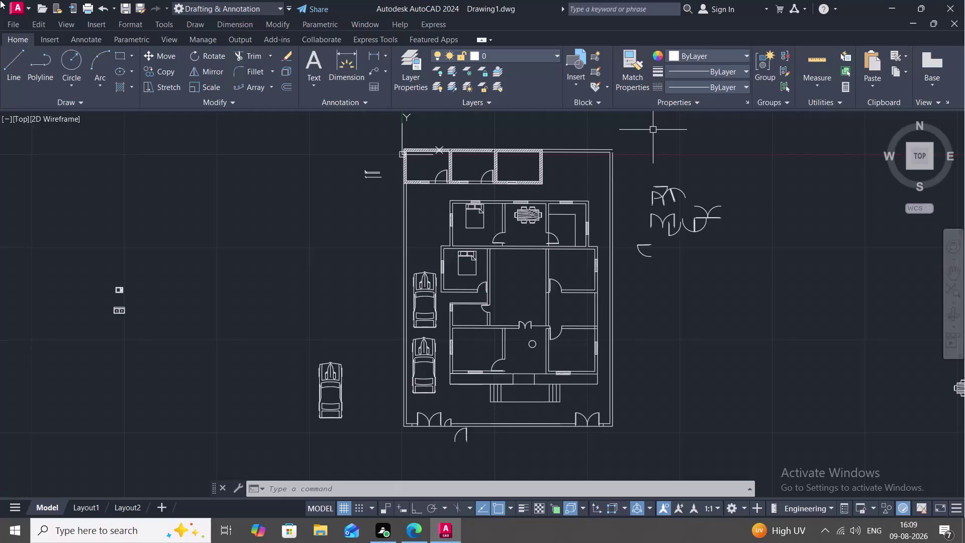
Copy the stove block into the kitchen's top-right corner.
scroll(up, 3)
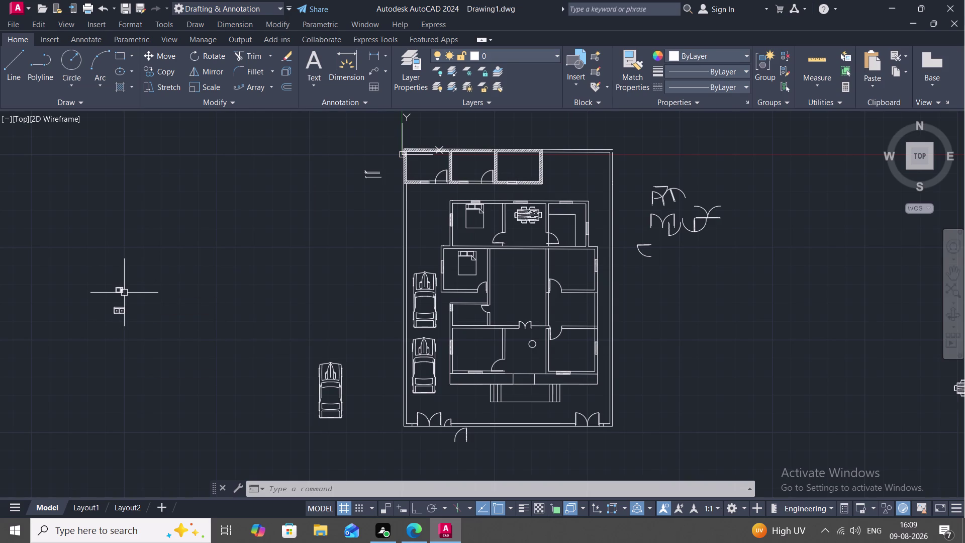
key(c)
key(o)
key(space)
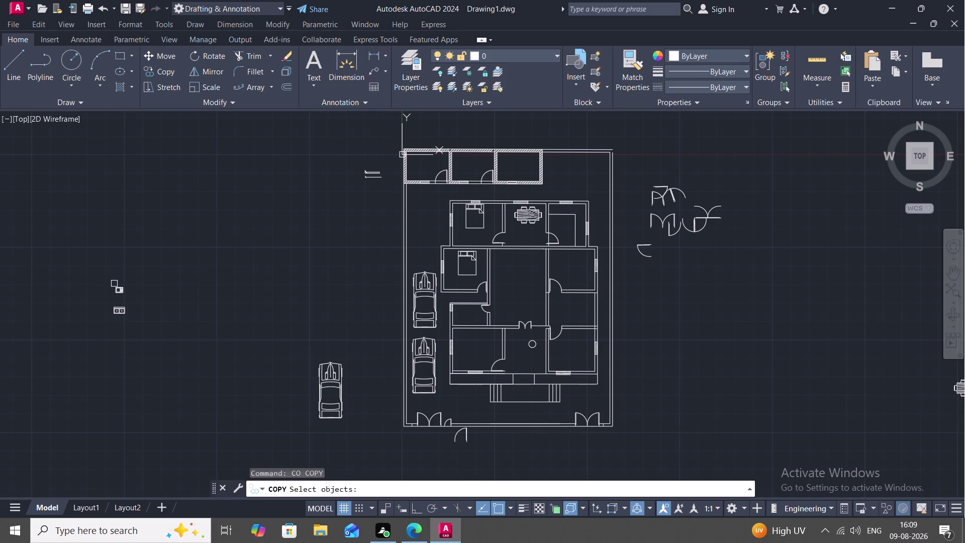
click(120, 290)
right_click(121, 289)
click(120, 289)
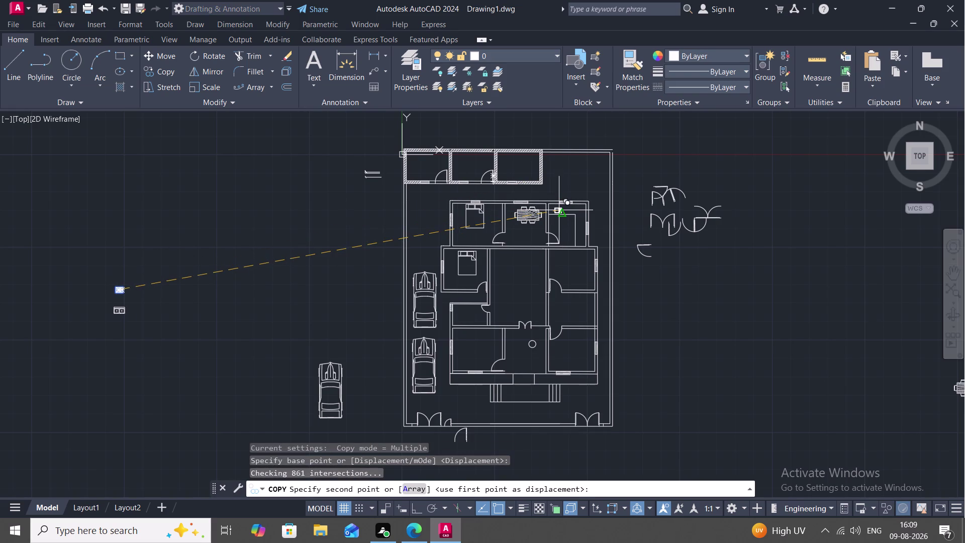
scroll(up, 3)
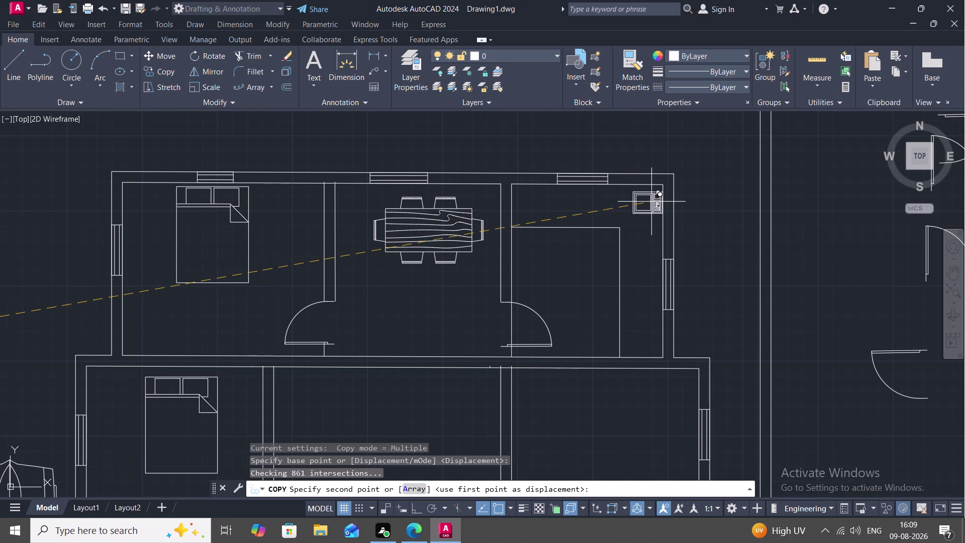
click(650, 201)
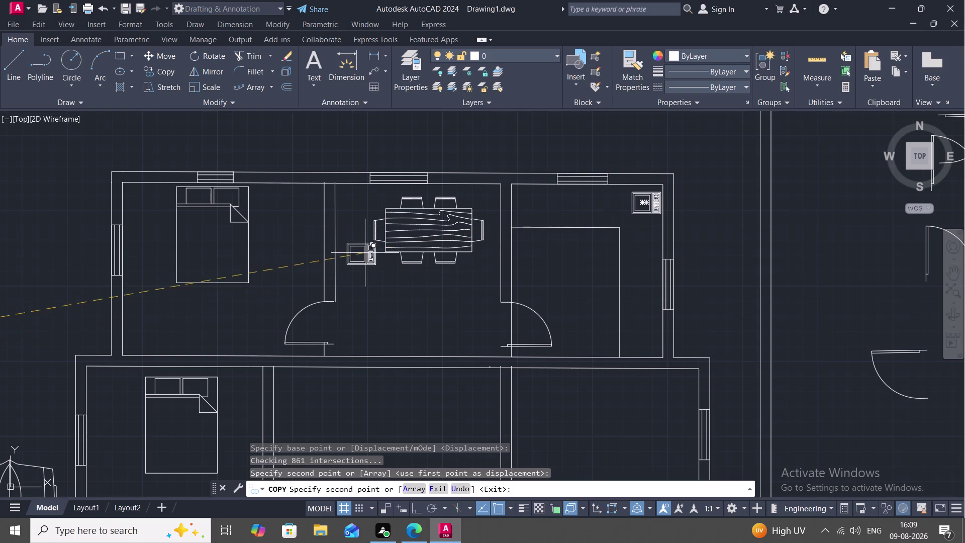
key(Escape)
Copy the double sink block and place it along the kitchen's top wall.
scroll(down, 3)
middle_drag(6, 283, 158, 215)
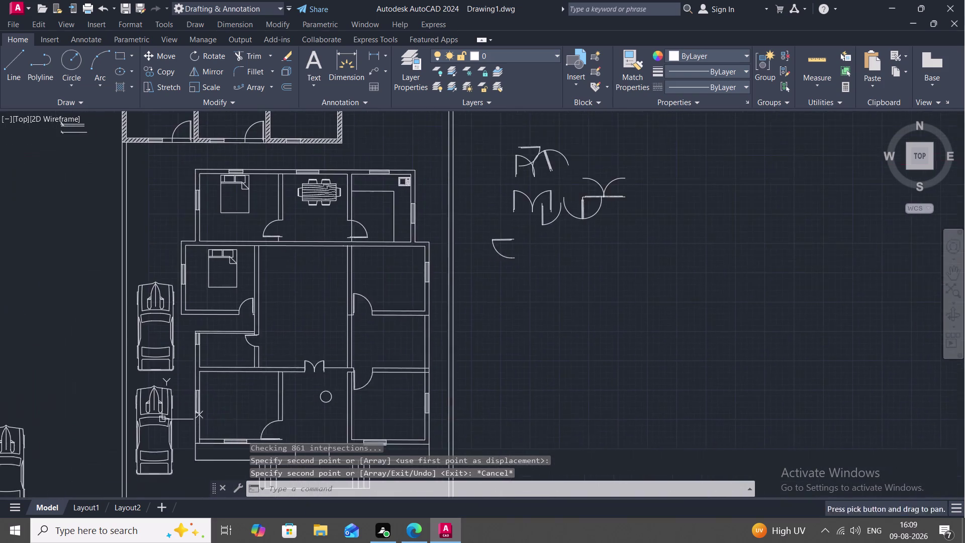
scroll(down, 3)
middle_drag(109, 259, 222, 186)
scroll(down, 3)
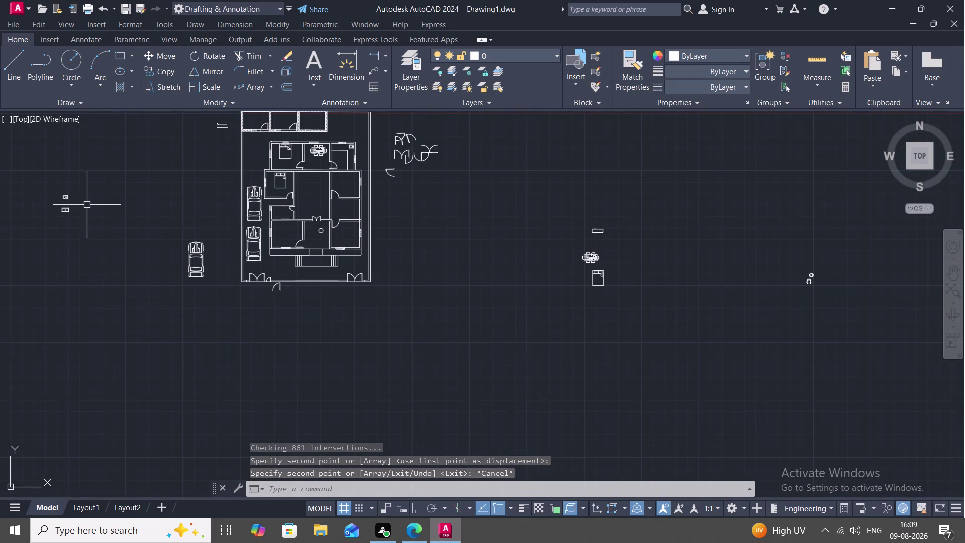
scroll(up, 3)
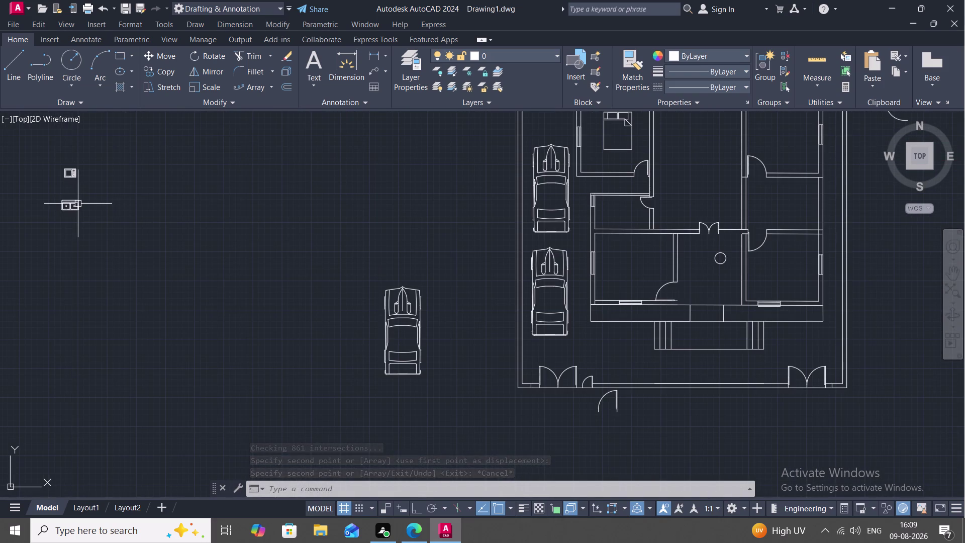
click(76, 204)
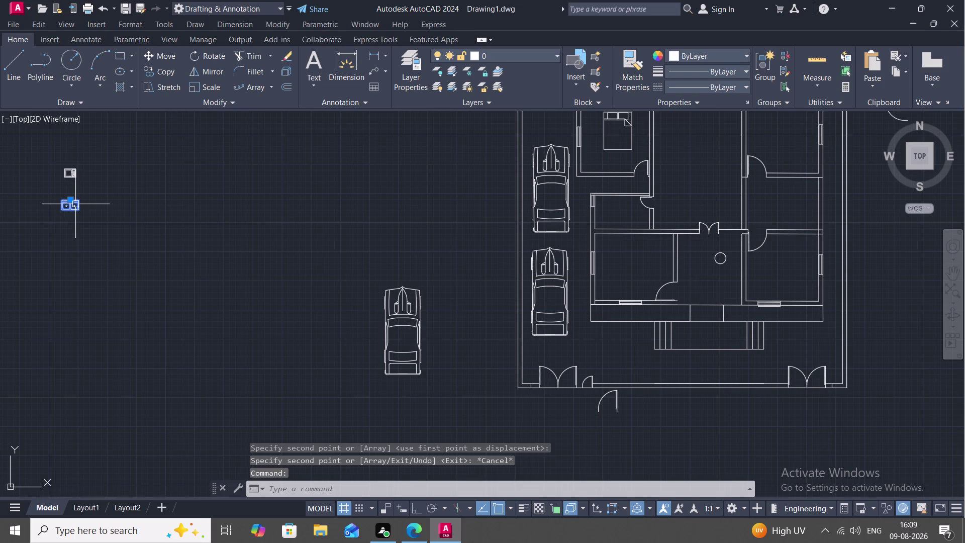
right_click(75, 204)
click(98, 164)
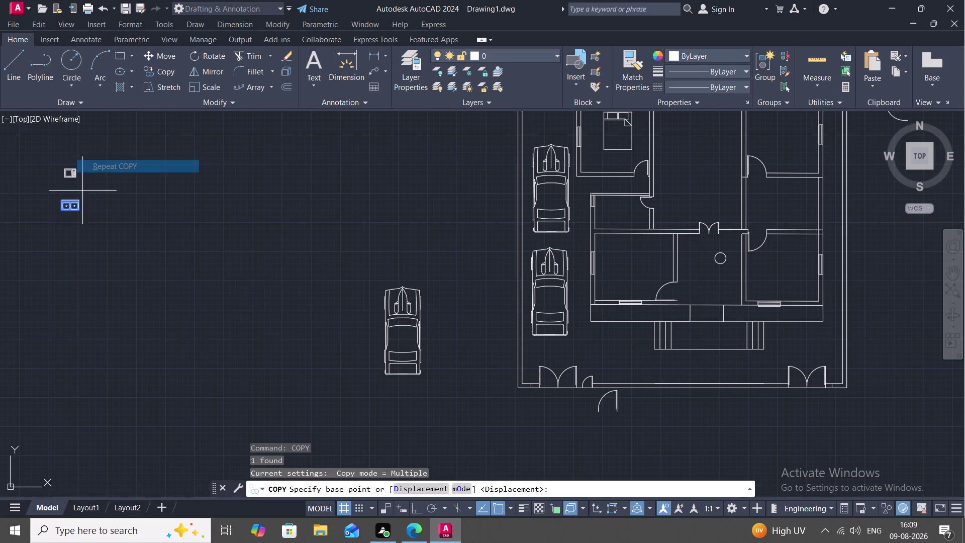
click(75, 201)
scroll(down, 3)
middle_drag(437, 271, 429, 271)
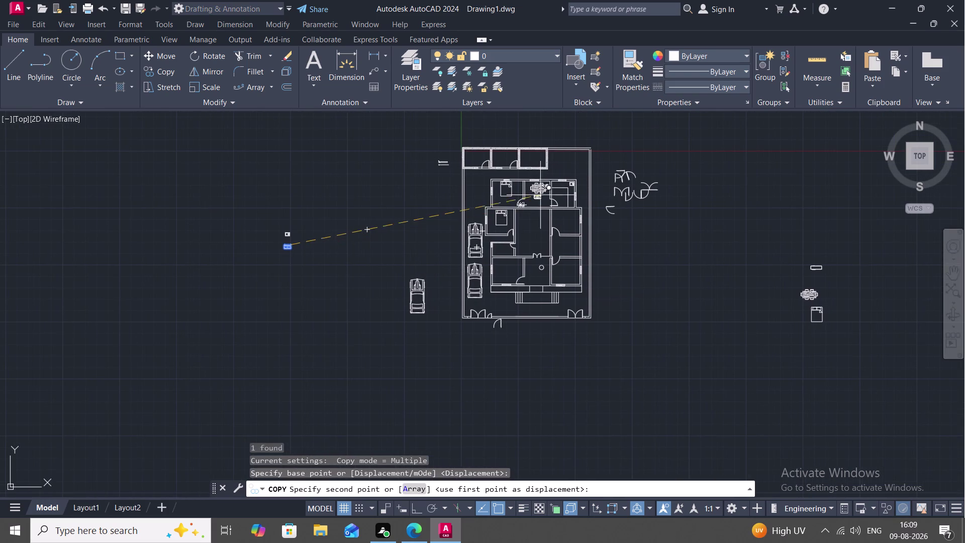
scroll(up, 3)
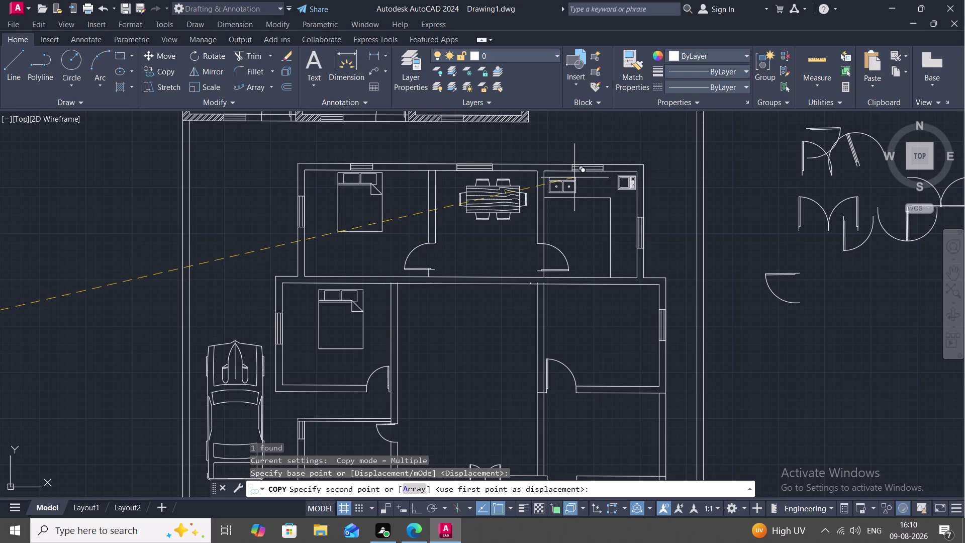
click(574, 177)
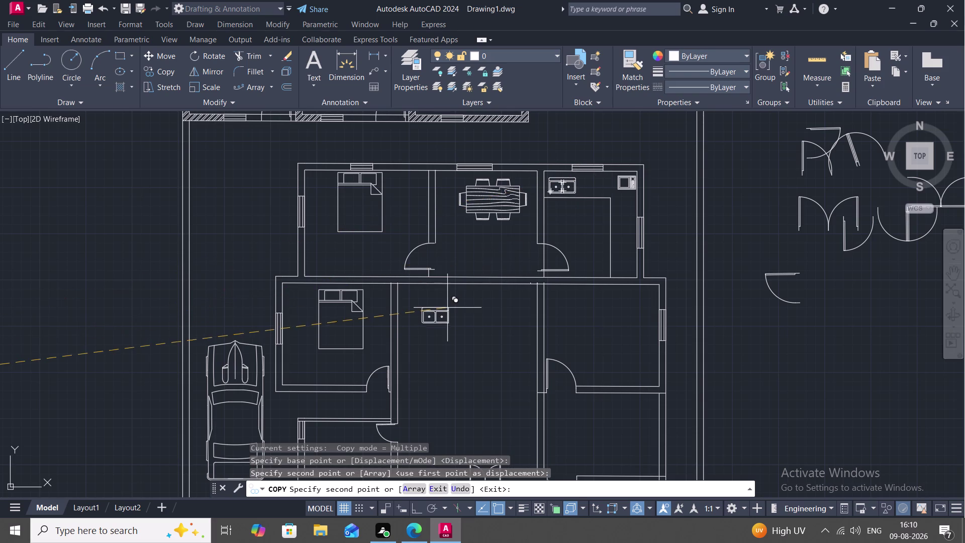
key(Escape)
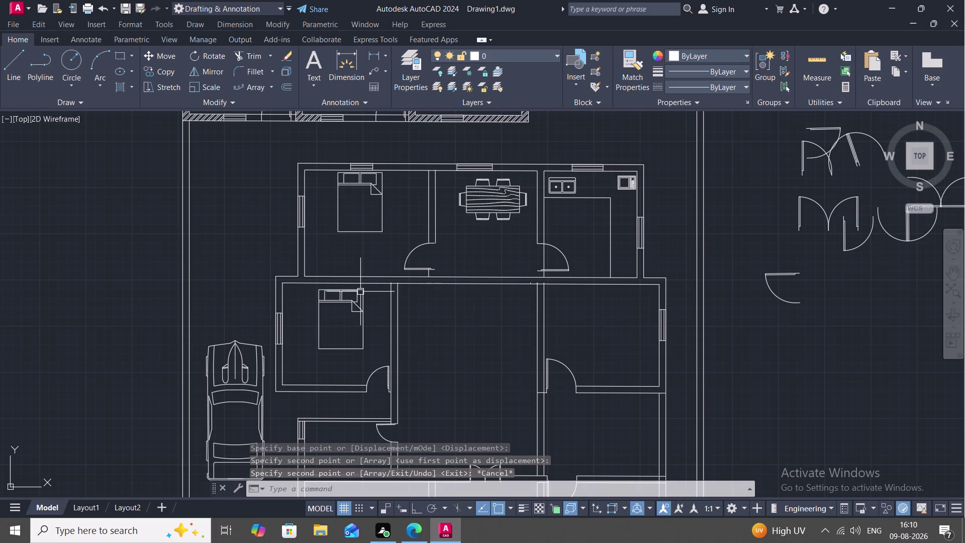
Copy the left bedroom's bed into the right-hand middle bedroom.
text(CO)
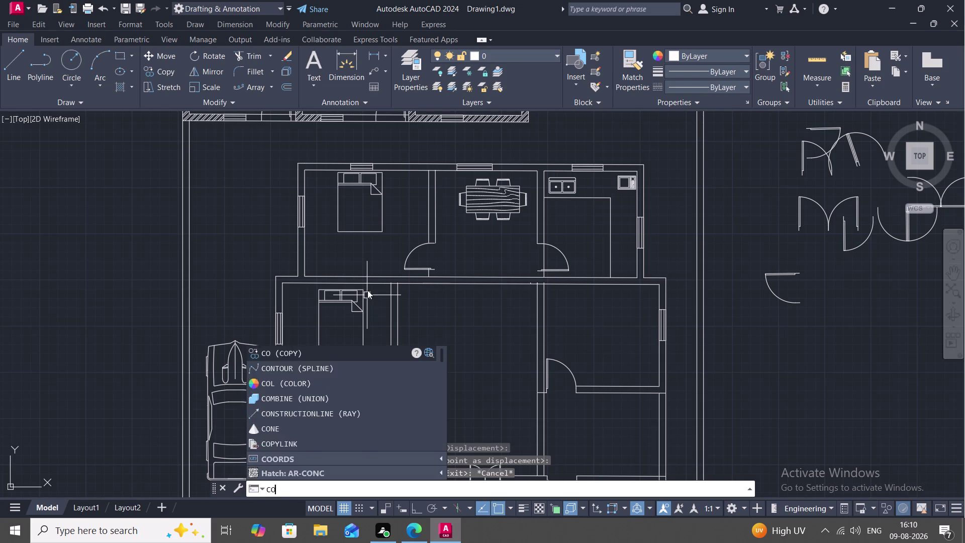
key(space)
click(363, 291)
right_click(363, 291)
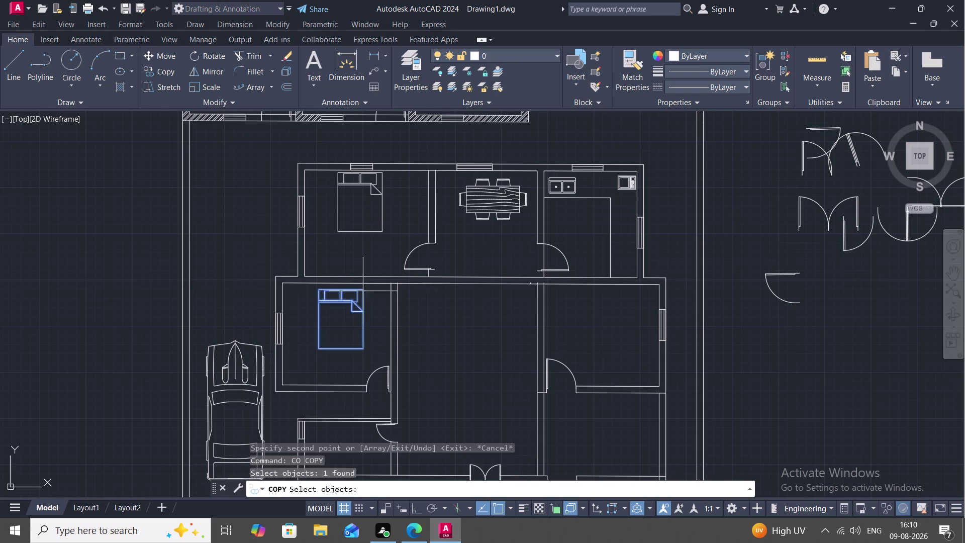
click(363, 288)
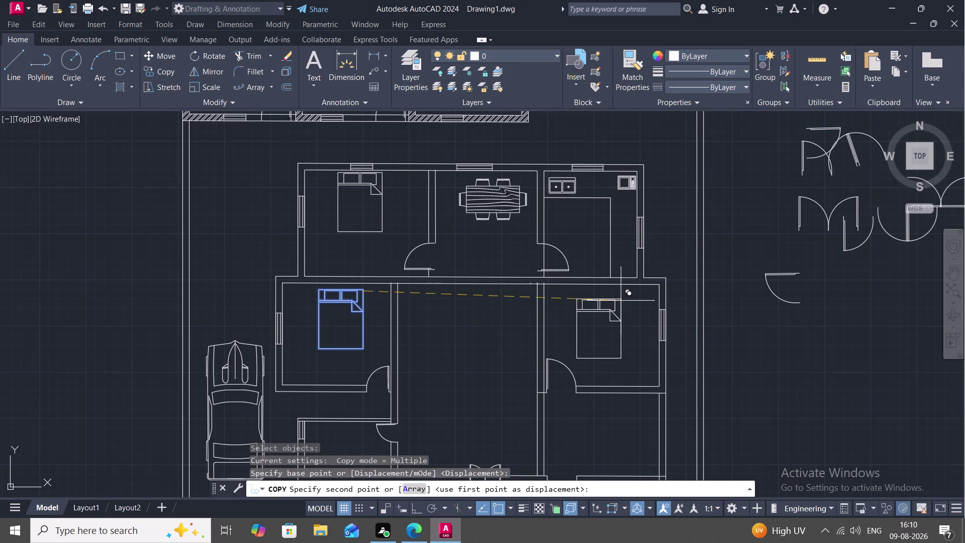
click(623, 298)
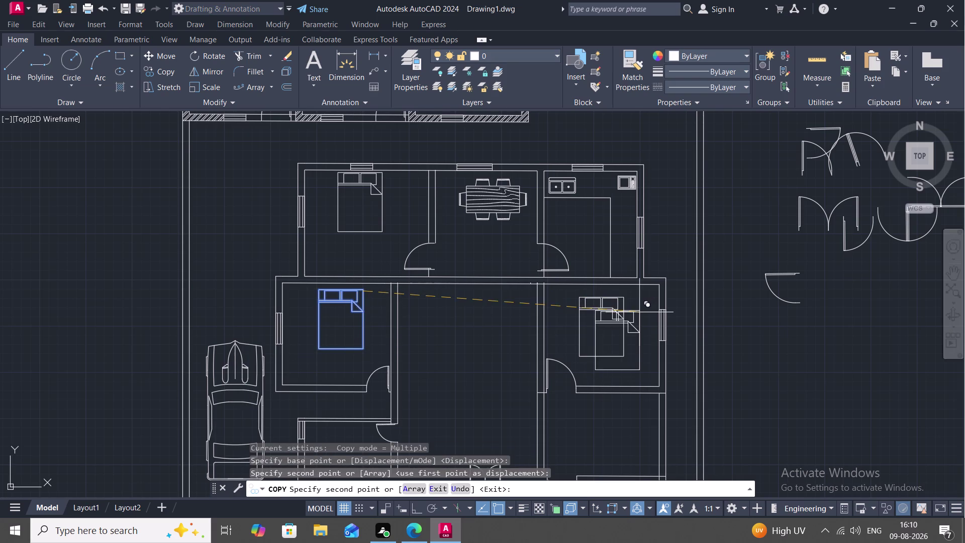
key(Escape)
Rotate the copied bed 270° so it lies sideways.
text(R)
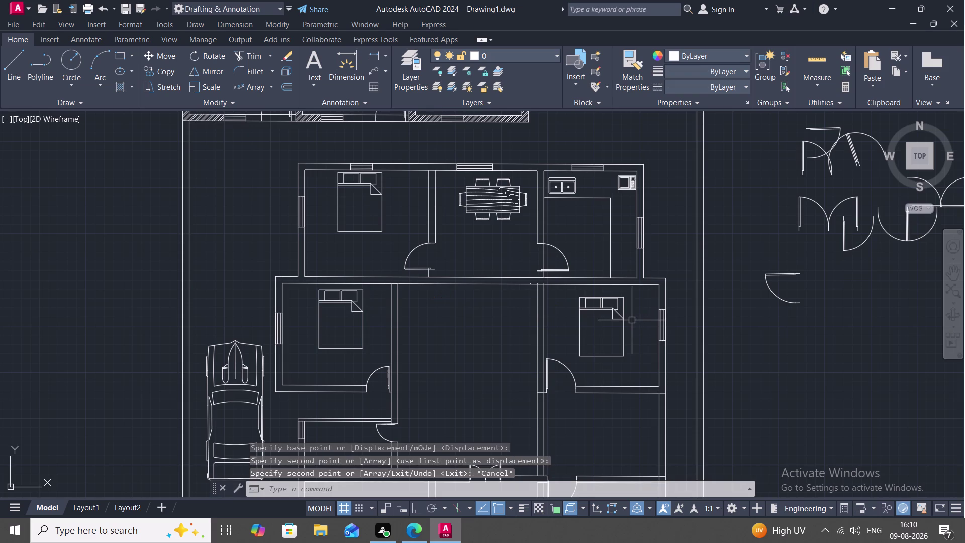
text(O)
key(space)
click(623, 299)
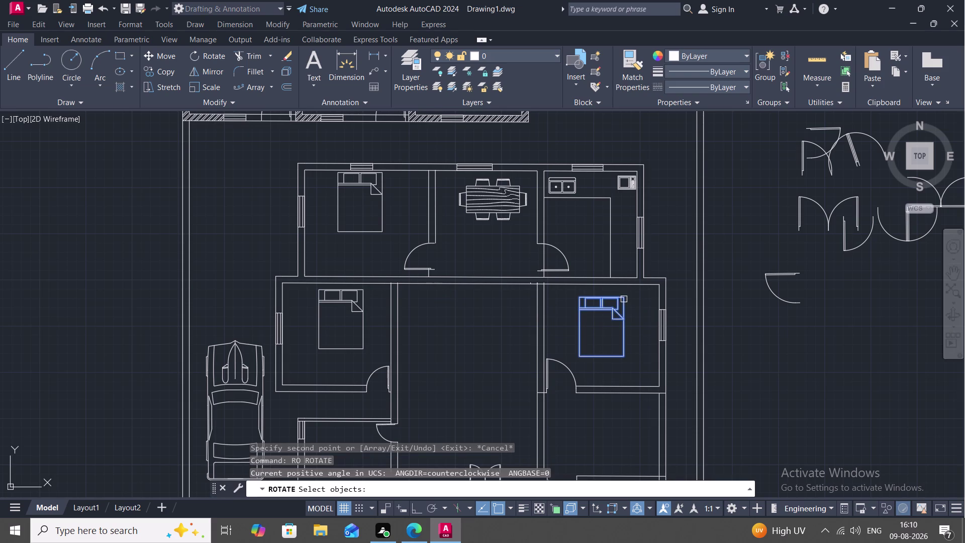
right_click(624, 299)
click(624, 299)
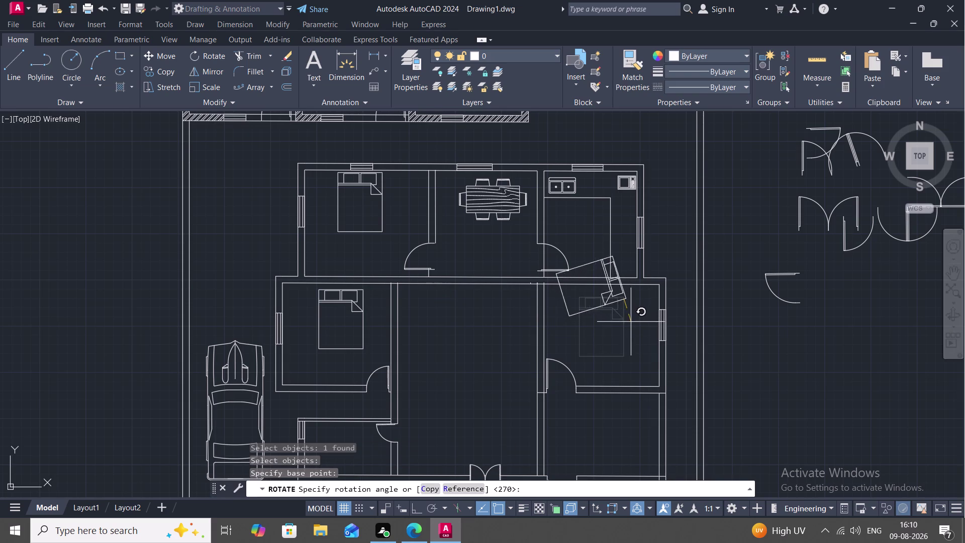
click(624, 356)
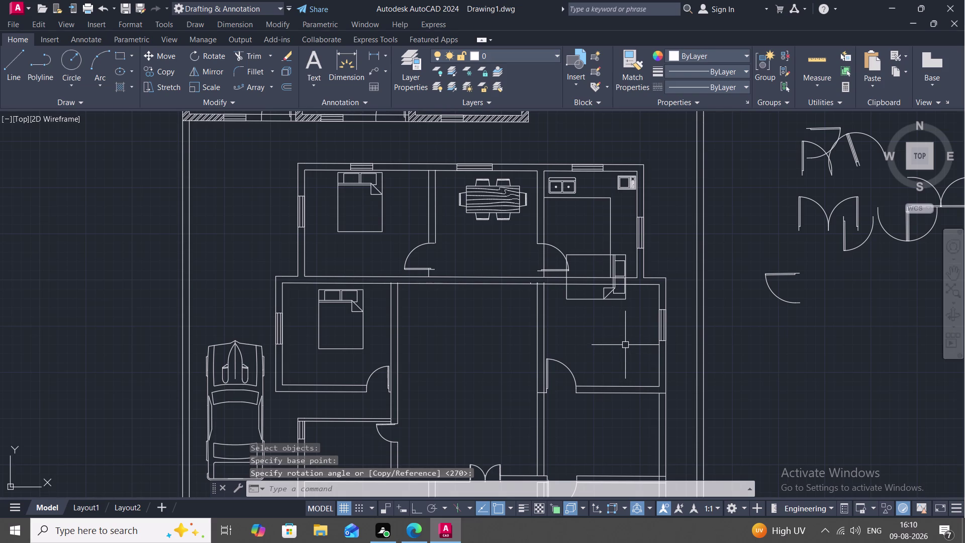
Move the rotated bed against the right bedroom's right wall.
text(M)
key(space)
click(625, 299)
right_click(626, 300)
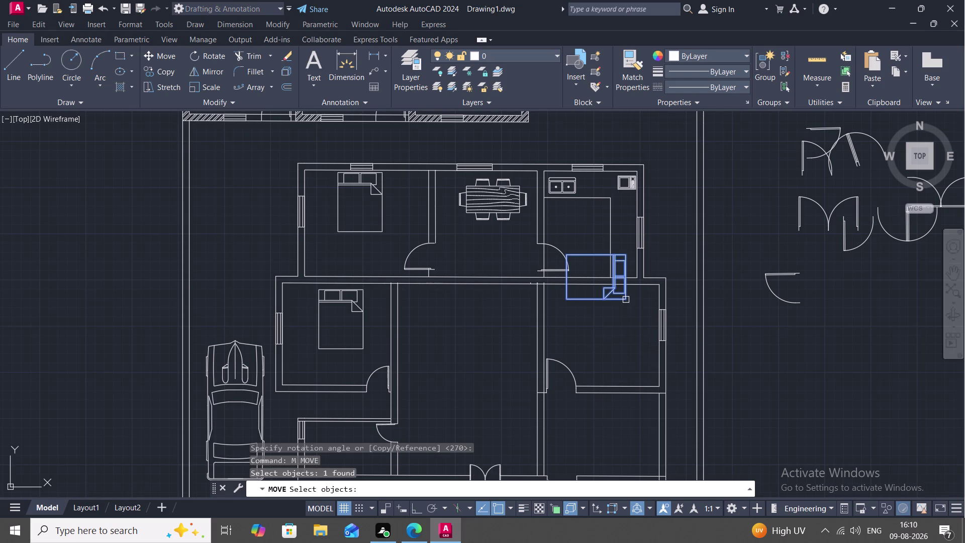
click(625, 300)
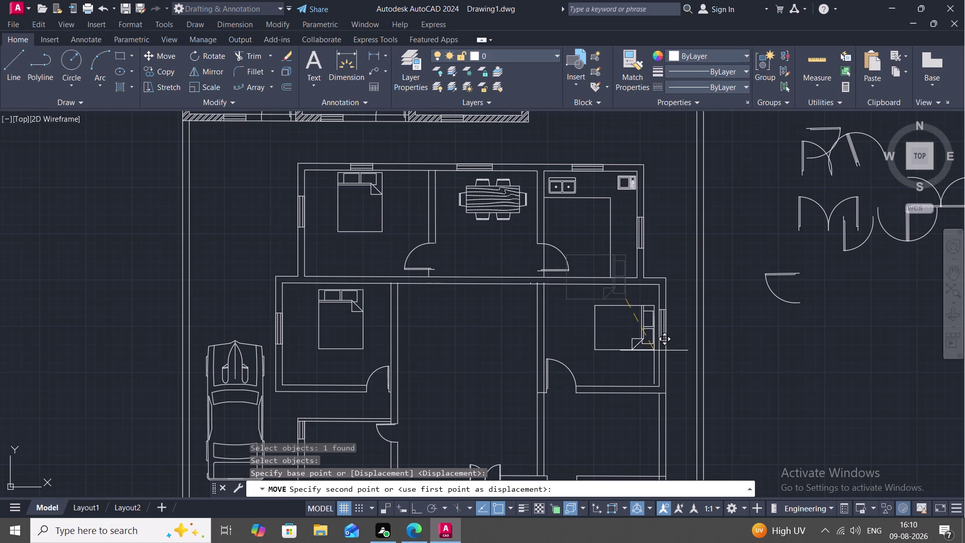
click(654, 351)
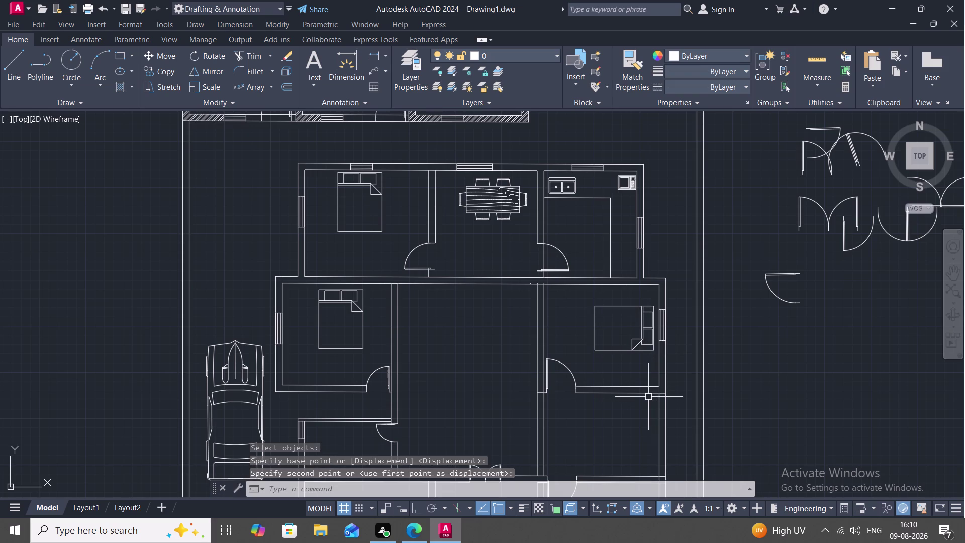
text(CO)
key(space)
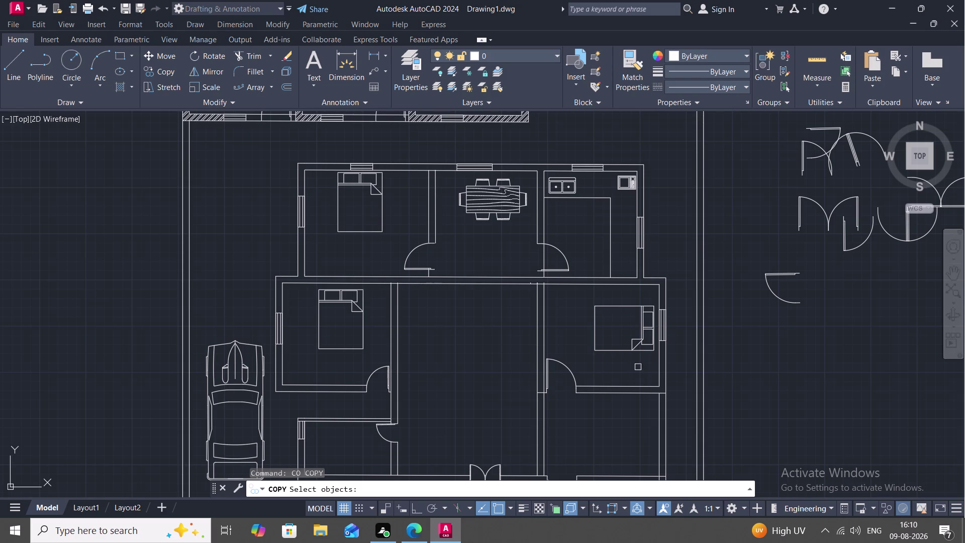
Place a copy of the sideways bed in the lower right-hand bedroom.
click(595, 337)
right_click(595, 337)
click(595, 338)
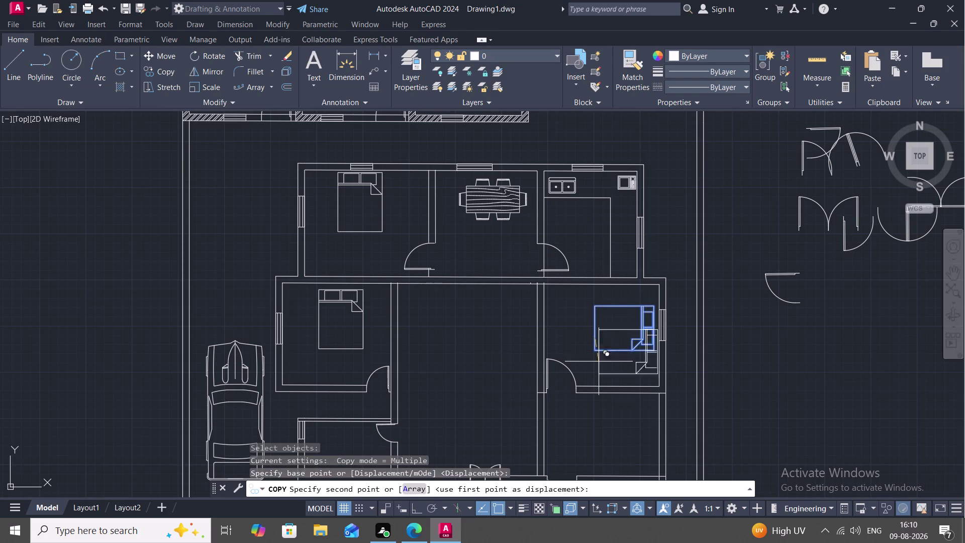
middle_drag(608, 448, 594, 288)
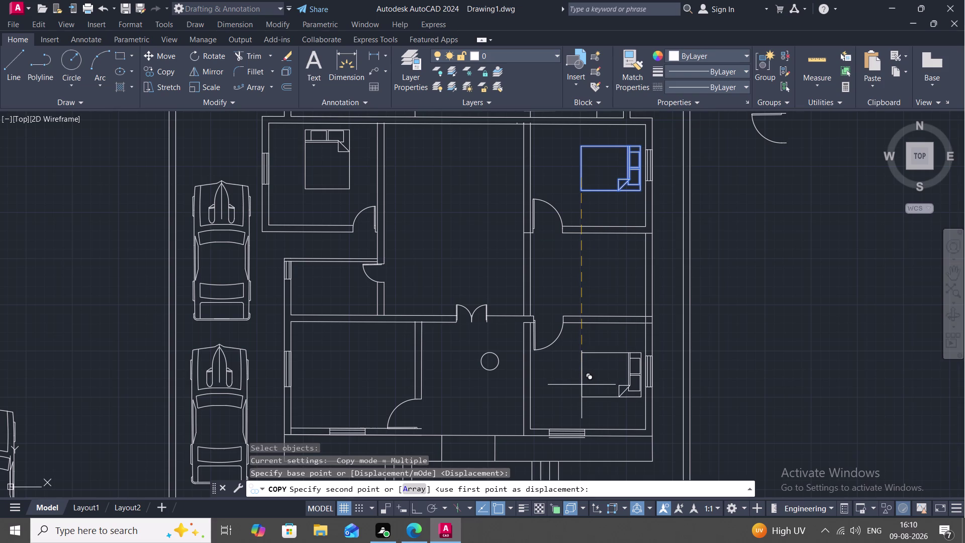
click(582, 384)
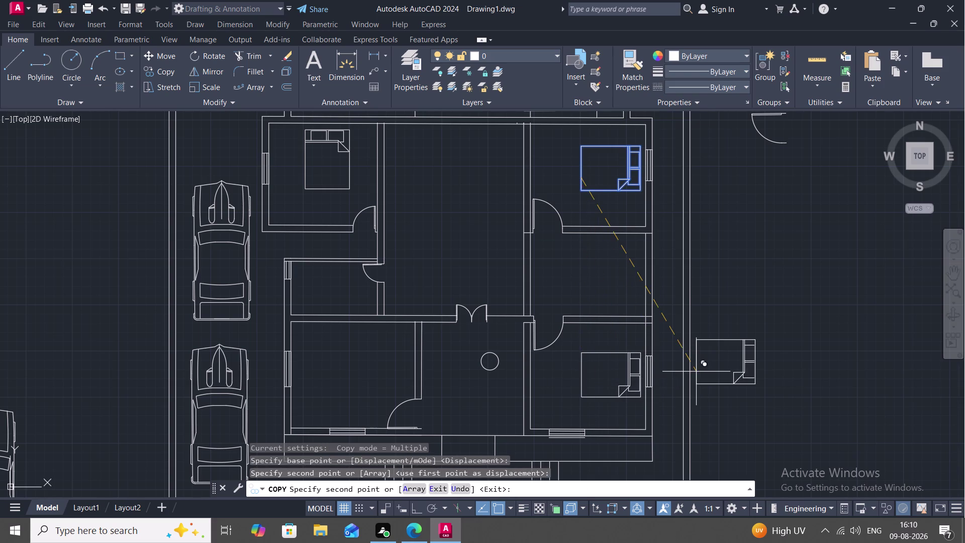
key(Escape)
Zoom and pan to frame the whole furnished house and the parked cars.
middle_drag(695, 372, 624, 383)
scroll(down, 3)
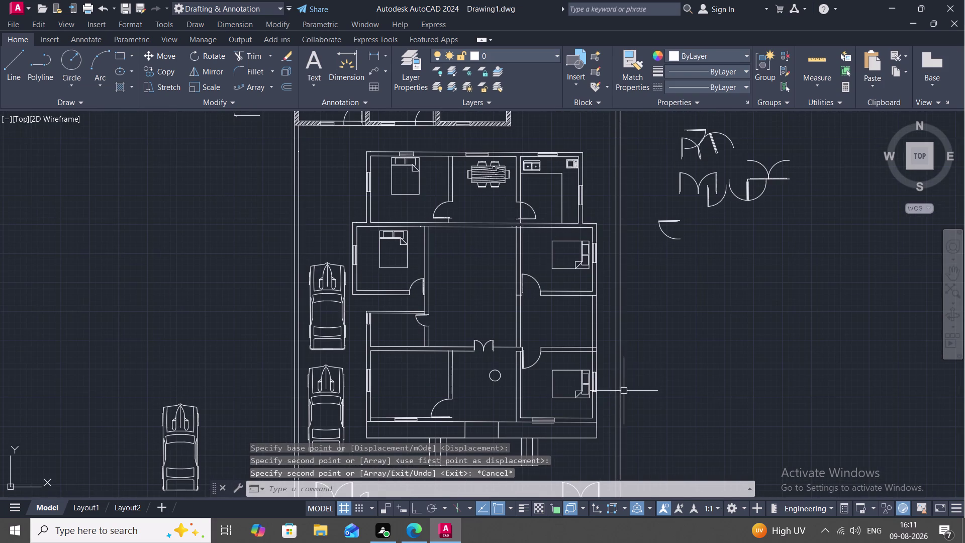
middle_drag(619, 385, 680, 317)
scroll(down, 3)
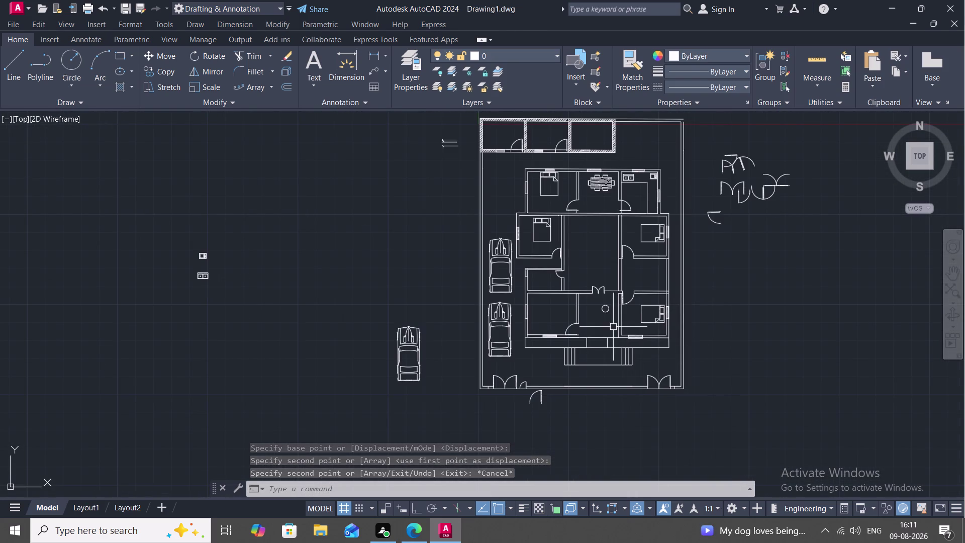
scroll(up, 3)
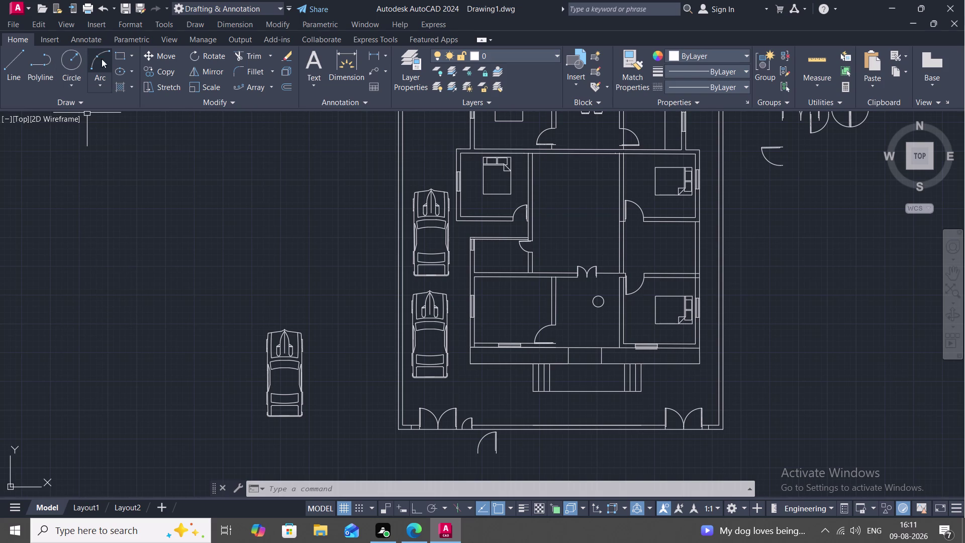
Draw a tall rectangle left of the house, with a thin strip rectangle along its right edge.
click(120, 57)
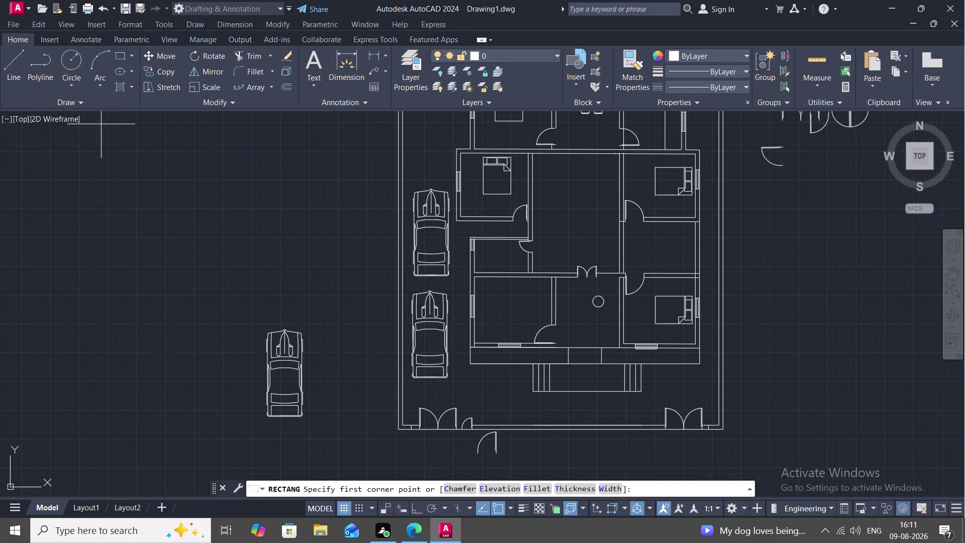
click(222, 210)
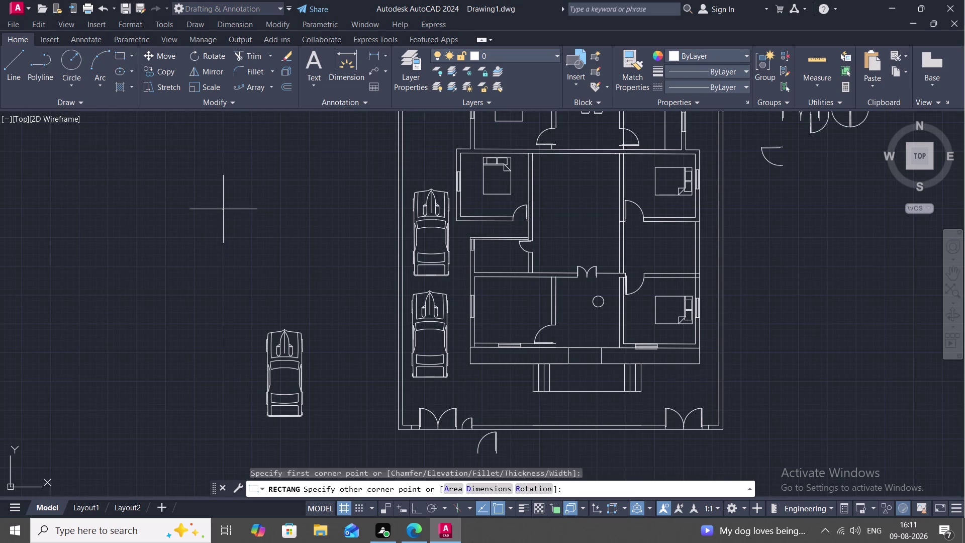
click(239, 250)
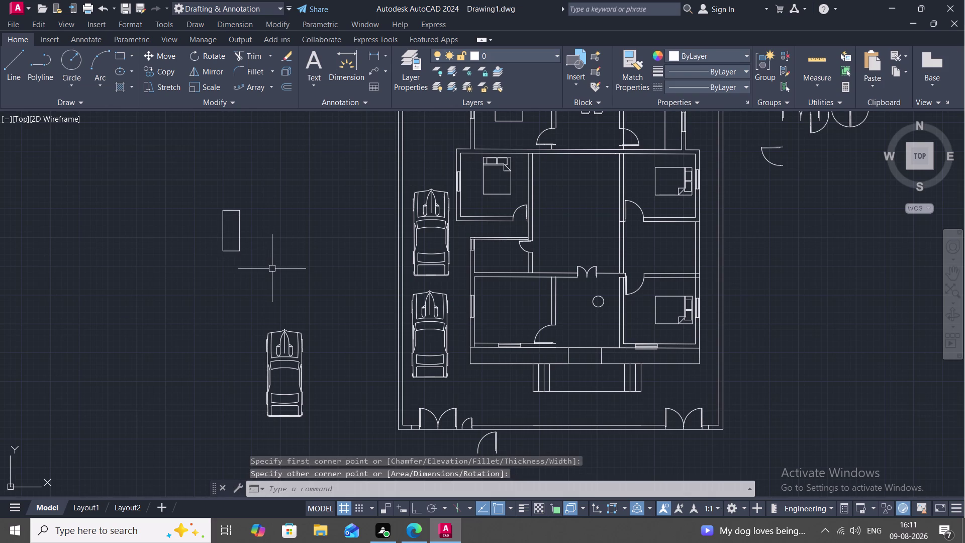
scroll(up, 3)
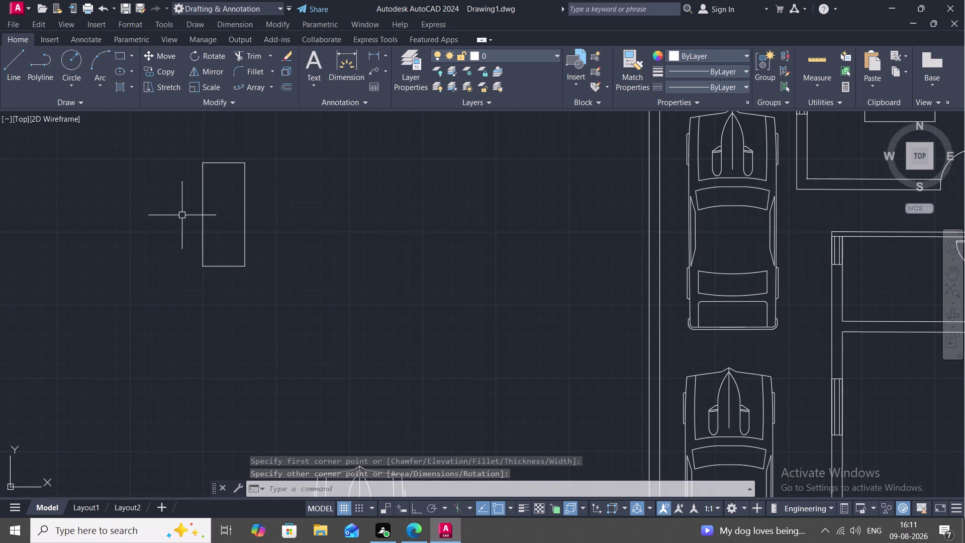
click(121, 56)
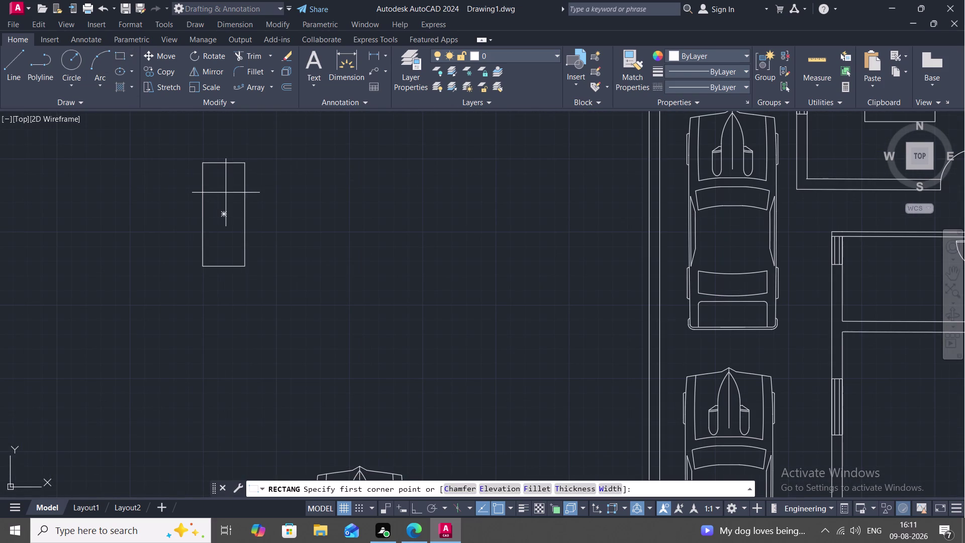
click(230, 176)
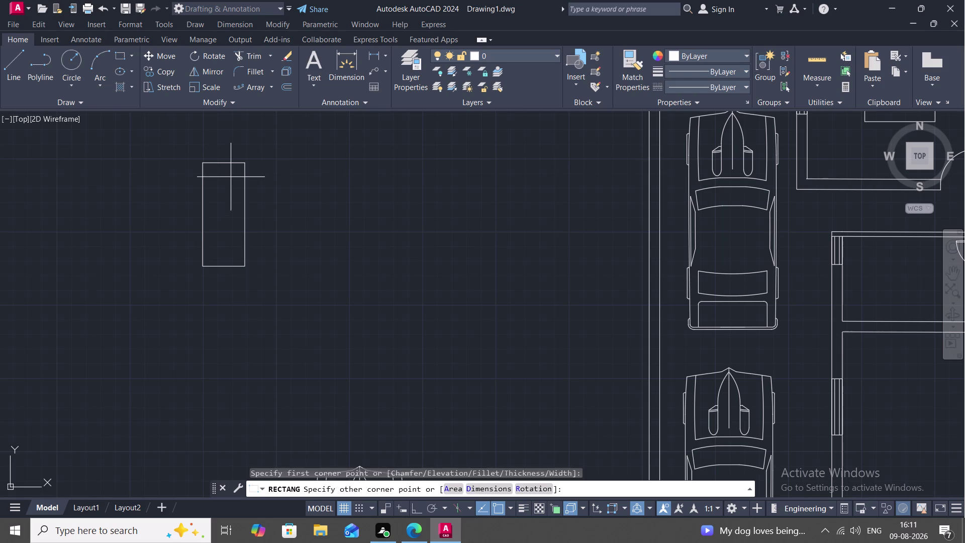
click(239, 260)
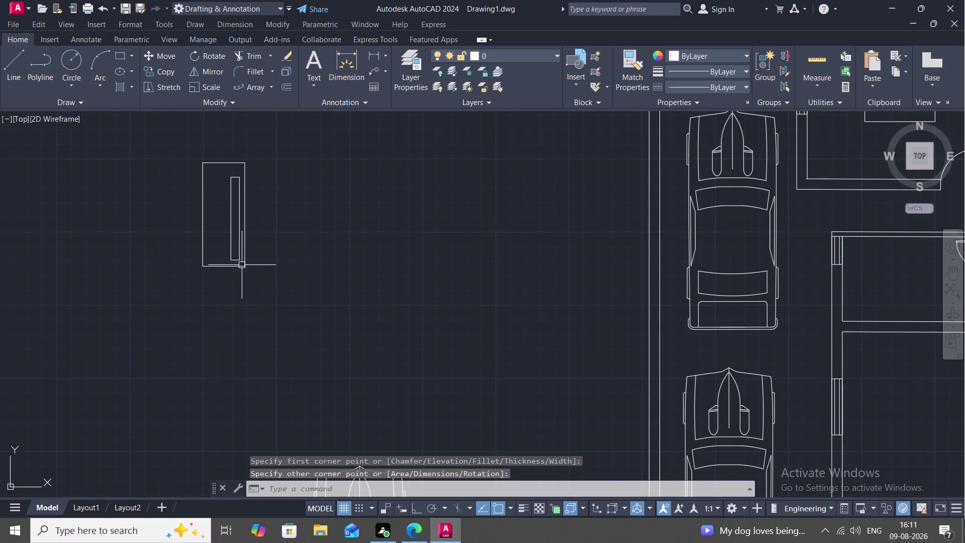
Begin a 3-point arc running up the strip from the rectangle's bottom edge.
click(123, 73)
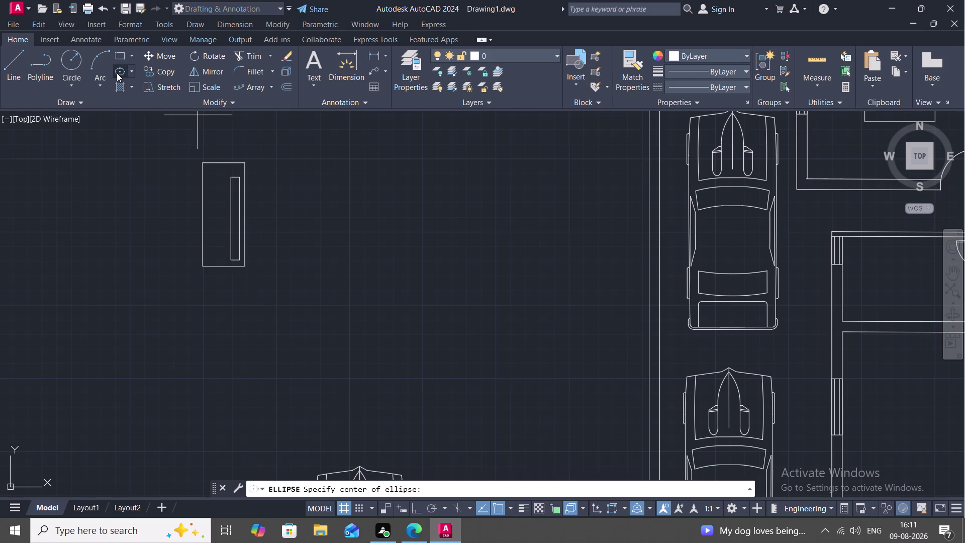
click(101, 79)
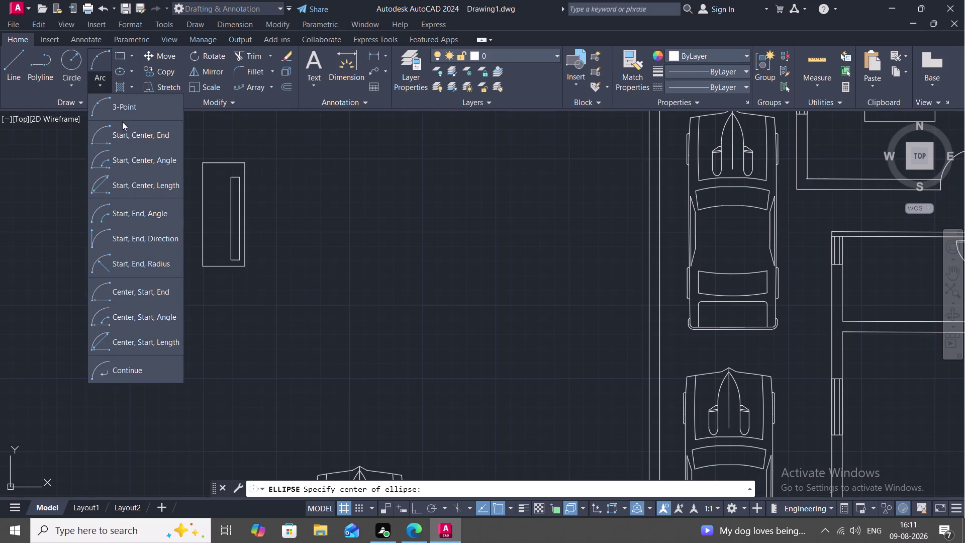
click(116, 109)
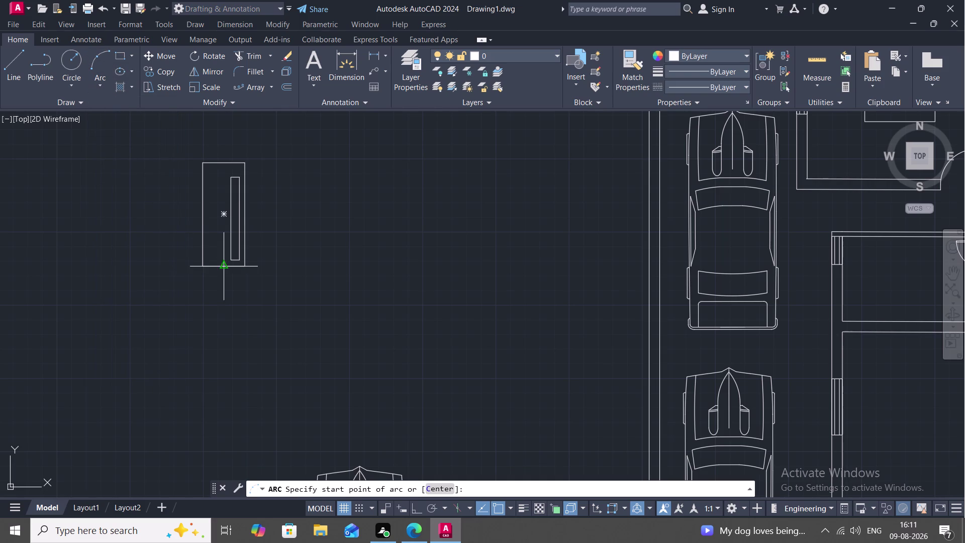
click(231, 258)
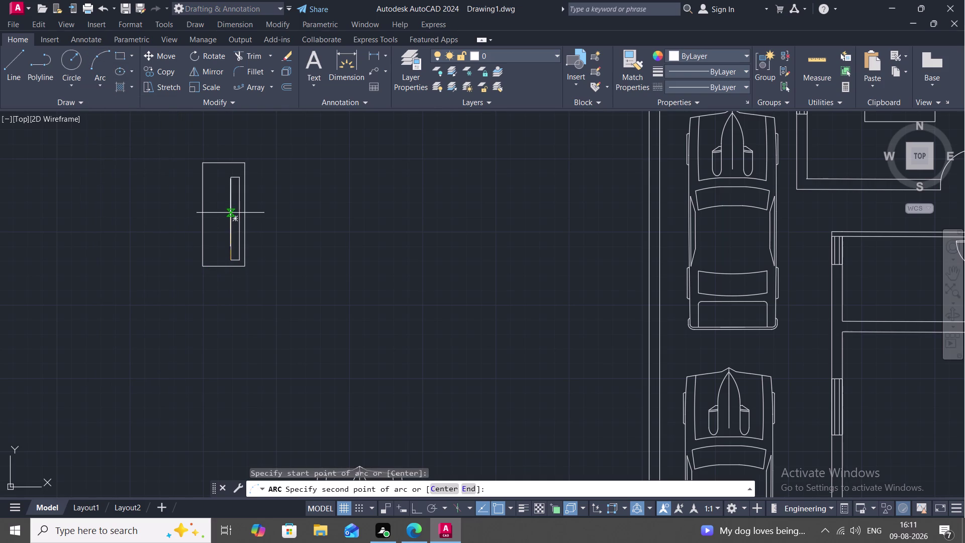
click(230, 221)
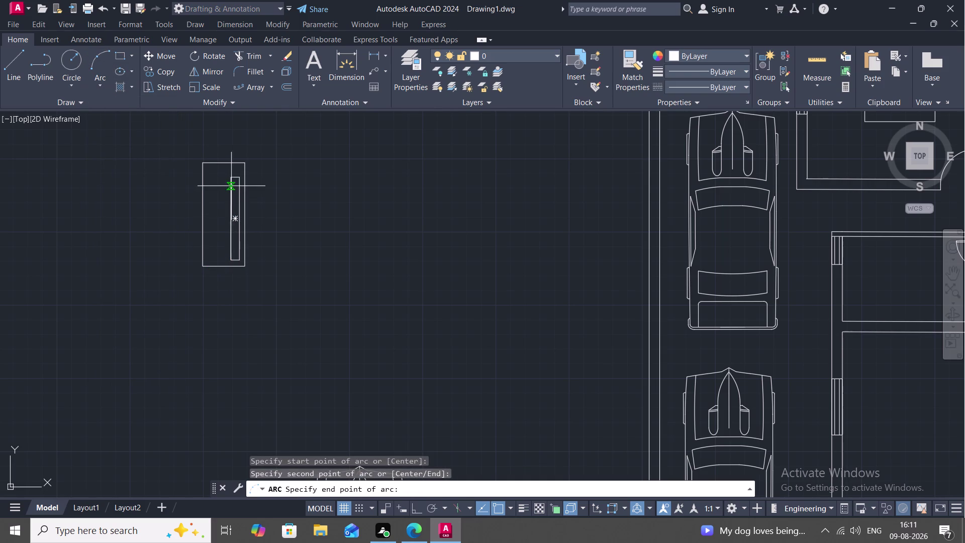
click(231, 180)
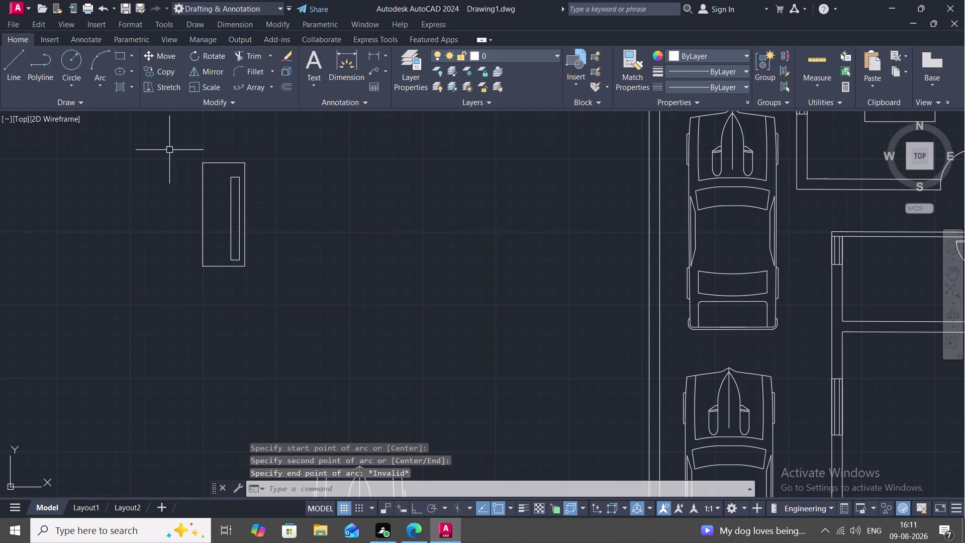
Draw a 3-point arc from the strip's top, through the rectangle, out to the lower right.
click(108, 79)
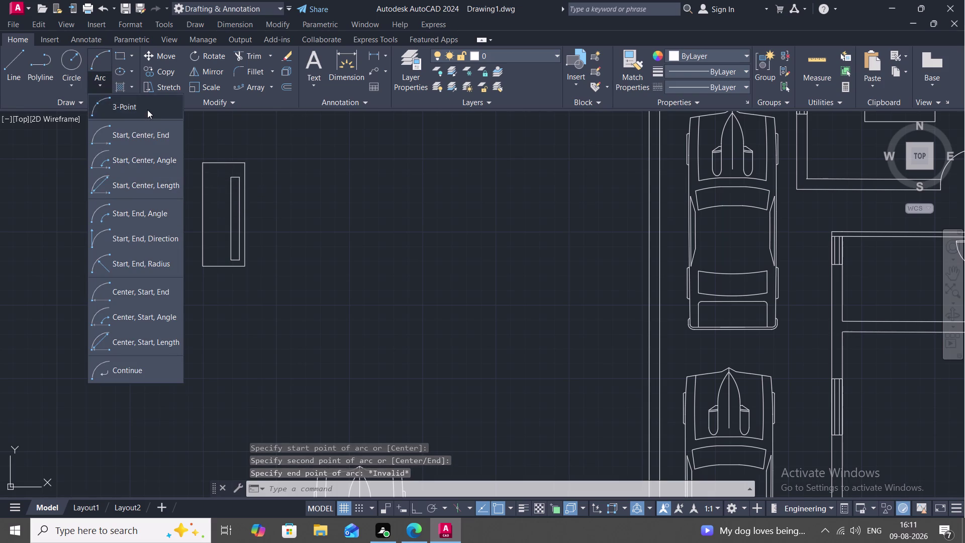
click(147, 106)
click(231, 180)
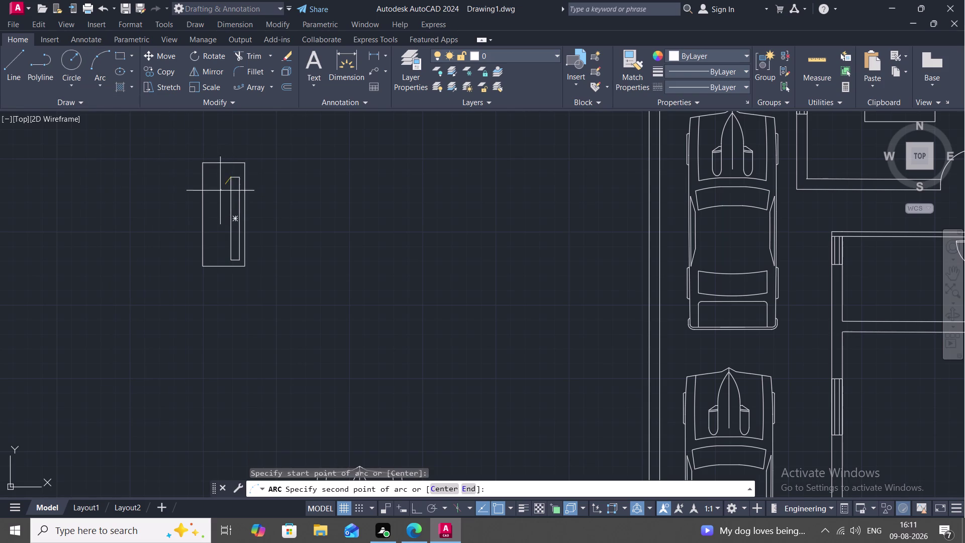
click(230, 258)
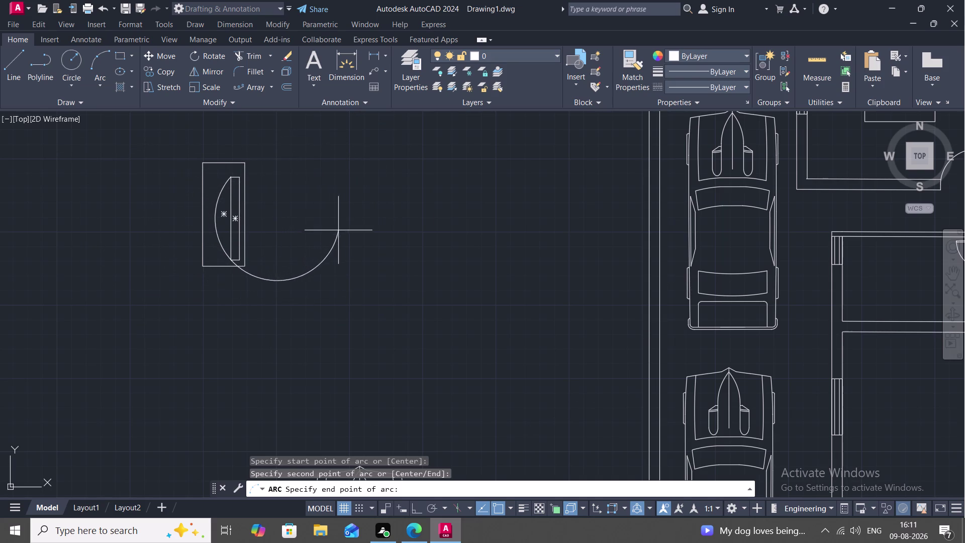
click(365, 244)
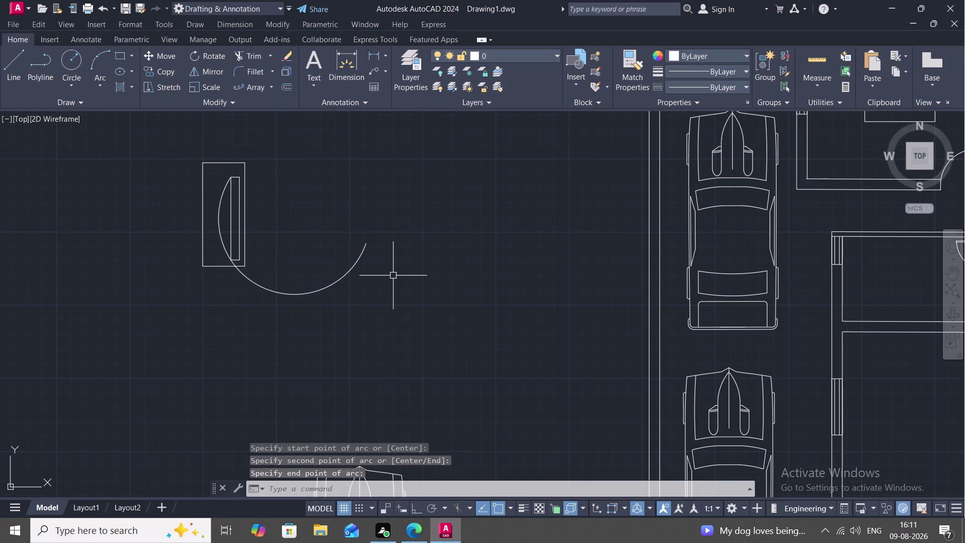
key(Escape)
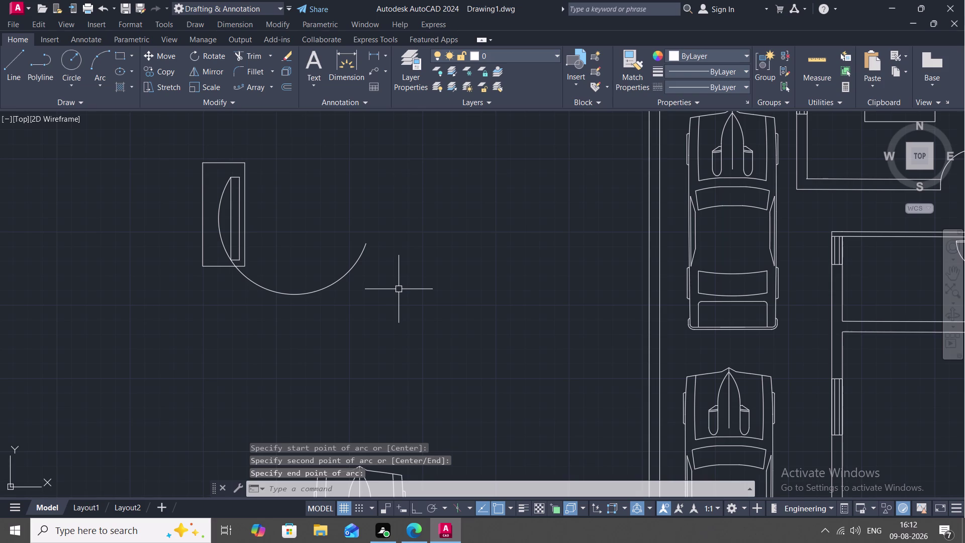
Trim away the arc's sweep outside the tall rectangle.
text(TR)
key(space)
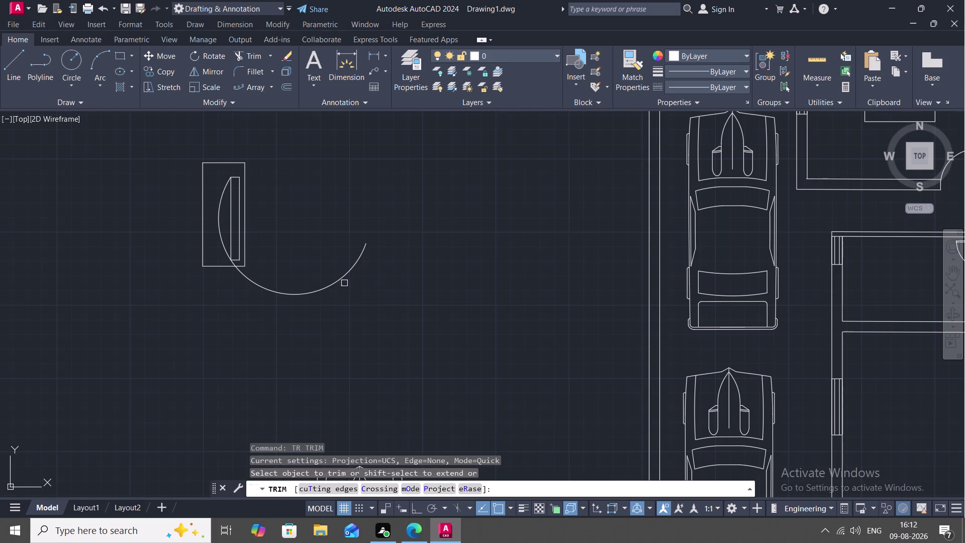
click(296, 293)
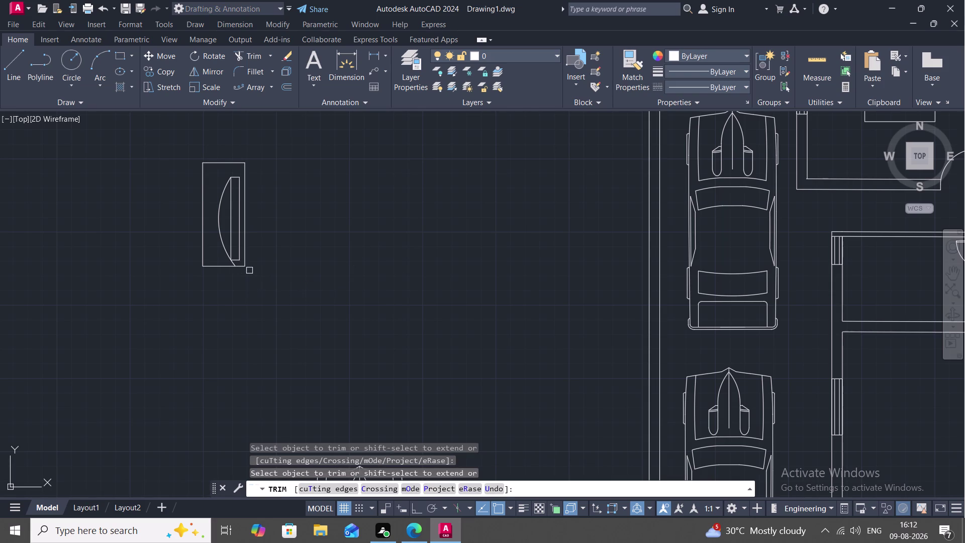
scroll(up, 3)
click(154, 228)
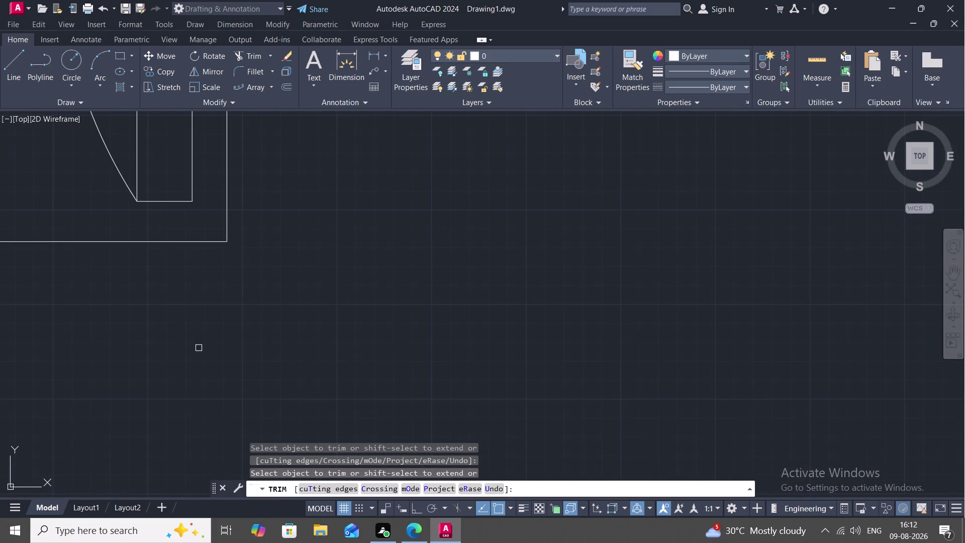
scroll(down, 3)
middle_drag(266, 286, 427, 386)
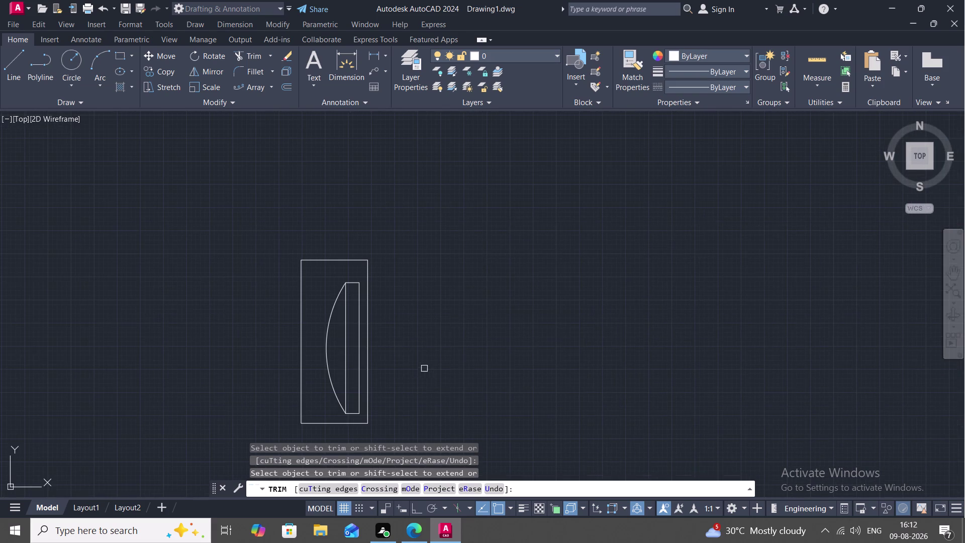
middle_drag(408, 339, 414, 275)
key(Escape)
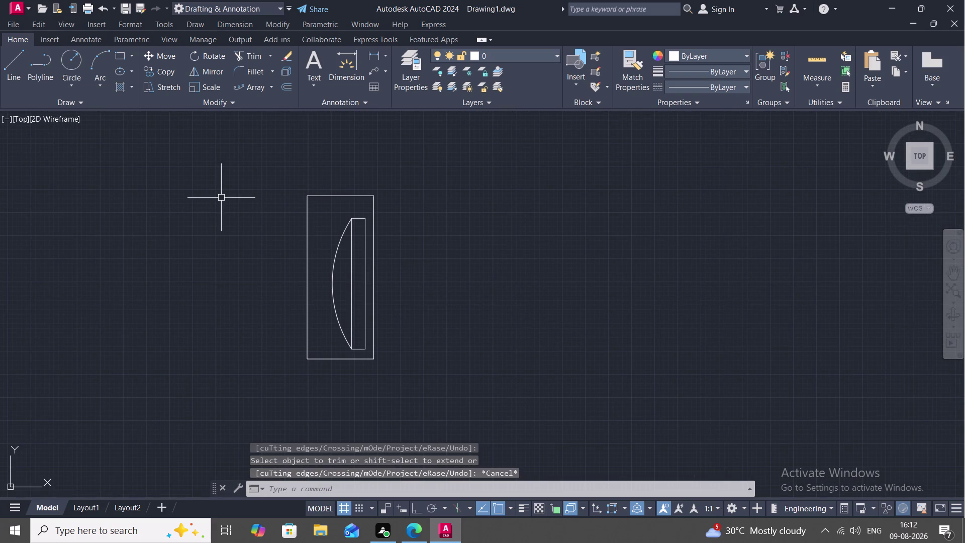
Window-select the rectangle, strip and trimmed arc together.
drag(257, 158, 294, 156)
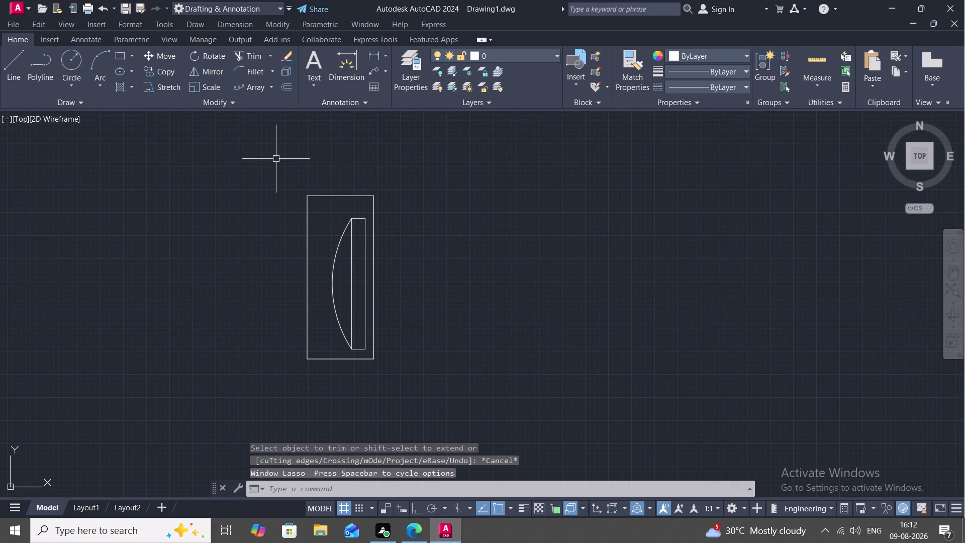
click(283, 166)
click(472, 406)
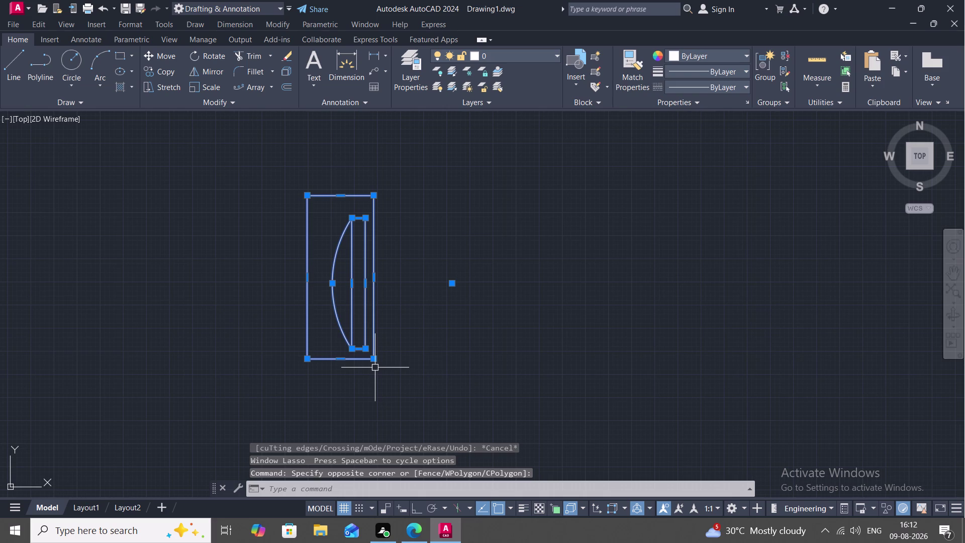
Copy the wardrobe shape against the right bedroom's left wall.
key(c)
text(O)
key(space)
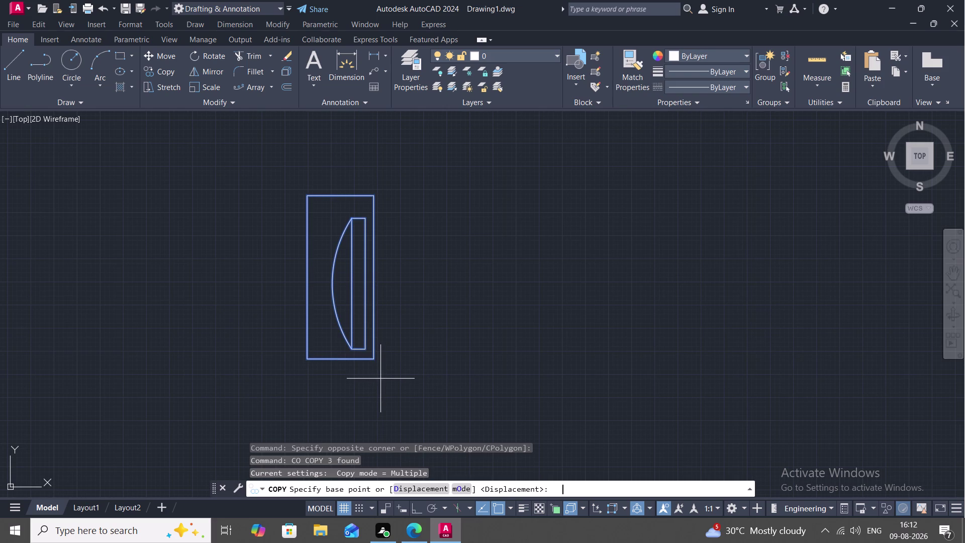
click(373, 360)
scroll(down, 3)
scroll(up, 3)
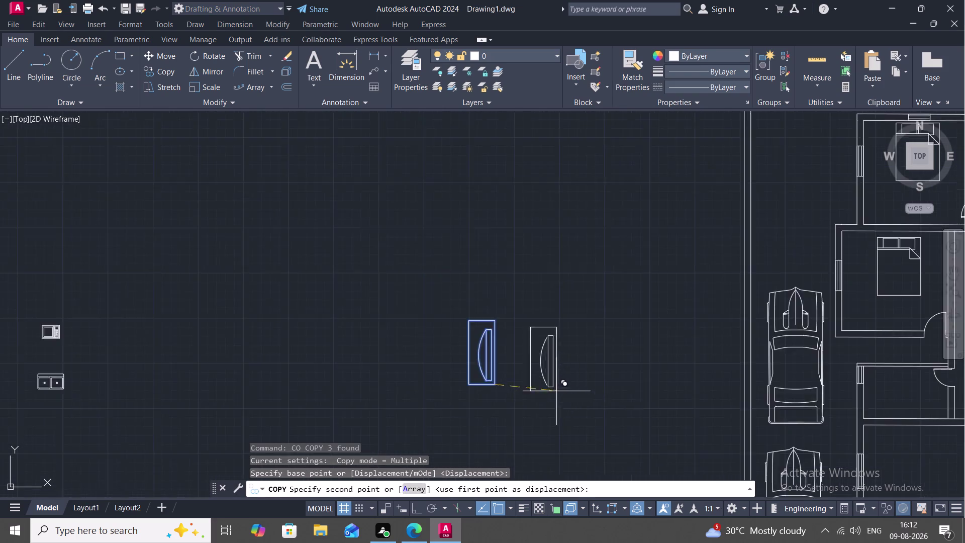
scroll(down, 3)
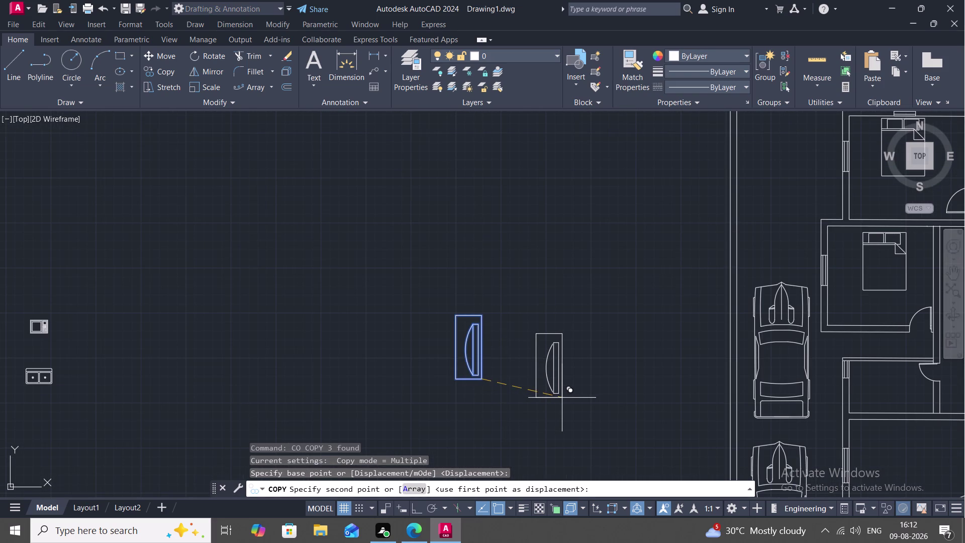
scroll(down, 3)
middle_drag(862, 369, 674, 399)
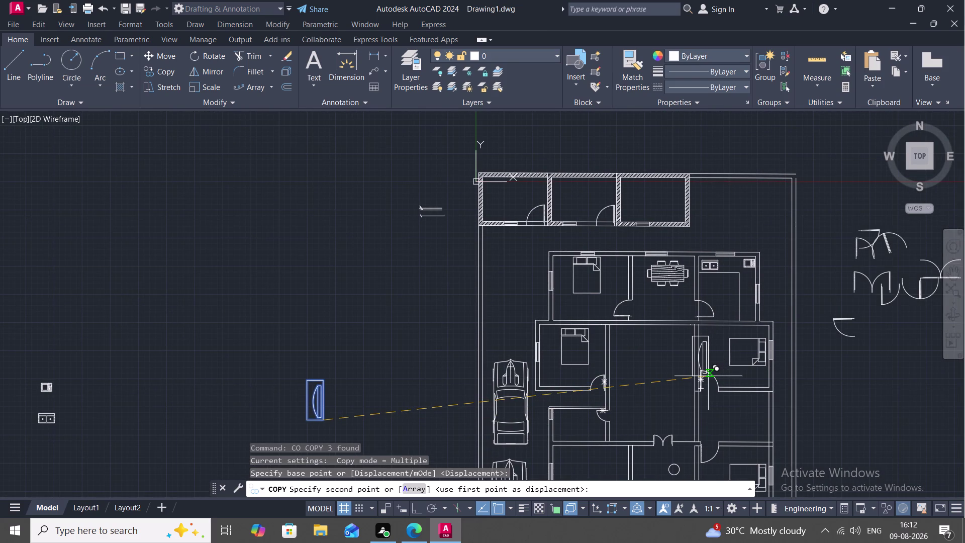
scroll(up, 3)
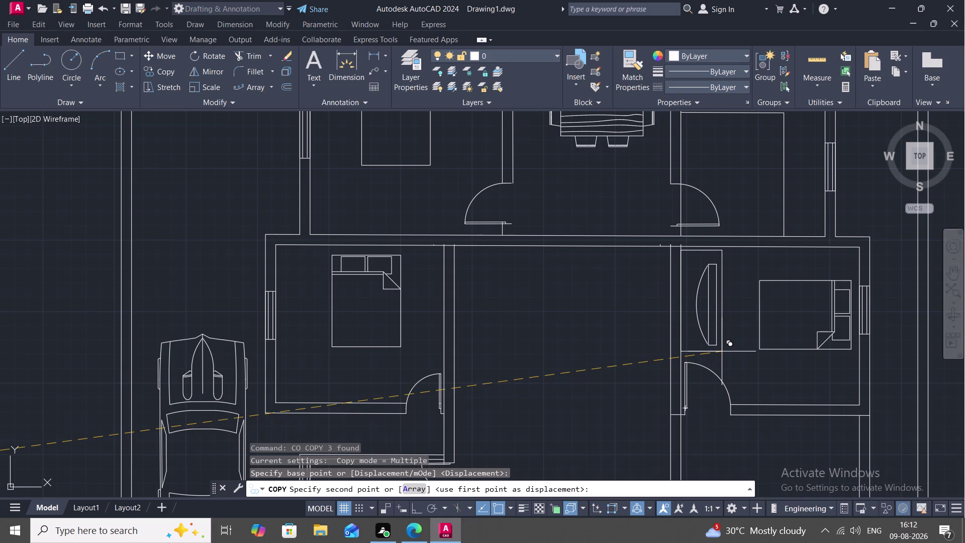
click(722, 351)
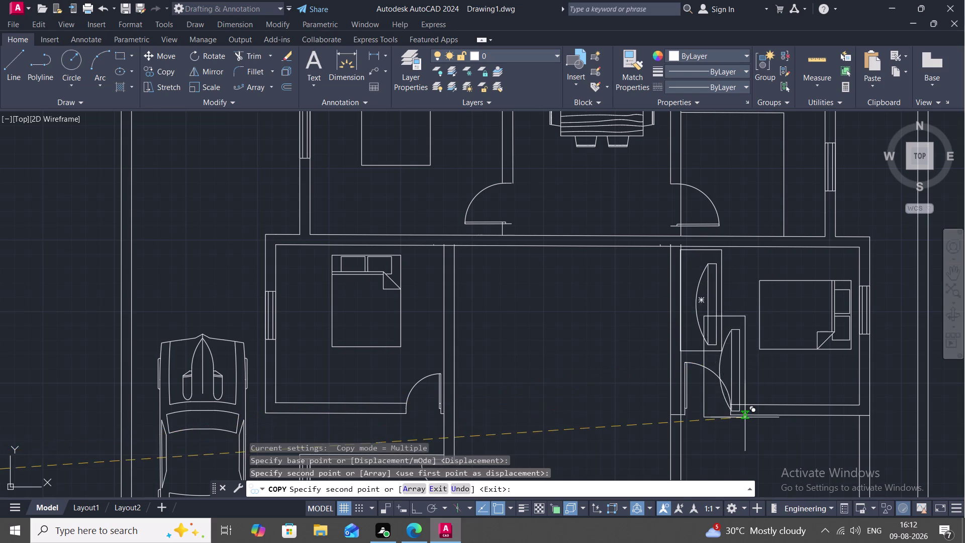
Add wardrobe copies in the lower right room and as a spare left of the plan.
middle_drag(745, 419, 628, 305)
scroll(down, 3)
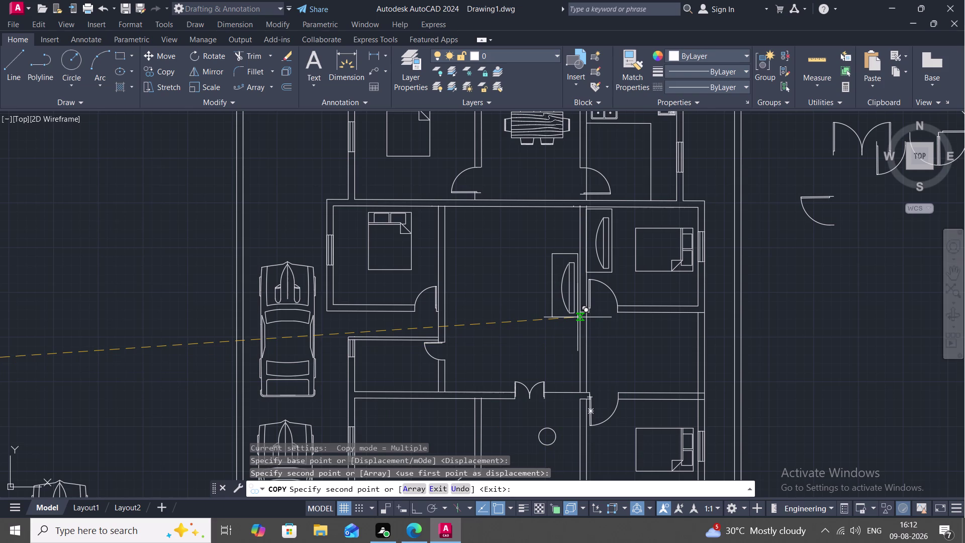
scroll(up, 3)
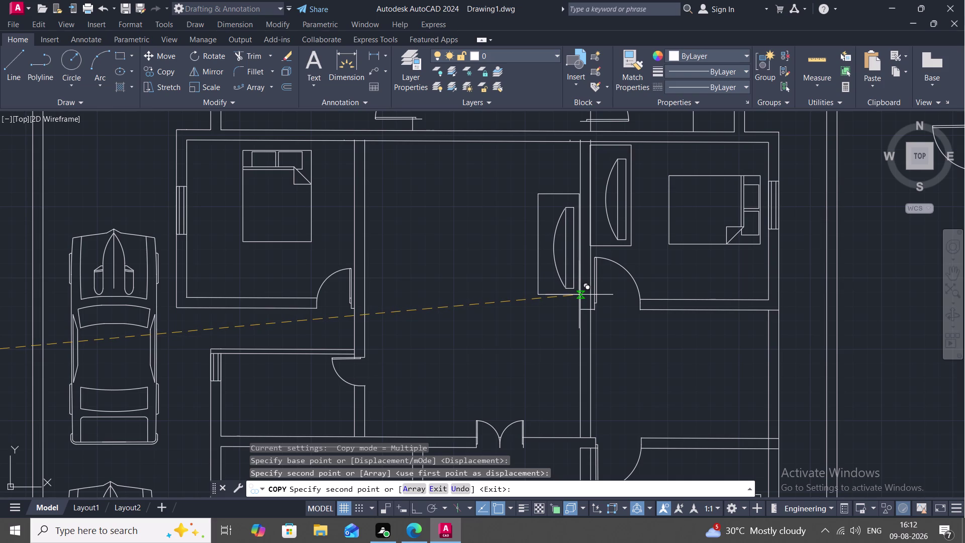
click(580, 294)
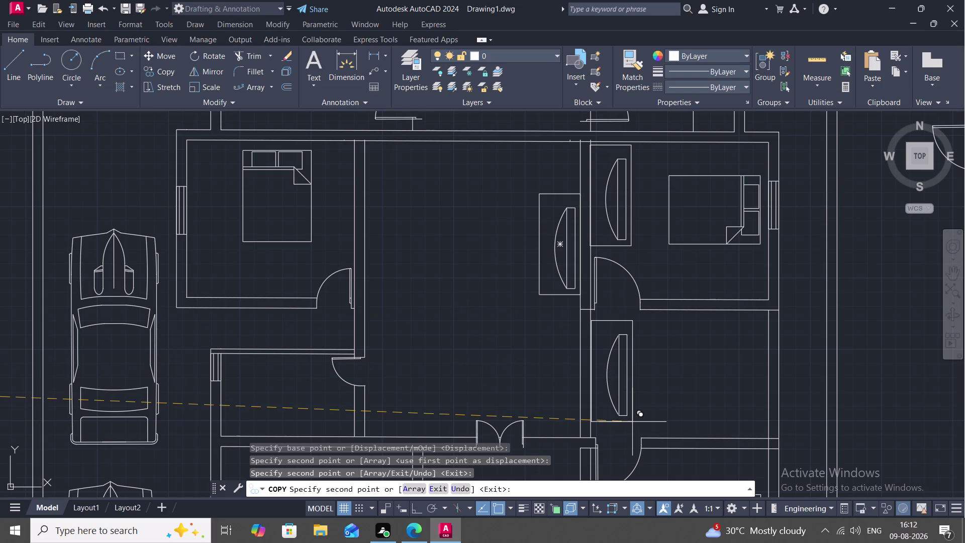
scroll(down, 3)
middle_drag(466, 428, 506, 272)
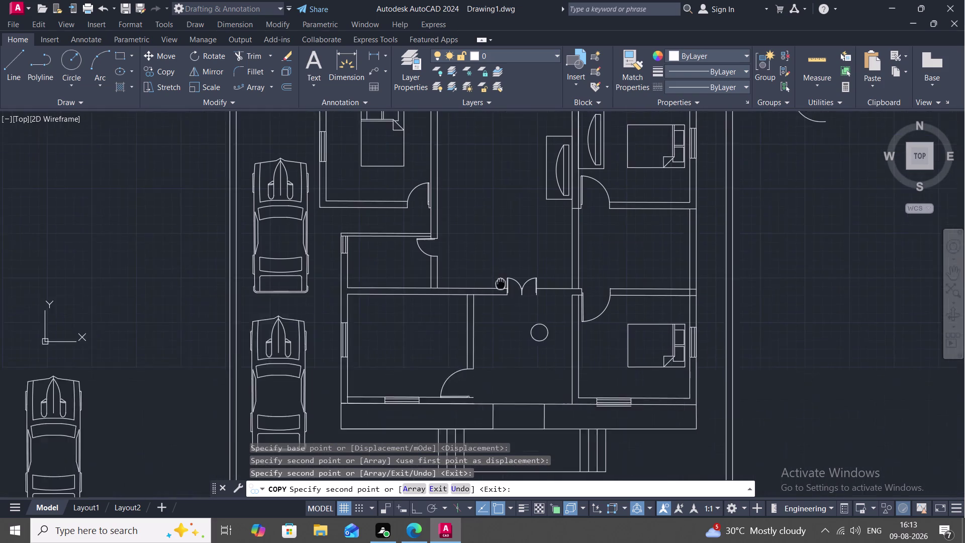
middle_drag(506, 272, 509, 268)
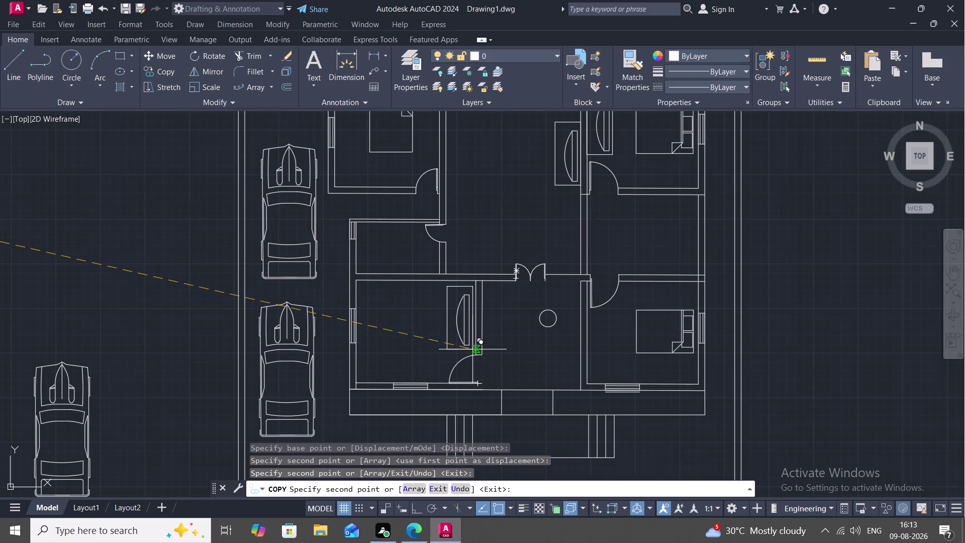
click(178, 312)
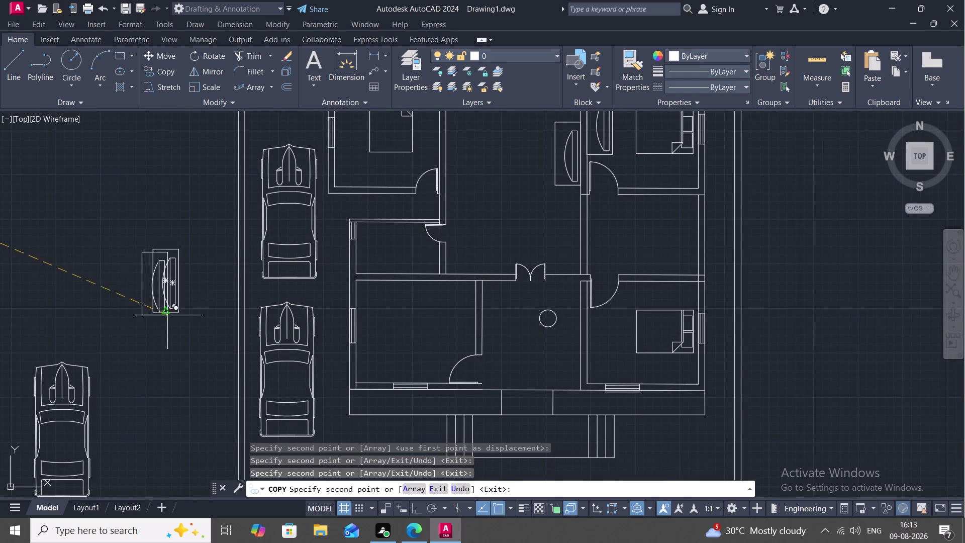
key(Escape)
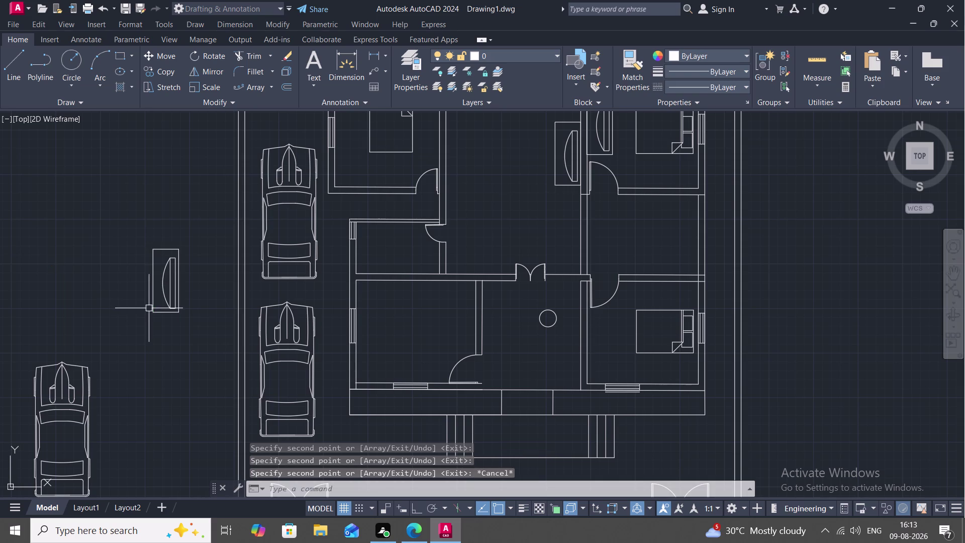
drag(137, 234, 157, 349)
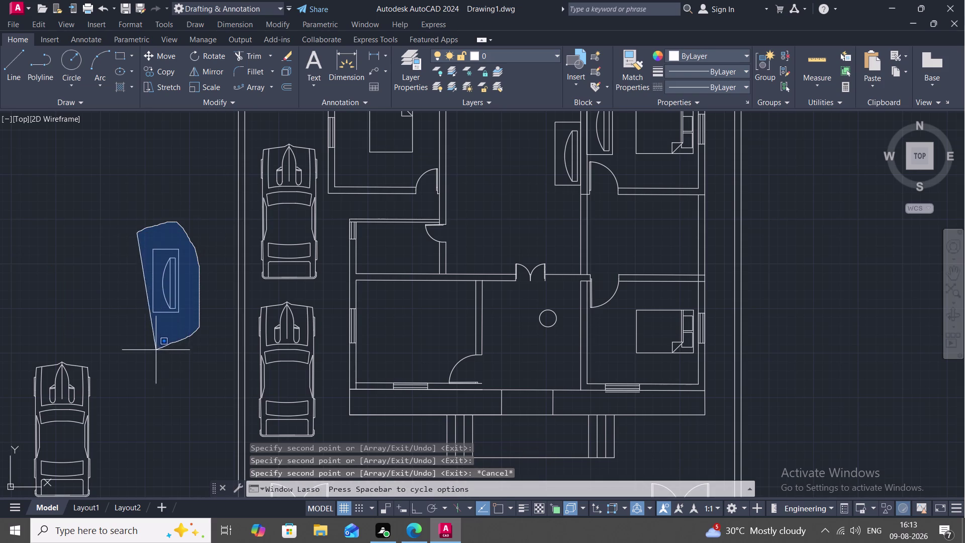
Scale down the spare wardrobe beside the plan with SCALE.
drag(157, 349, 147, 353)
text(S)
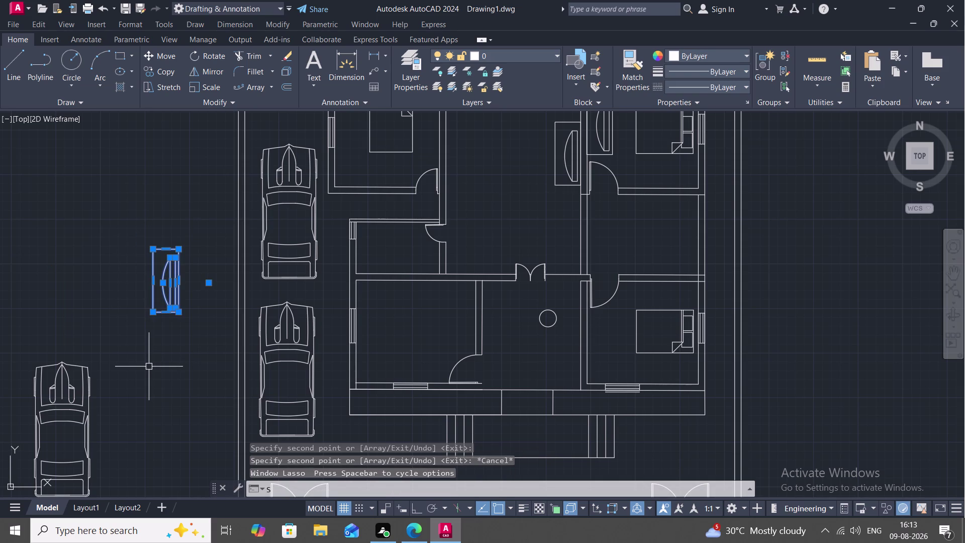
text(C)
key(space)
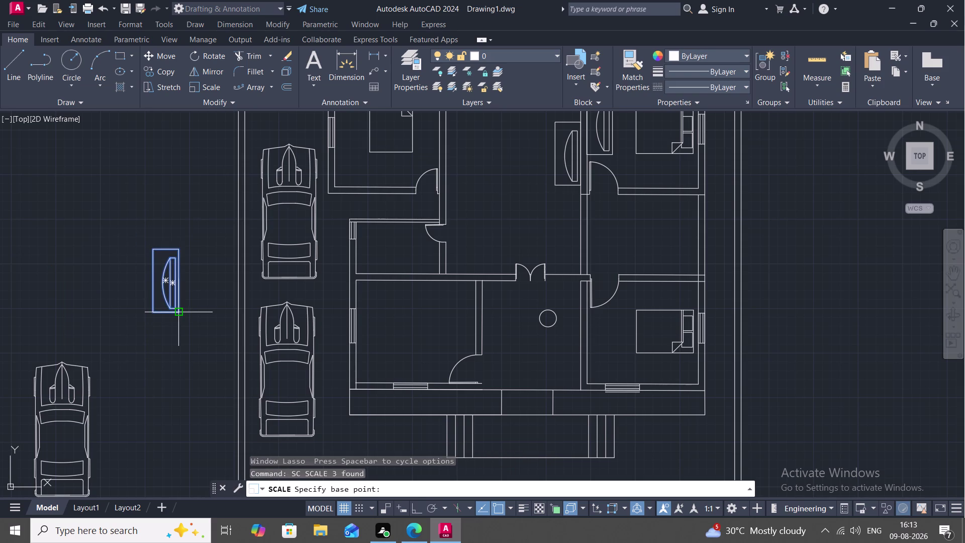
click(178, 313)
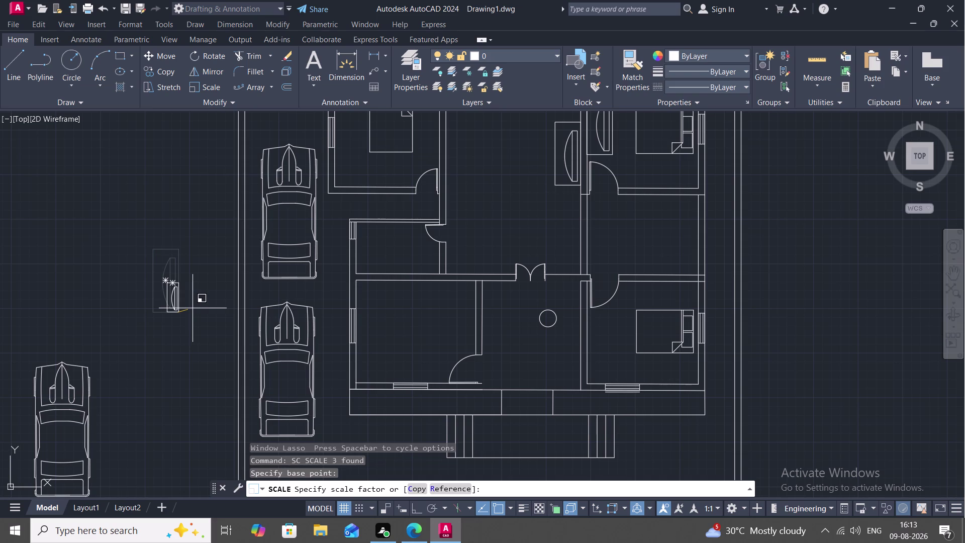
click(192, 308)
drag(150, 268, 158, 263)
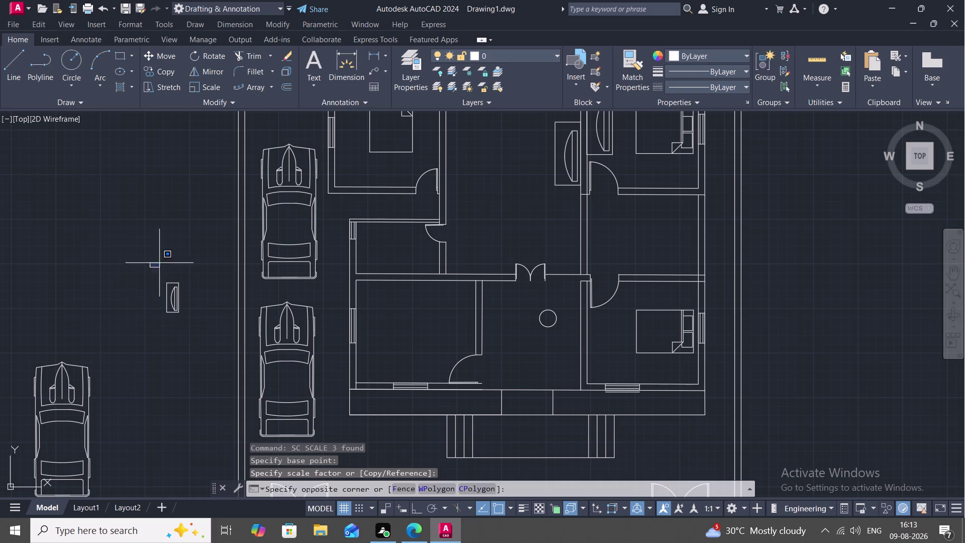
drag(158, 263, 163, 350)
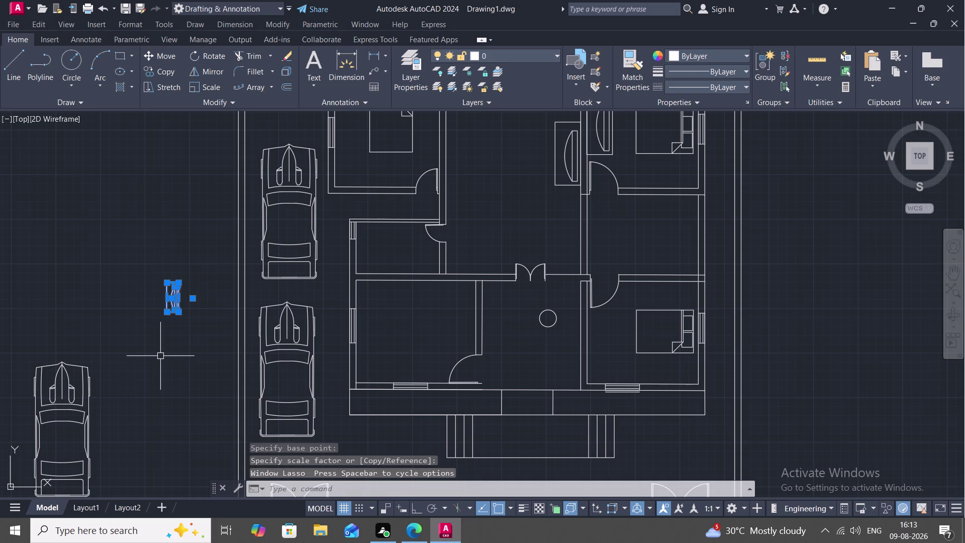
text(CO)
key(space)
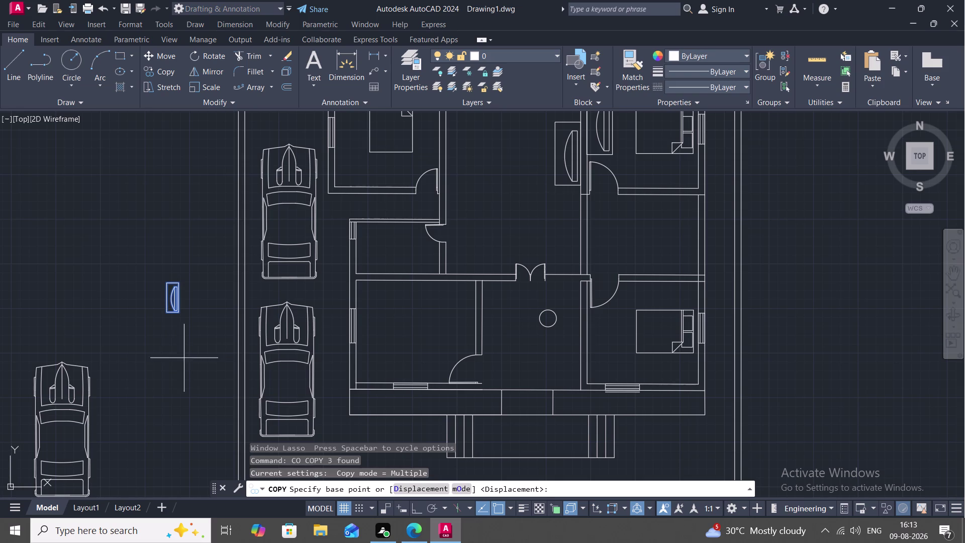
Place small wardrobe copies in the right bedroom and the central hall above the entrance.
click(175, 308)
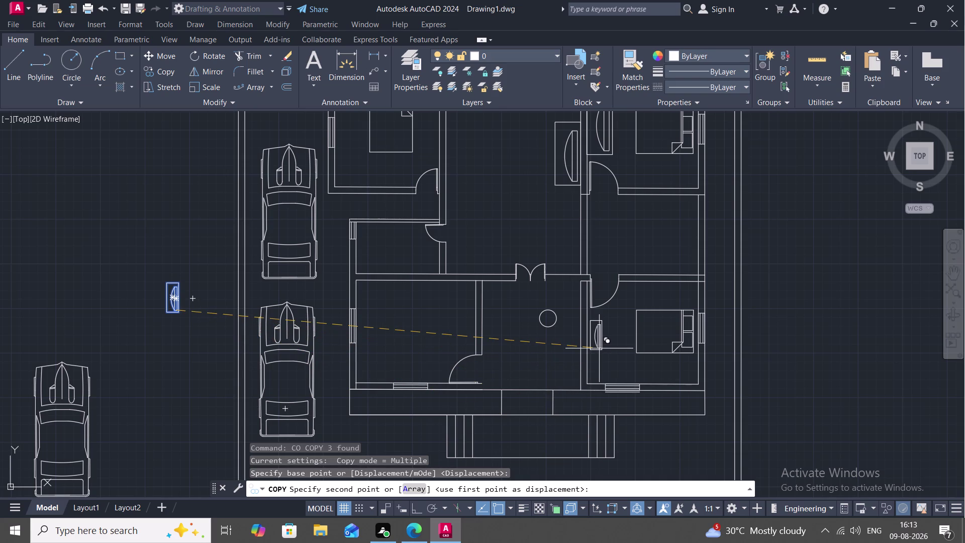
scroll(up, 3)
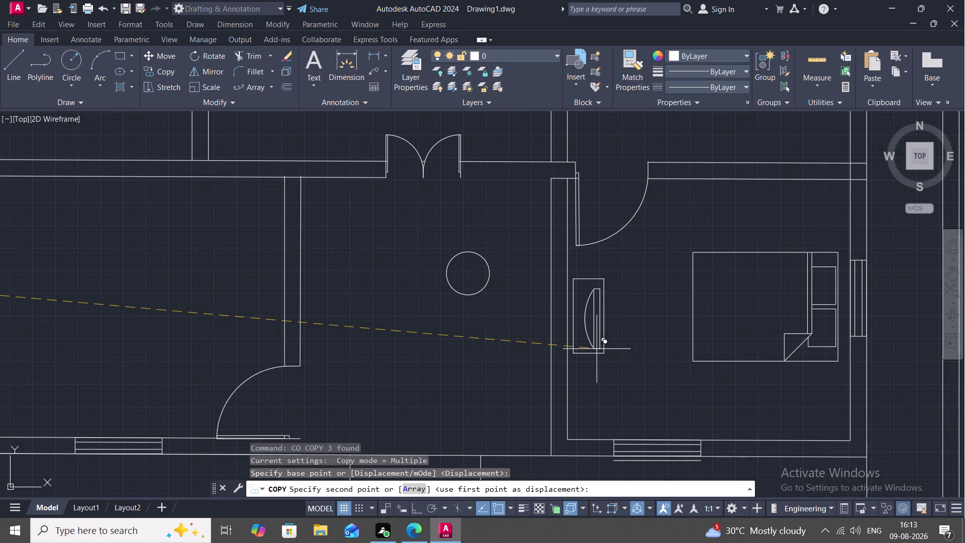
click(592, 349)
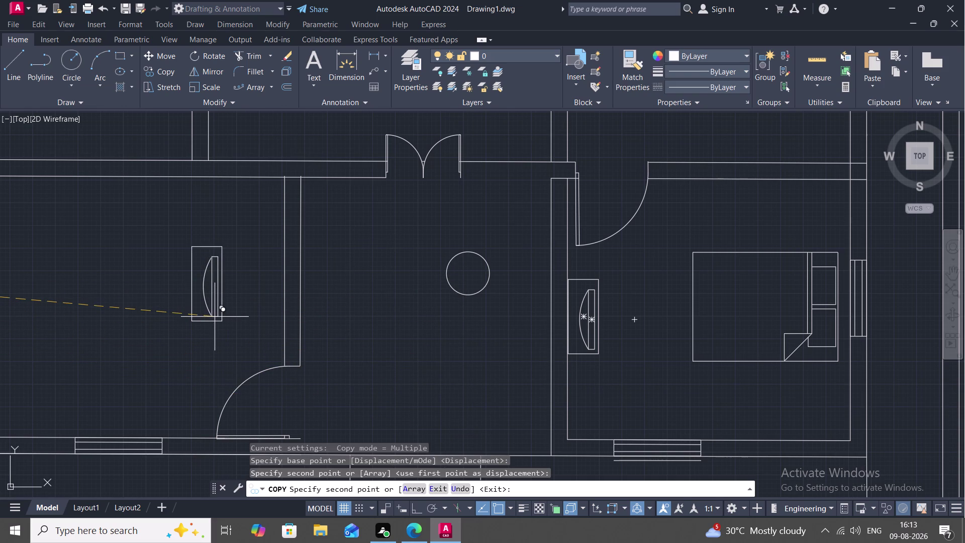
scroll(down, 3)
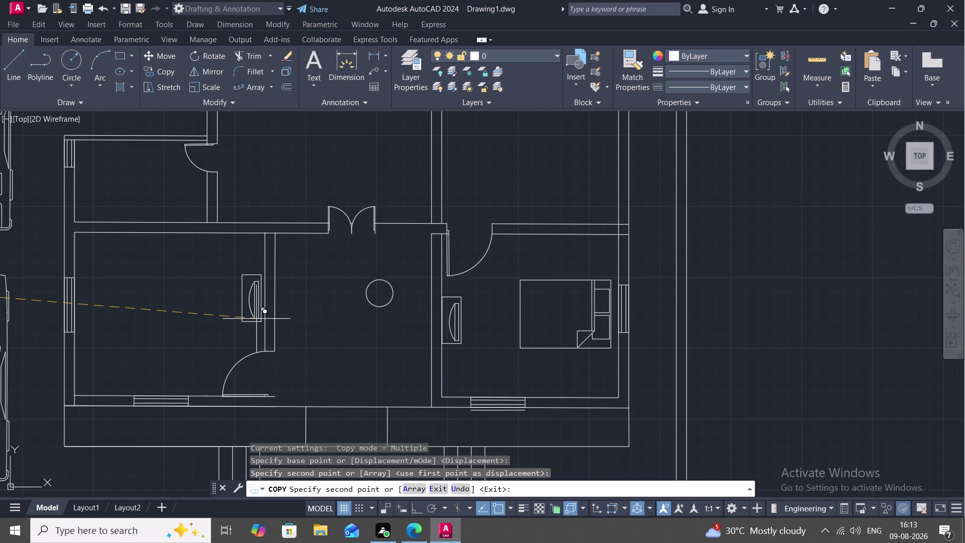
middle_drag(237, 302, 259, 388)
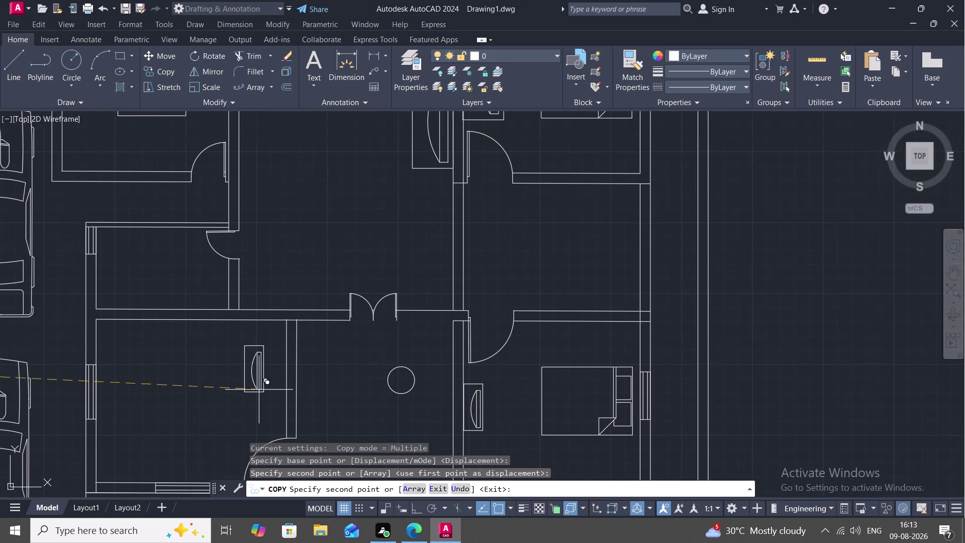
scroll(down, 3)
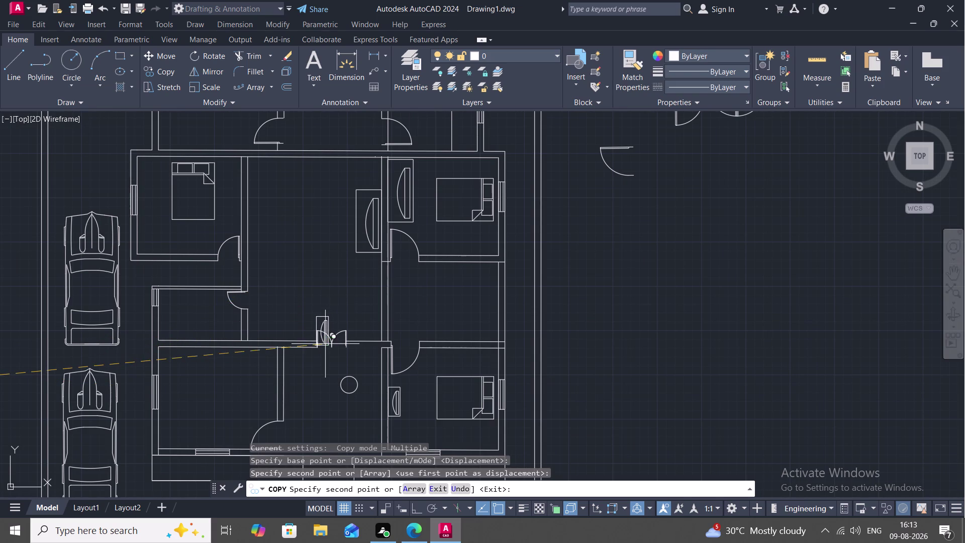
click(327, 311)
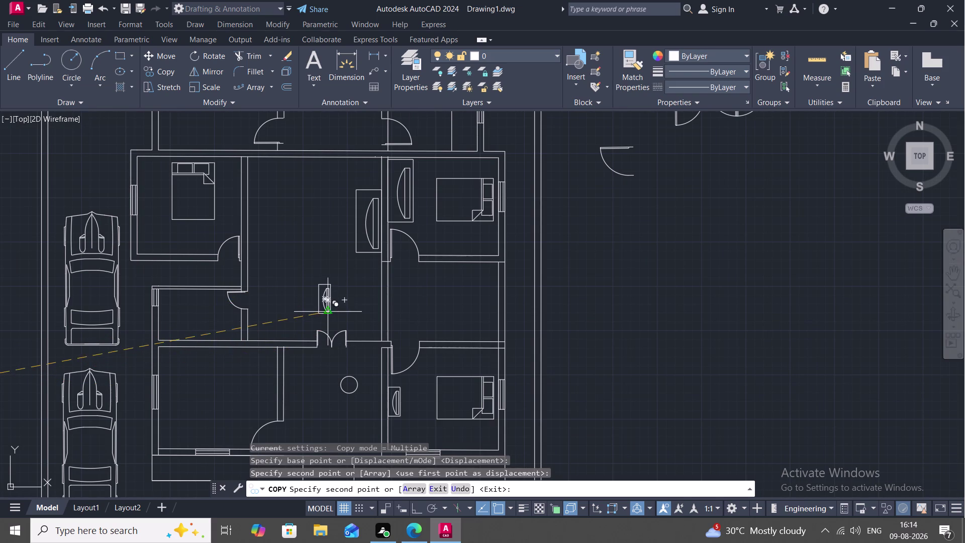
key(Escape)
click(361, 238)
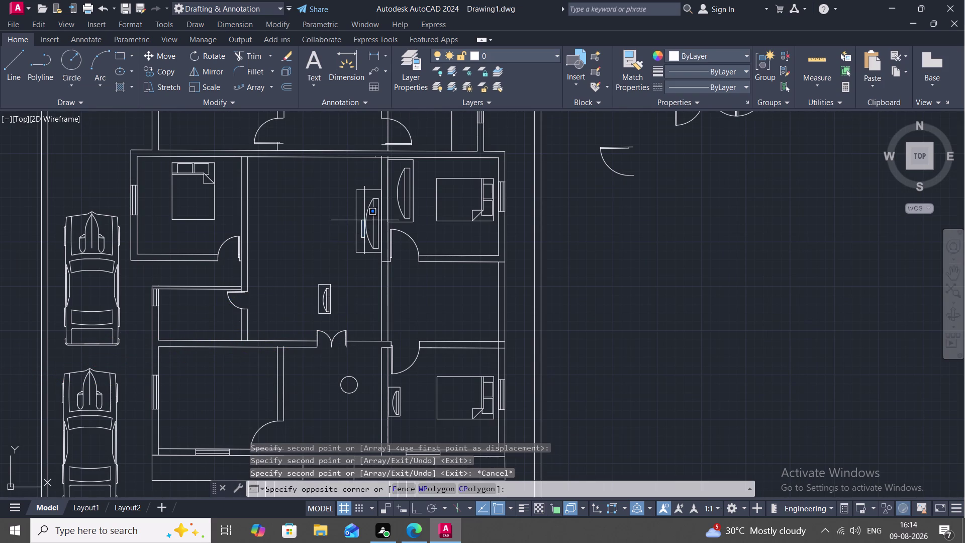
Copy the upper-hall wardrobe into the upper-right room.
key(Escape)
click(354, 218)
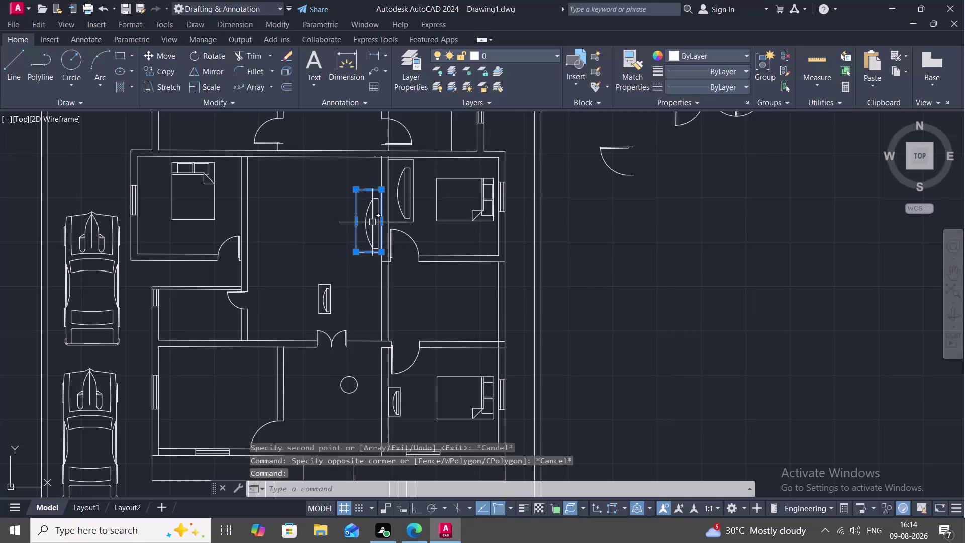
click(373, 222)
click(365, 227)
click(394, 193)
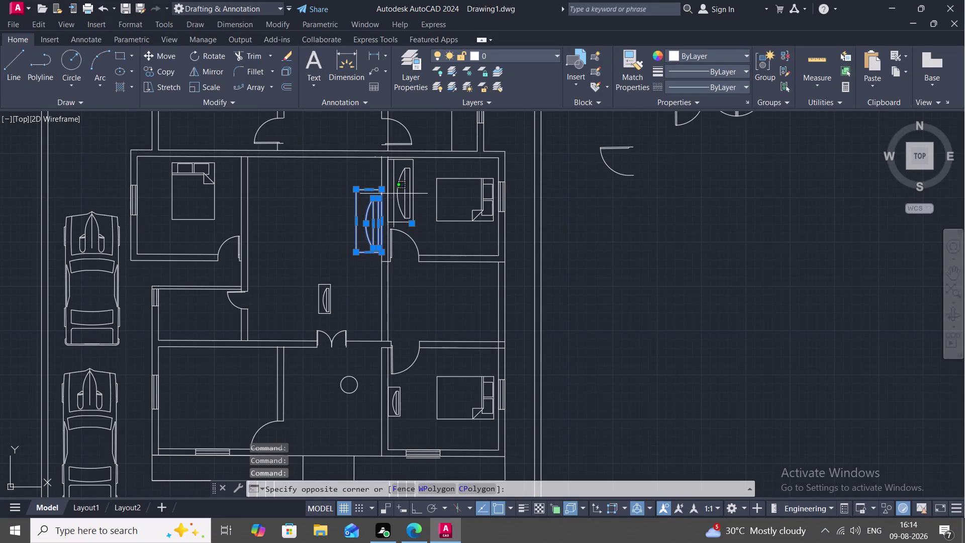
click(395, 194)
click(397, 198)
key(space)
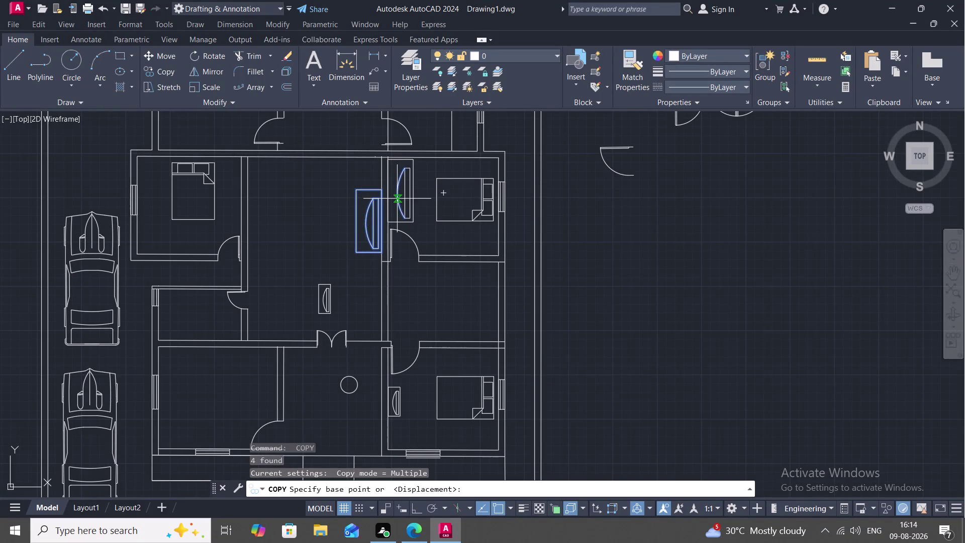
click(404, 198)
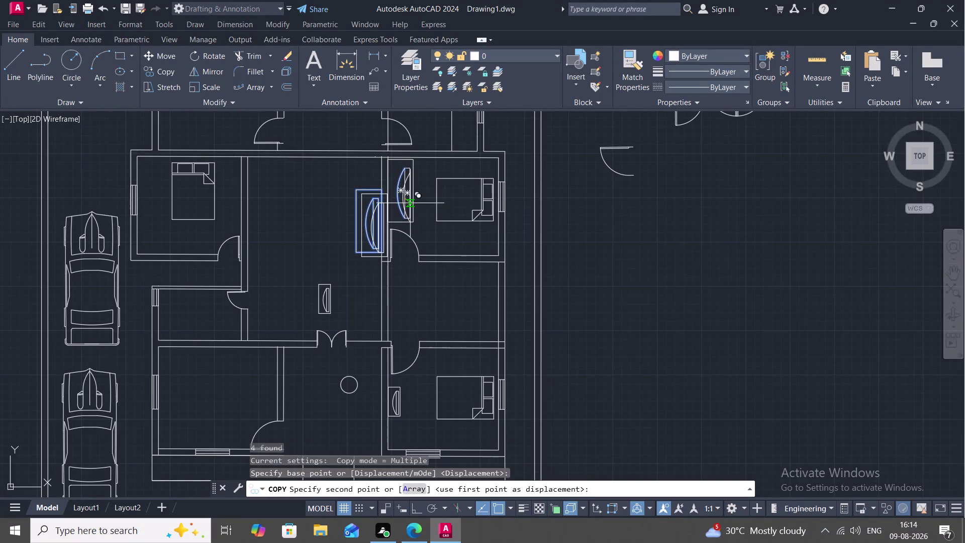
click(411, 204)
key(Delete)
key(Delete)
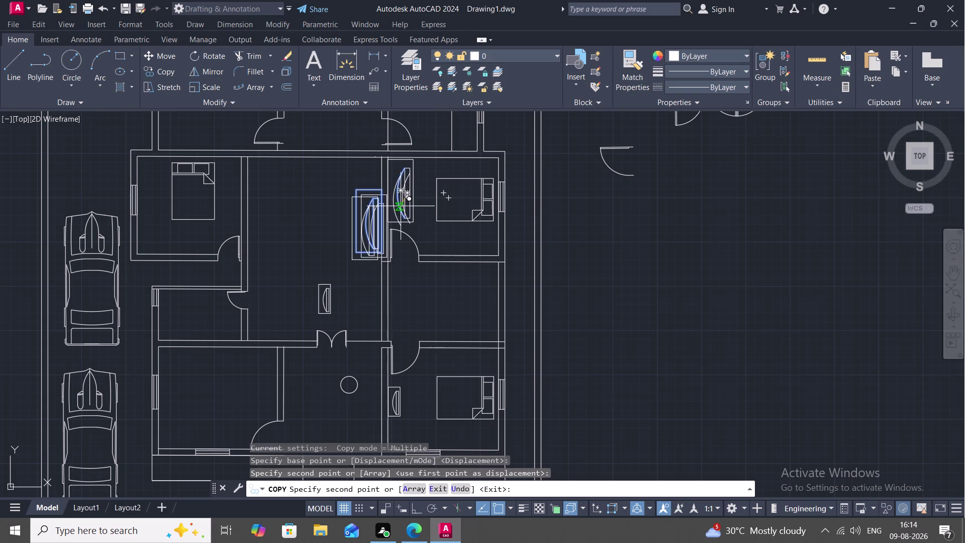
key(Delete)
key(Escape)
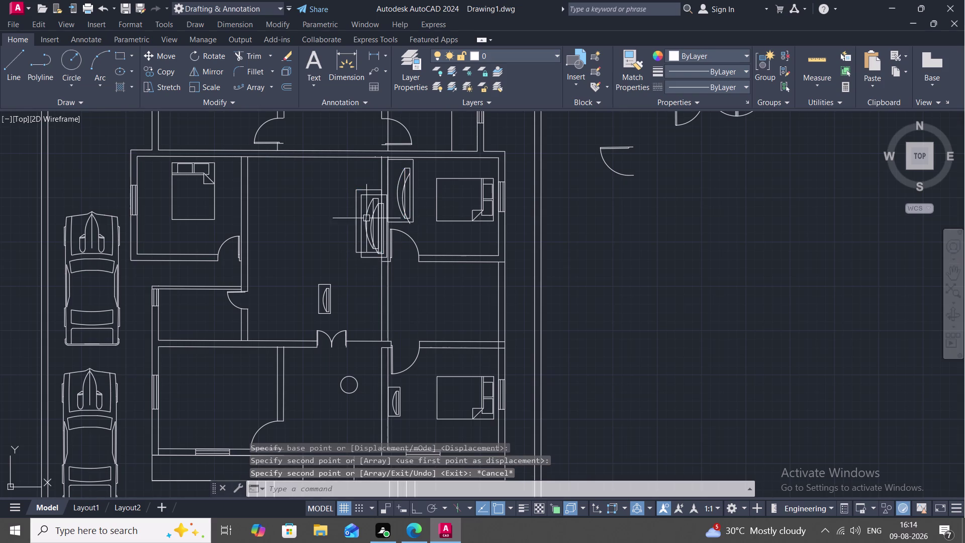
Try reshaping the upper-hall and upper-right wardrobe copies with grips, then cancel the stretch.
click(364, 223)
click(374, 228)
key(Delete)
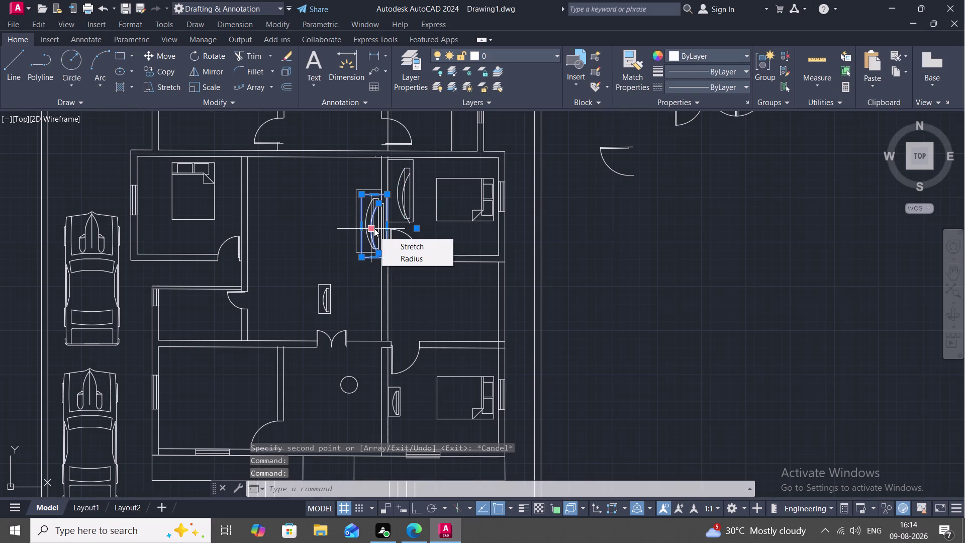
key(Delete)
click(409, 200)
click(402, 194)
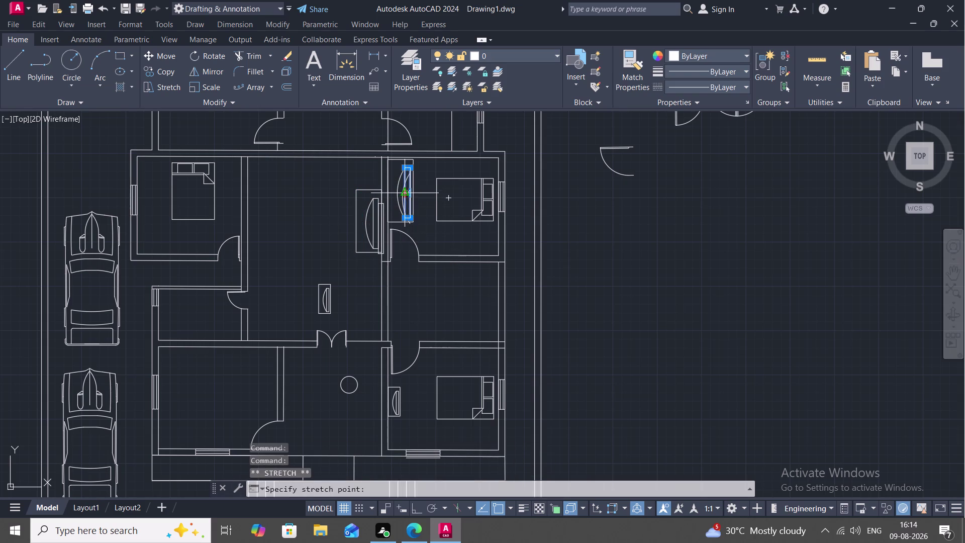
key(Delete)
key(Delete)
key(Delete)
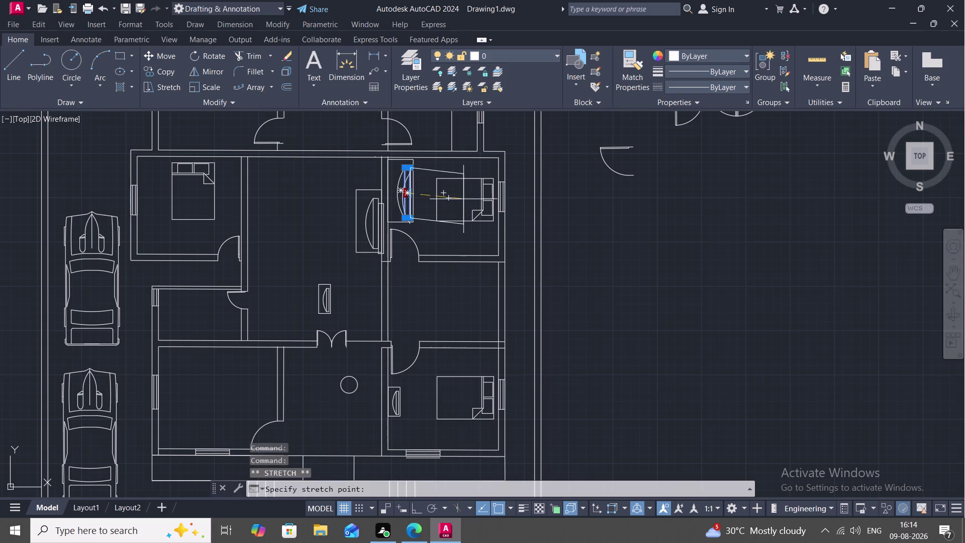
key(Delete)
key(Escape)
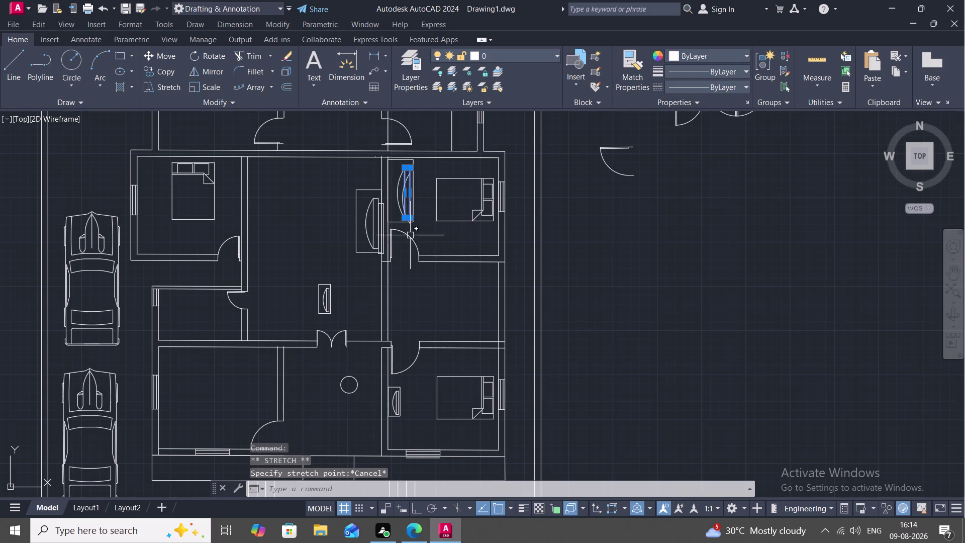
key(Delete)
Delete the stray arc over the upper-right bedroom doorway.
click(403, 198)
key(Delete)
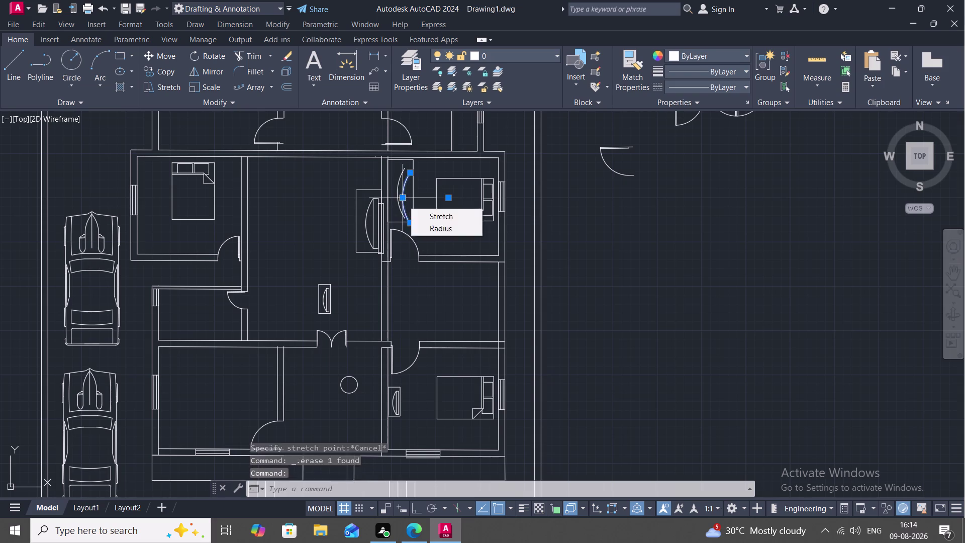
click(397, 198)
key(Delete)
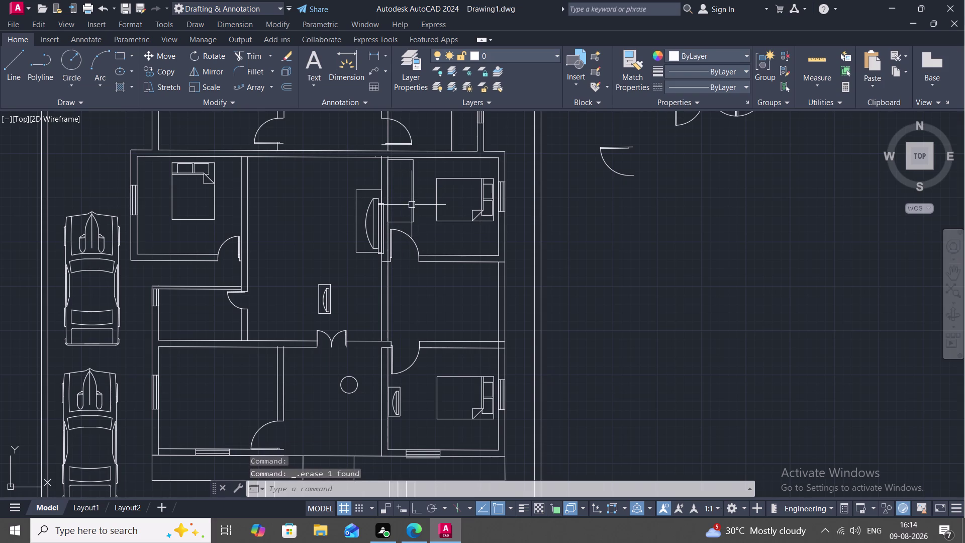
click(413, 206)
key(Delete)
Select and delete several more objects around the rectangular wall fixture.
click(371, 223)
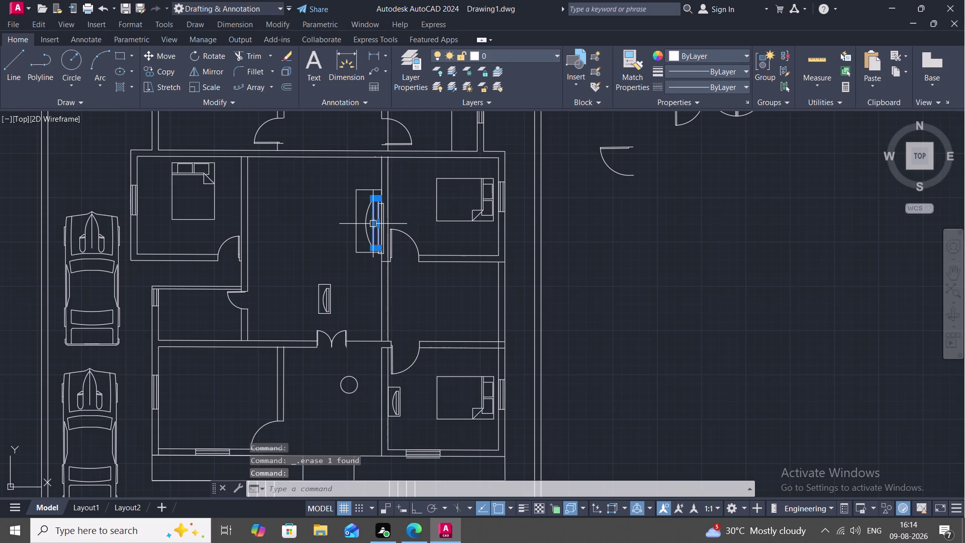
key(Delete)
click(365, 220)
key(Delete)
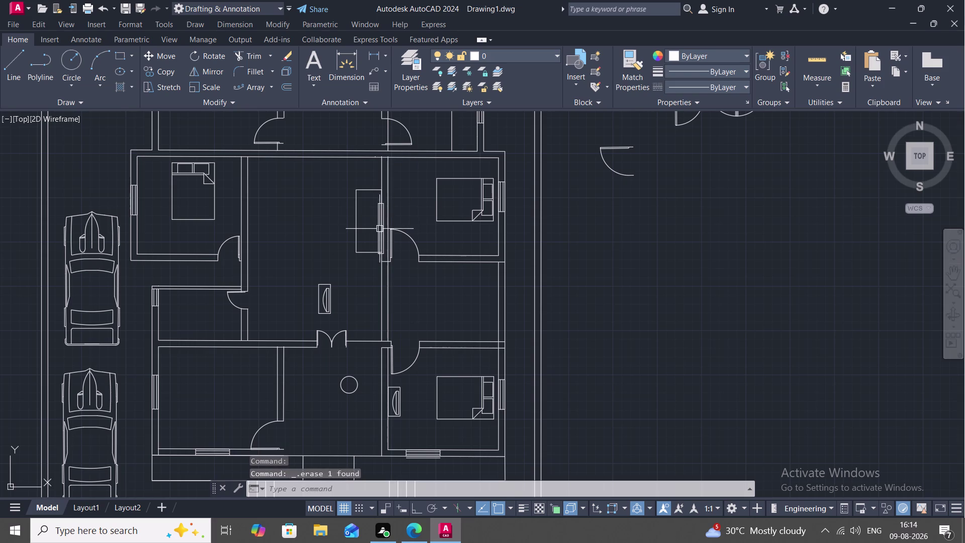
click(382, 231)
key(Delete)
key(Delete)
click(363, 253)
key(Delete)
scroll(down, 3)
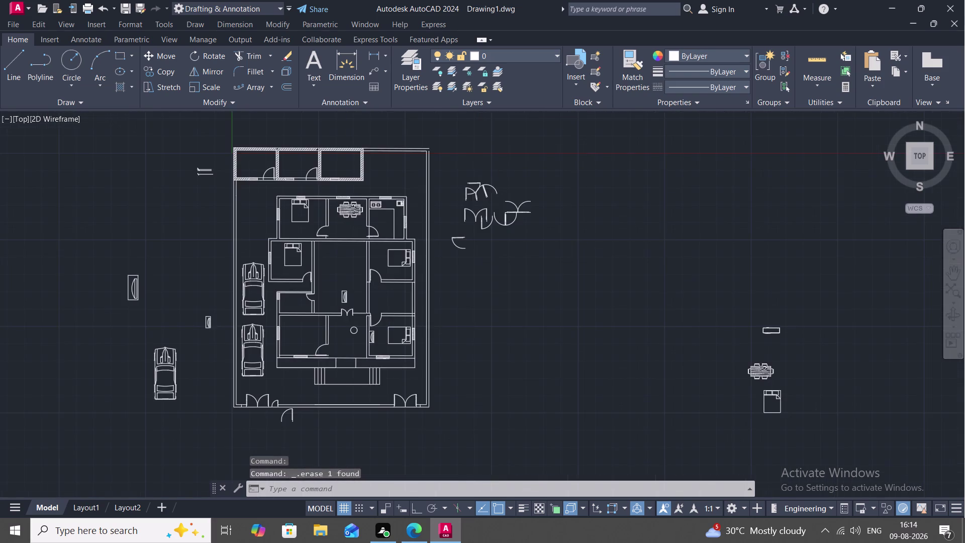
Select the lower-right bedroom's curved-front fixture and copy it from a base point with CO.
middle_drag(356, 295, 393, 276)
scroll(up, 3)
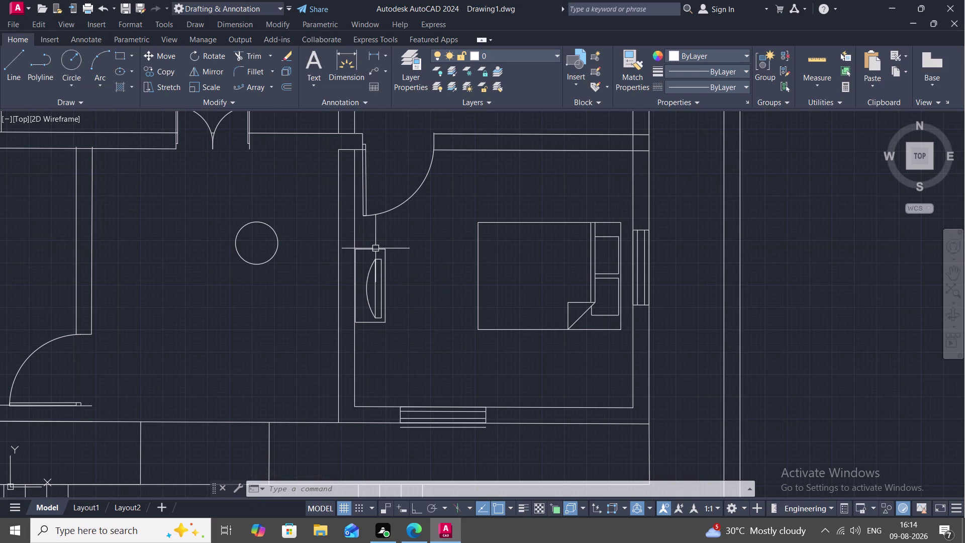
click(376, 249)
click(382, 266)
click(370, 279)
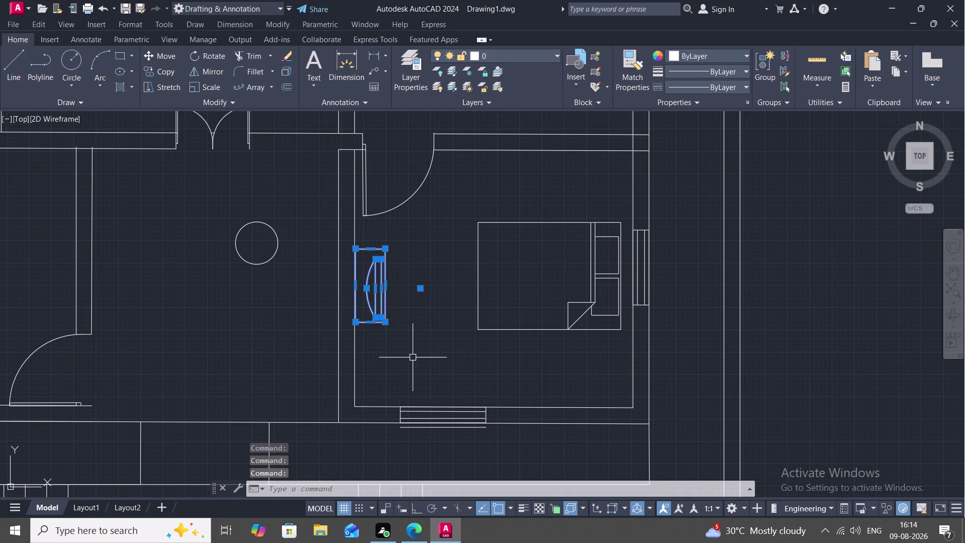
key(c)
key(o)
key(space)
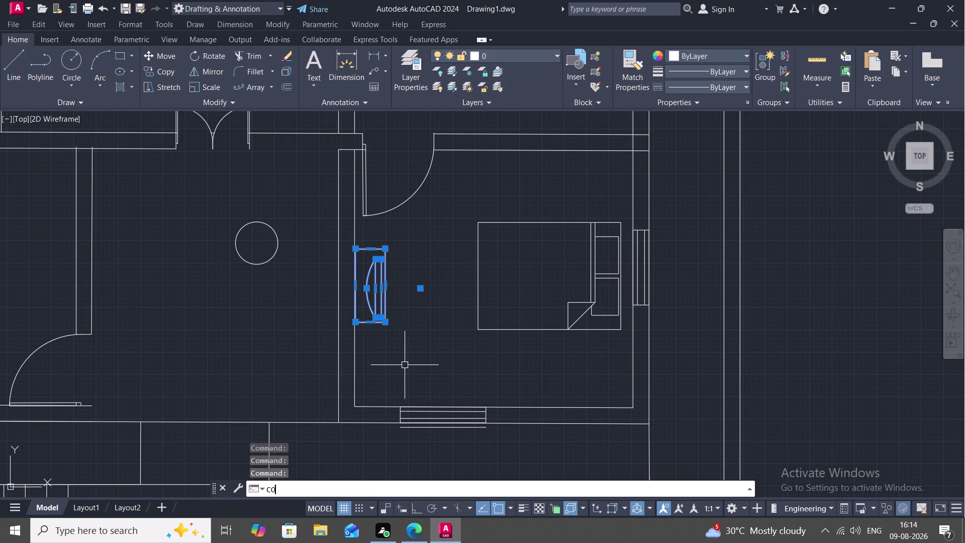
click(388, 319)
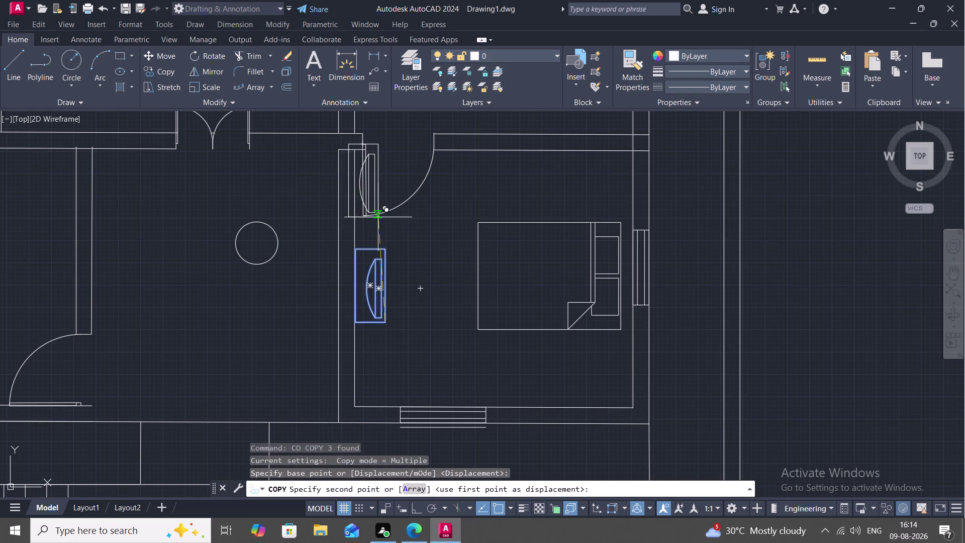
Place fixture copies in the upper-right bedroom and the central room, then end copying.
middle_drag(380, 215, 385, 428)
scroll(down, 3)
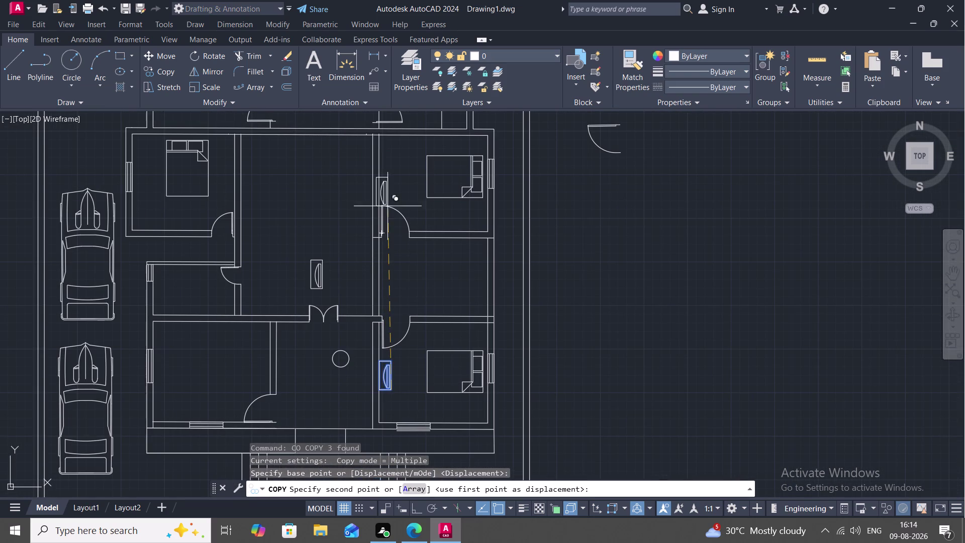
scroll(up, 3)
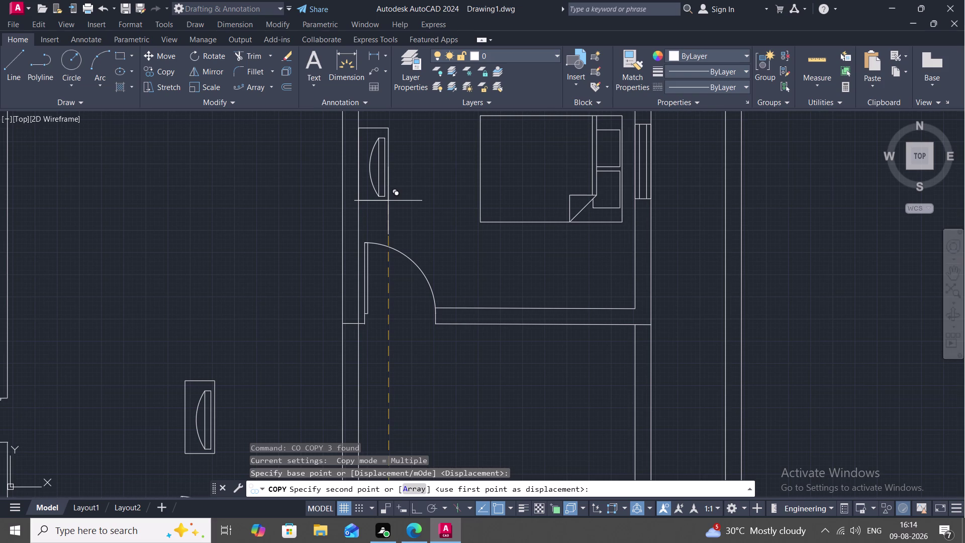
click(388, 200)
scroll(down, 3)
middle_click(322, 240)
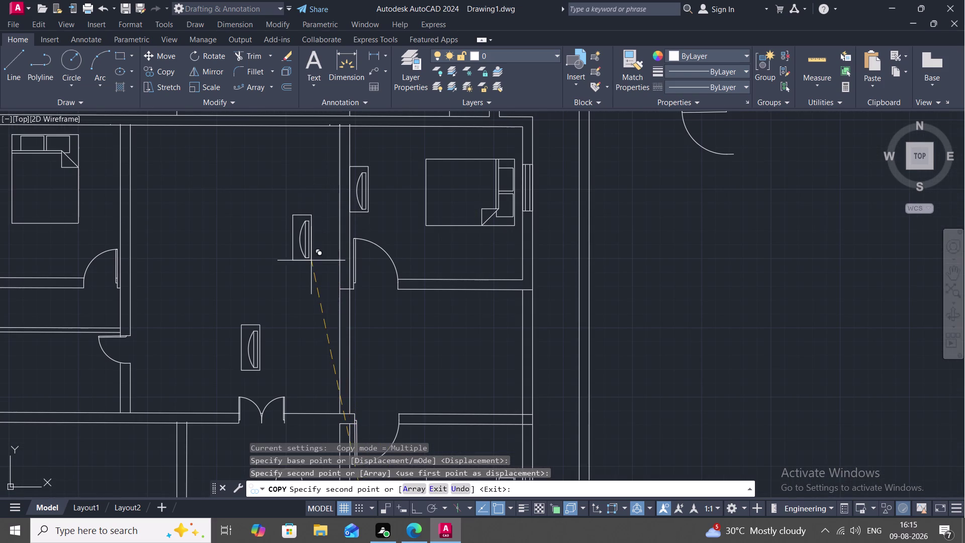
click(311, 263)
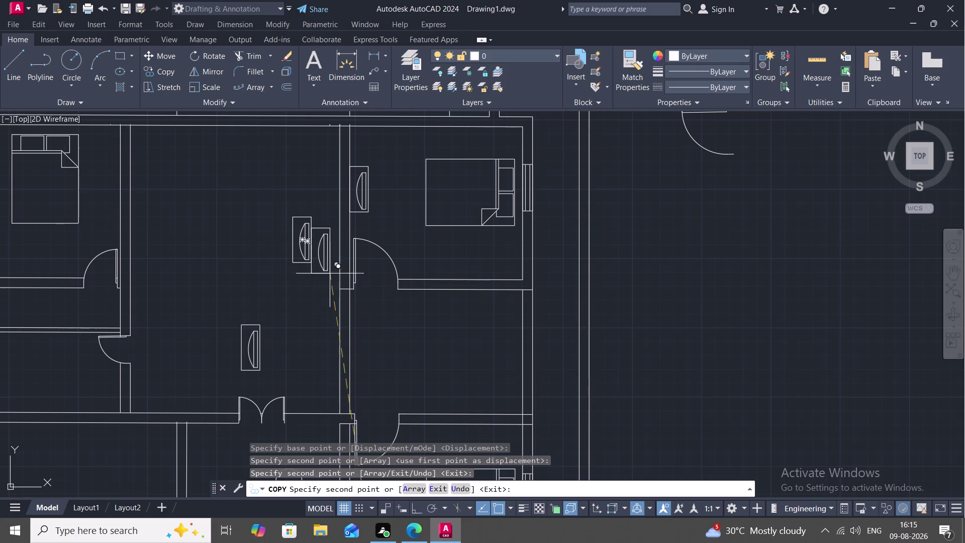
key(Escape)
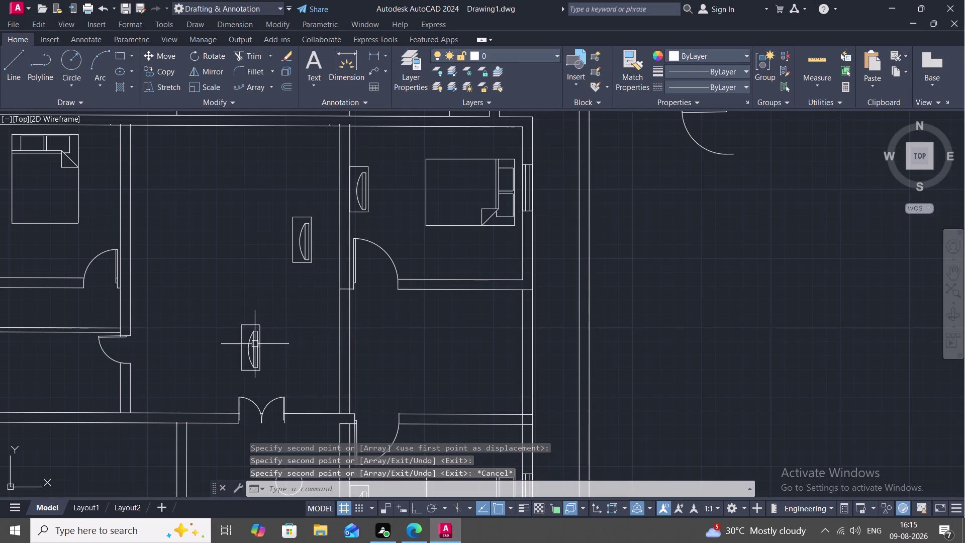
click(255, 341)
Delete the lowest extra fixture copy.
click(248, 340)
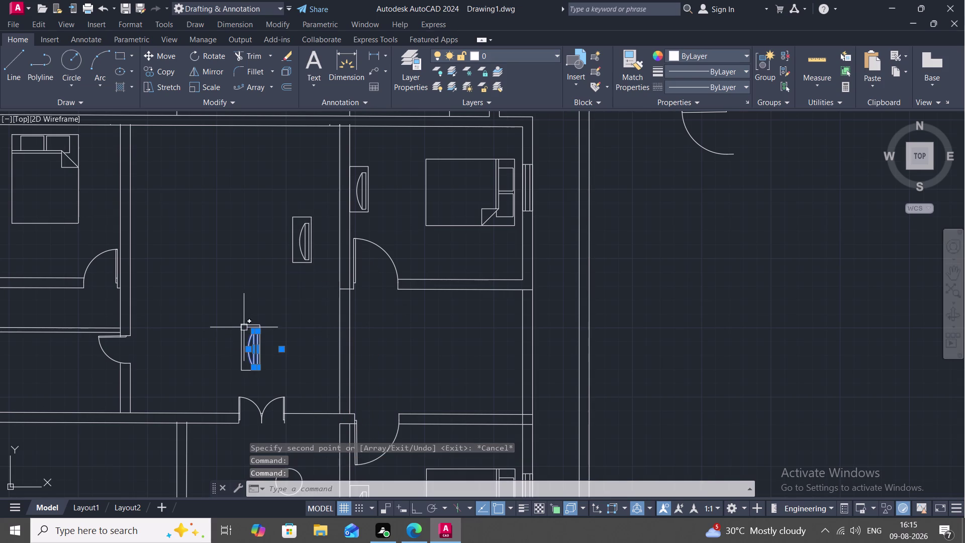
click(243, 327)
key(Delete)
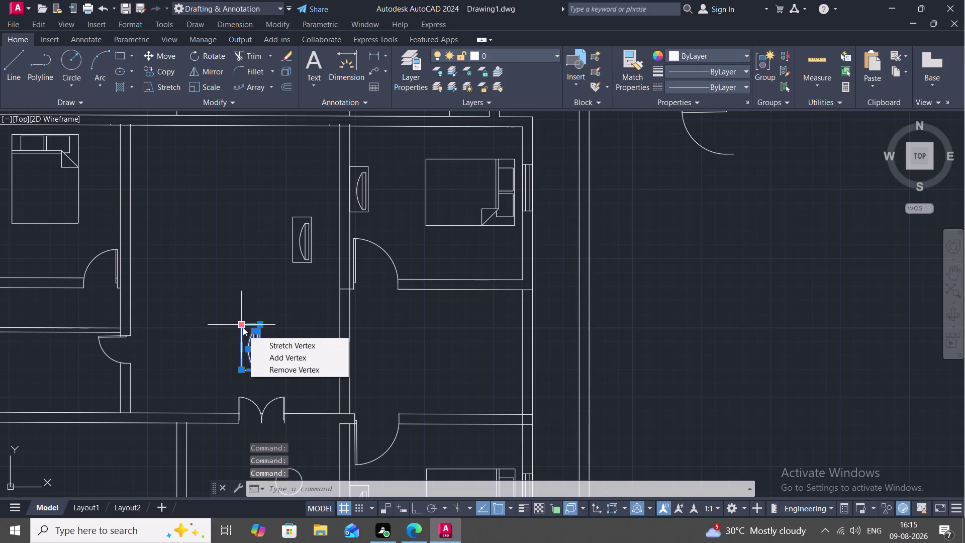
key(Delete)
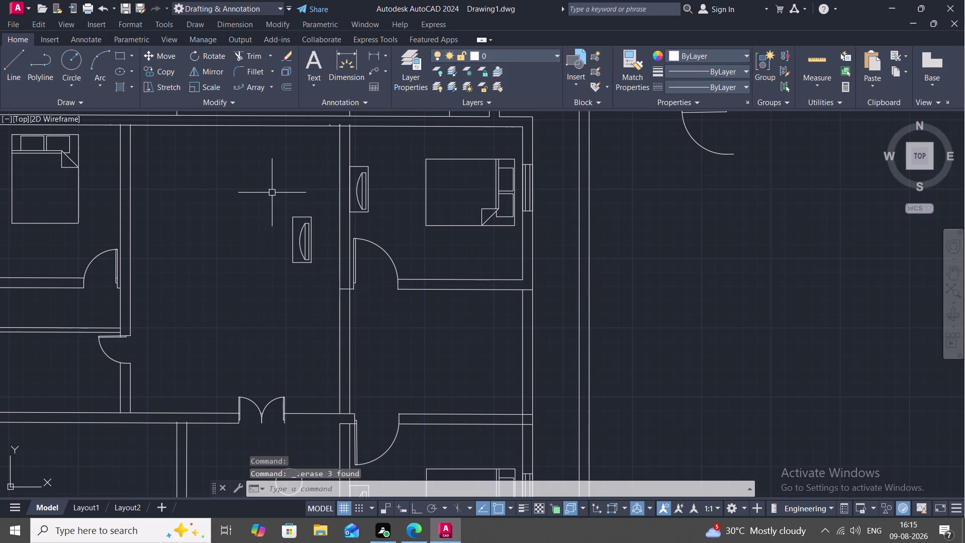
Rotate the central room's fixture to face the opposite direction, then reselect it.
drag(272, 193, 293, 304)
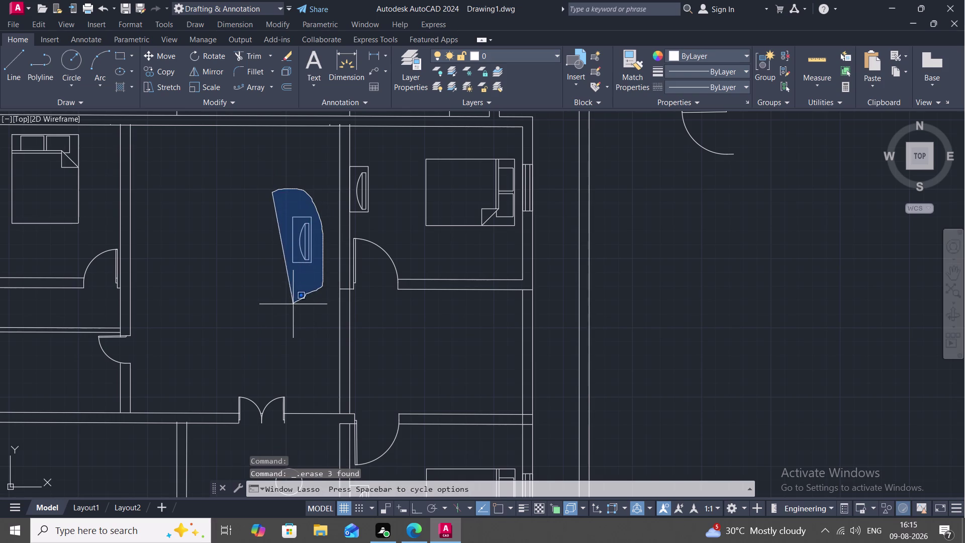
drag(293, 304, 293, 305)
text(RO)
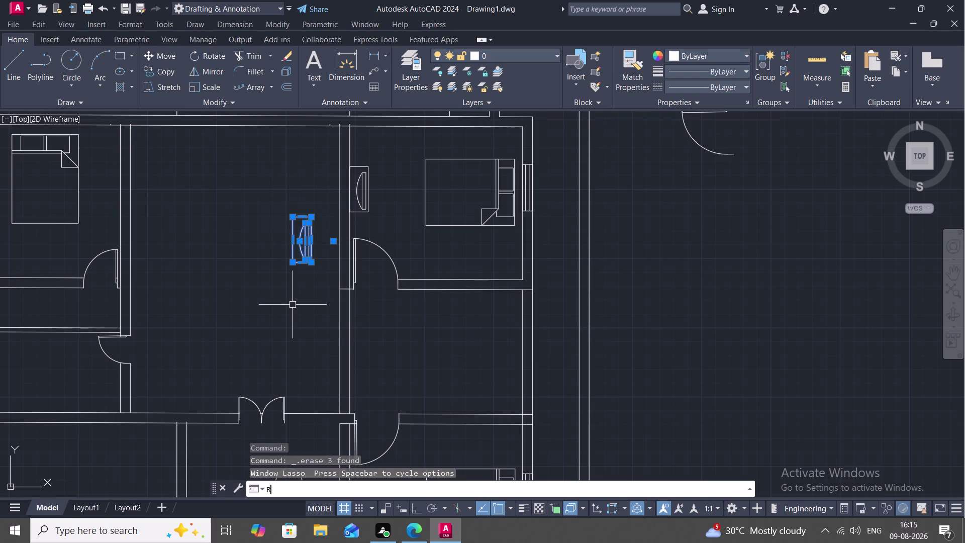
key(space)
click(295, 262)
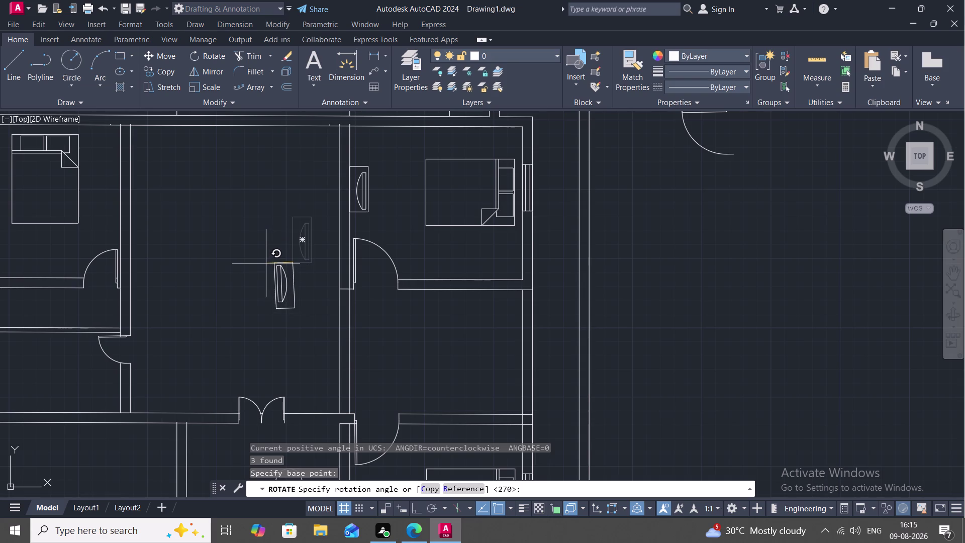
click(233, 262)
drag(254, 245, 269, 237)
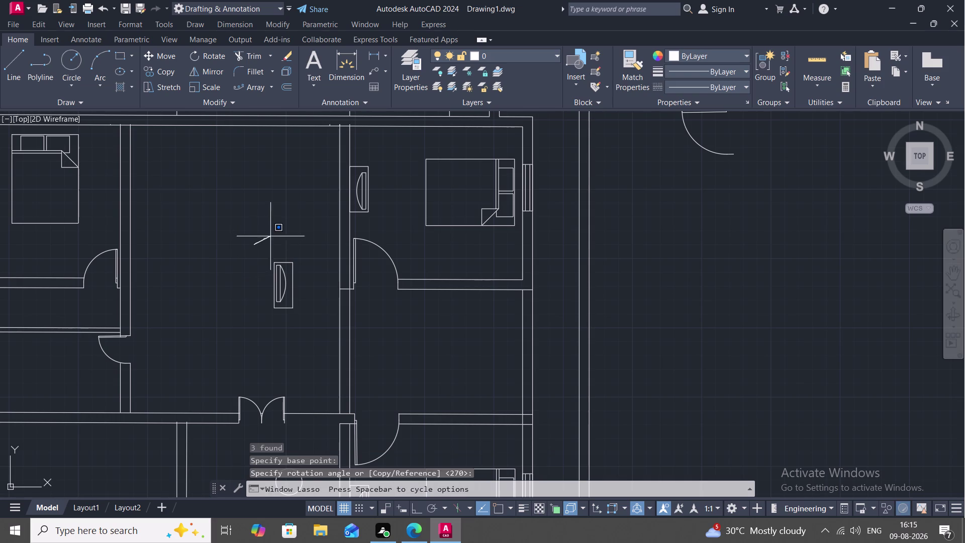
drag(268, 237, 267, 343)
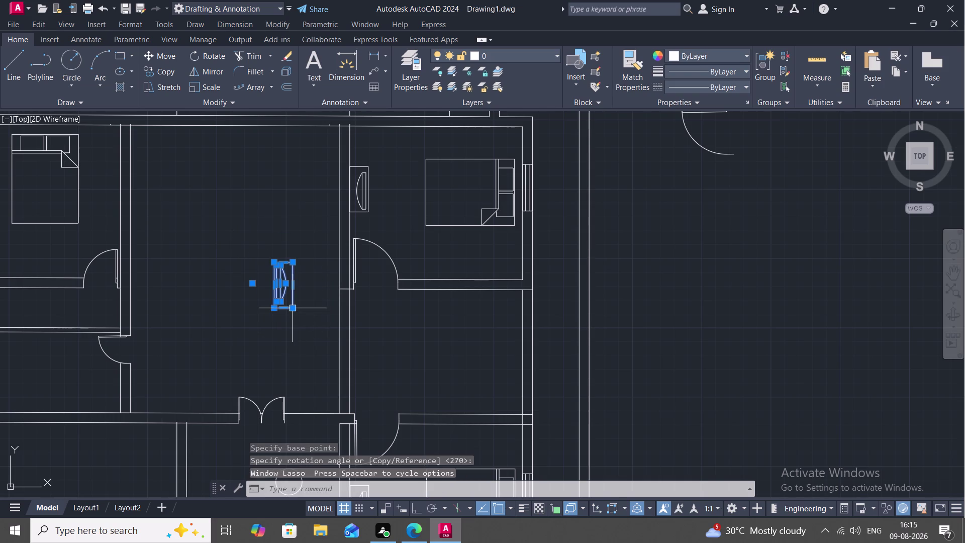
key(c)
key(o)
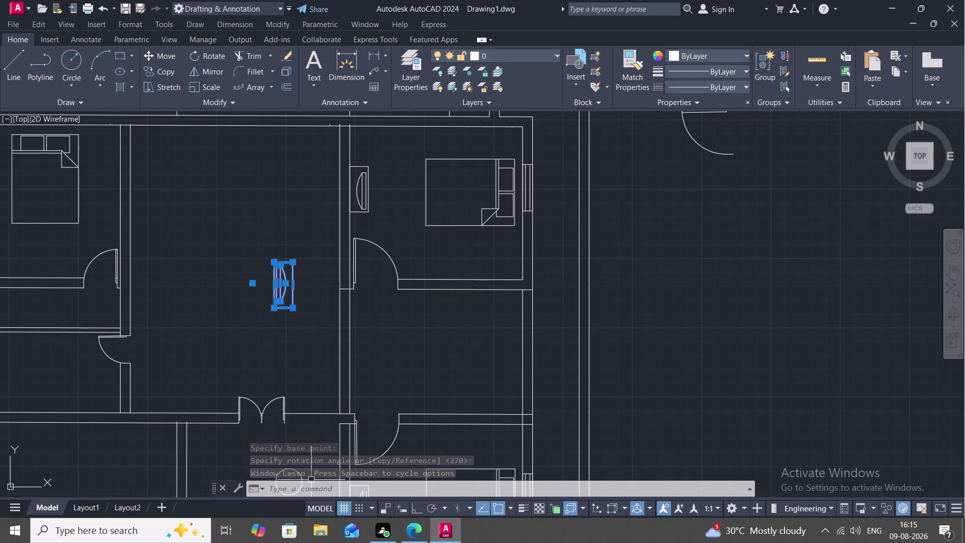
Cancel a stray circle, then copy the central room's fixture from a chosen base point.
text(CI)
key(space)
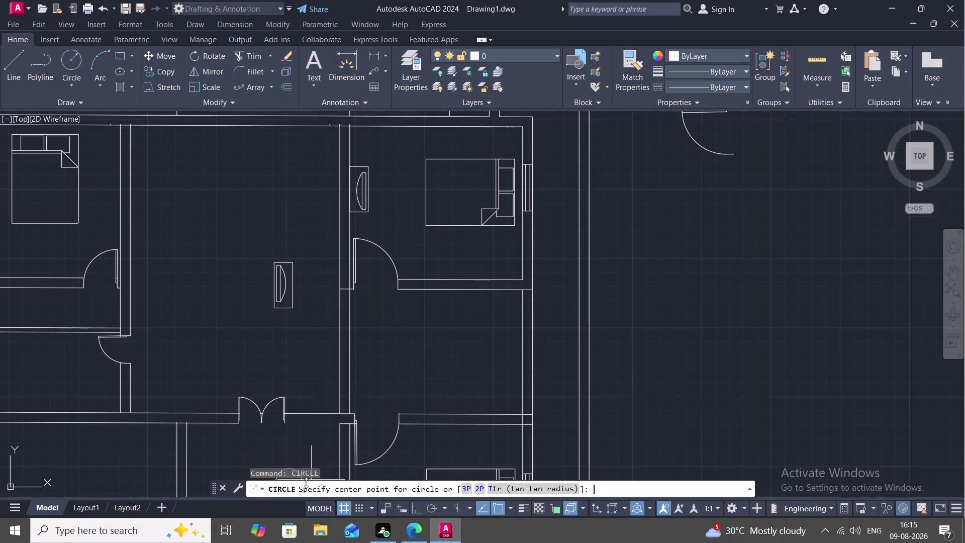
text(CO)
key(Escape)
text(CO)
key(space)
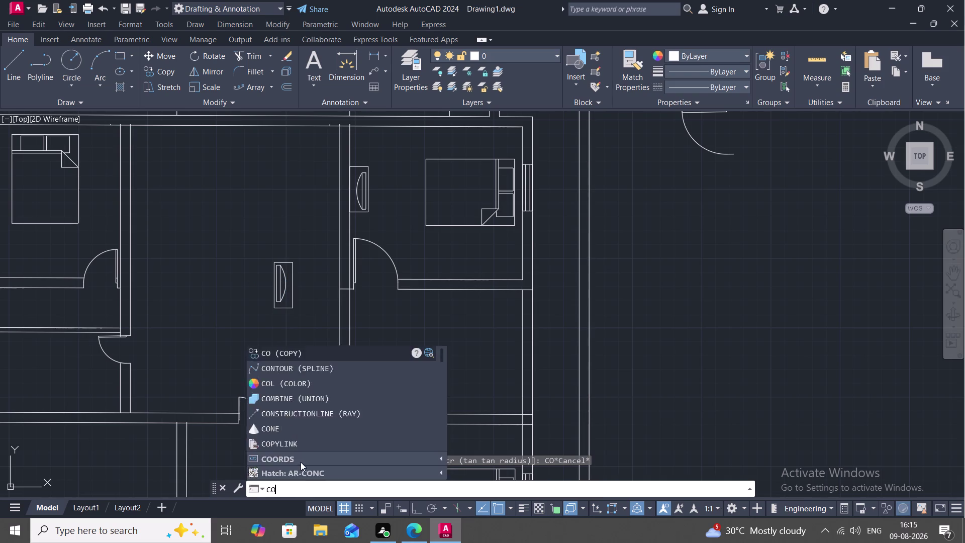
drag(264, 247, 302, 301)
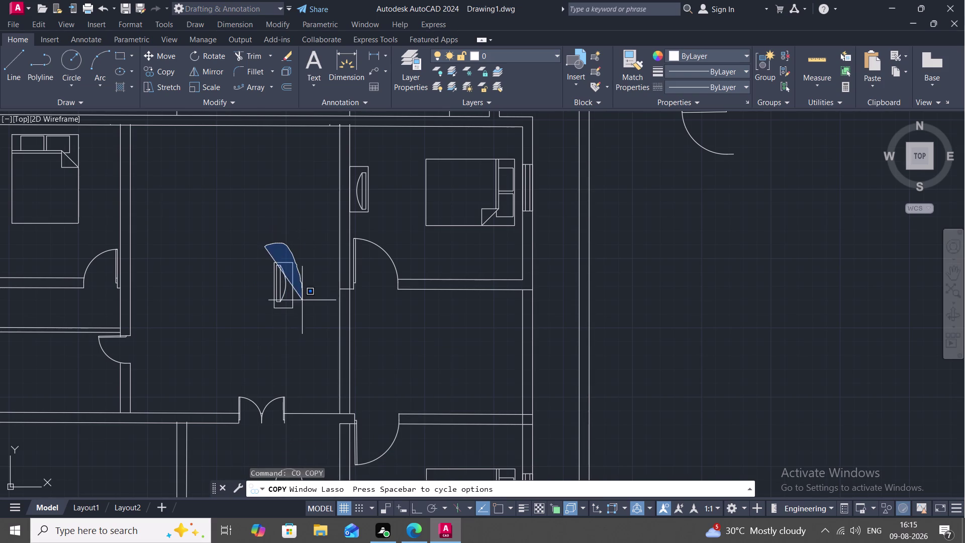
drag(302, 301, 265, 334)
click(272, 307)
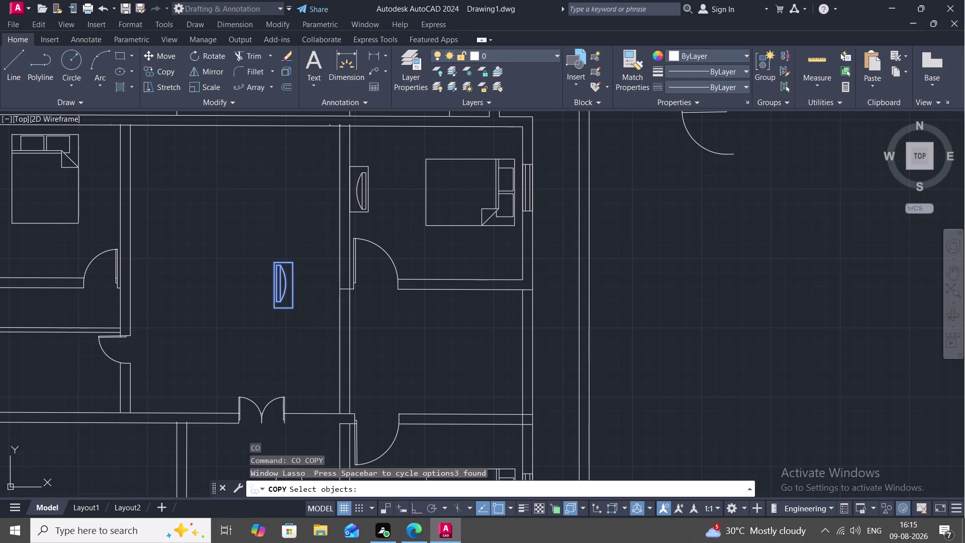
right_click(270, 315)
click(277, 306)
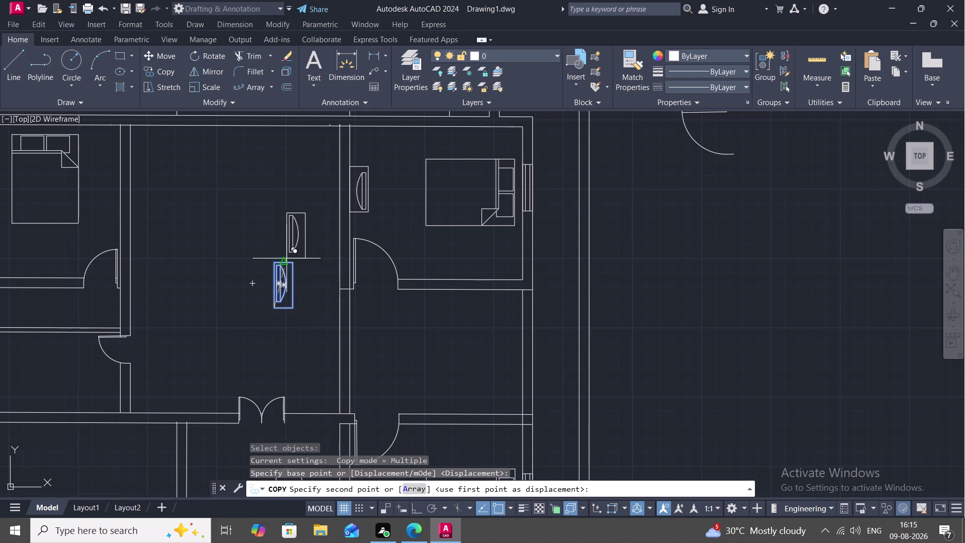
Place cupboard copies in the central hall and the left room, then end copying.
click(321, 234)
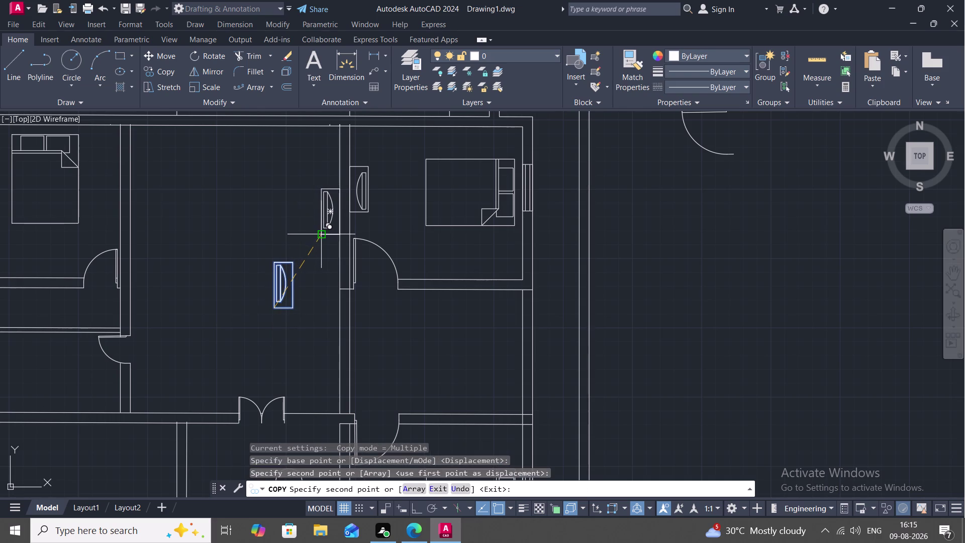
middle_drag(168, 402, 251, 191)
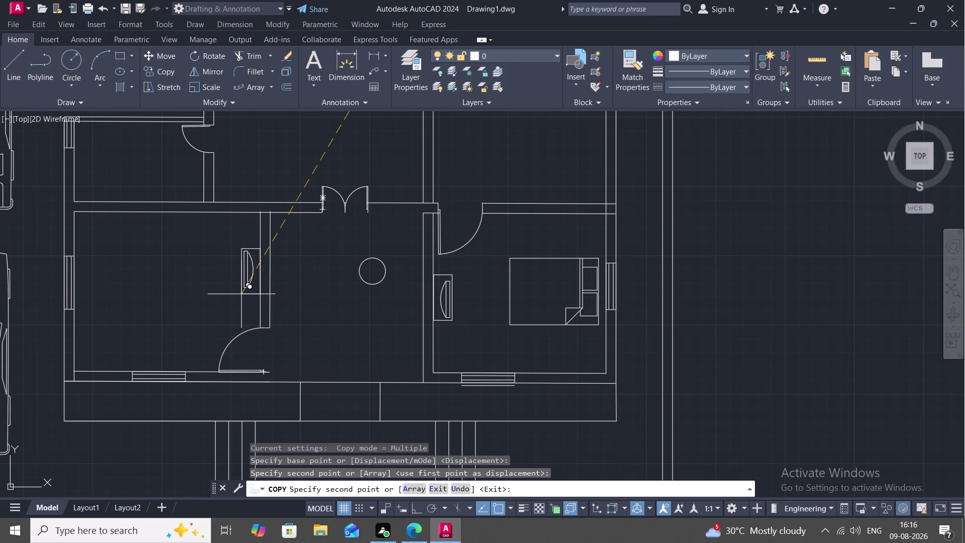
click(242, 294)
scroll(down, 3)
middle_drag(261, 165, 293, 310)
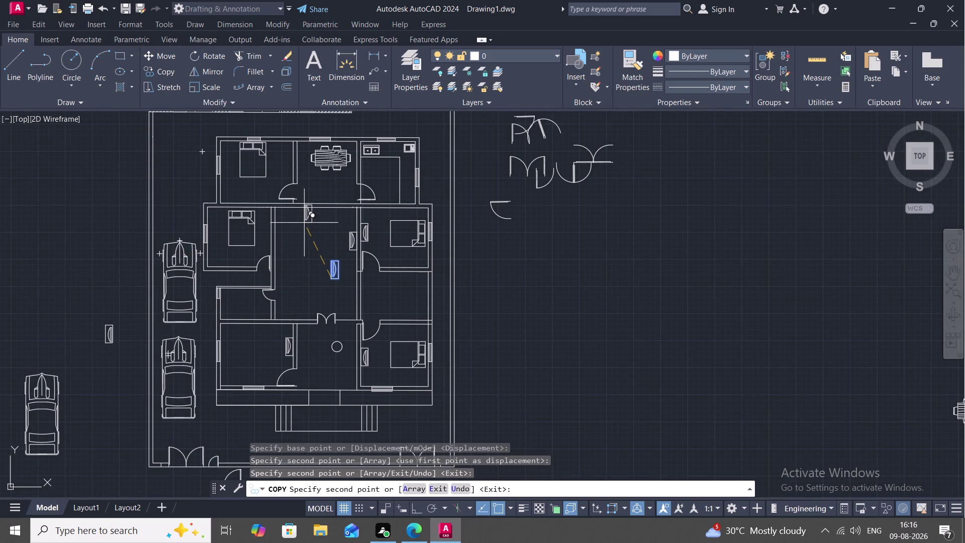
scroll(up, 3)
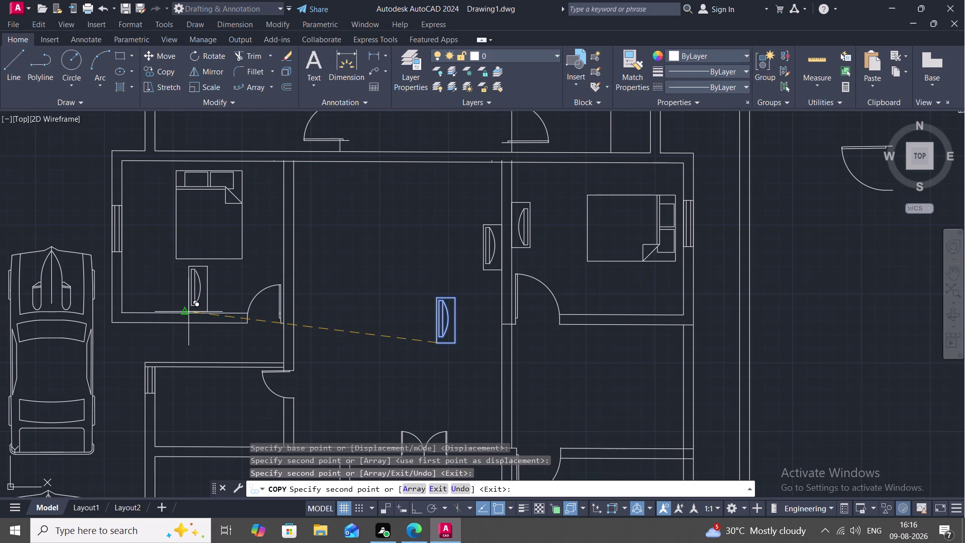
click(189, 314)
key(Escape)
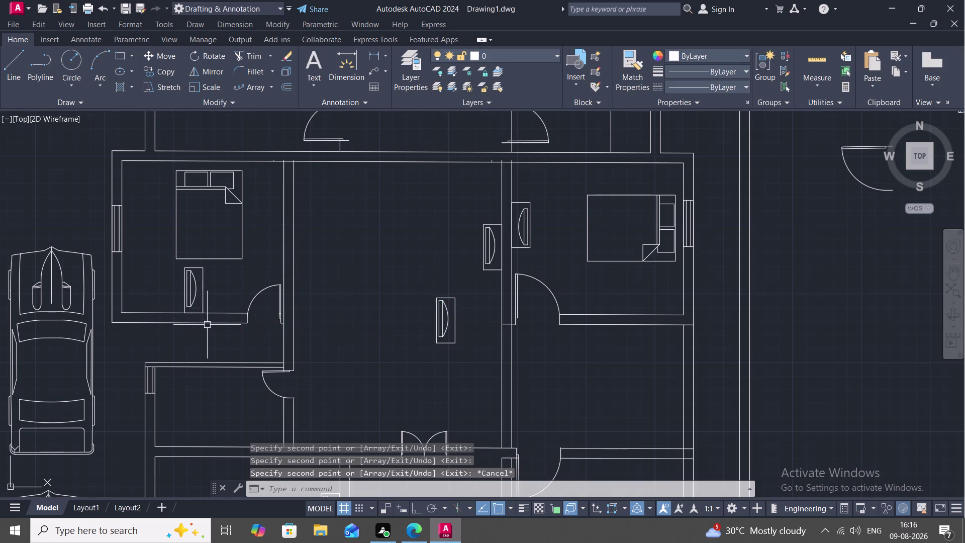
click(444, 328)
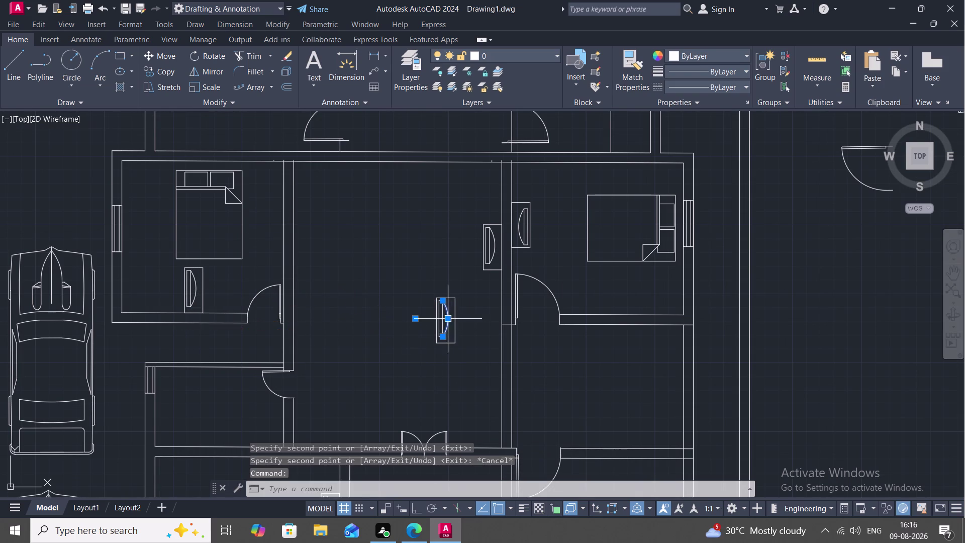
Delete the extra cupboard copy in the central hall.
click(452, 315)
click(456, 315)
key(Escape)
click(453, 326)
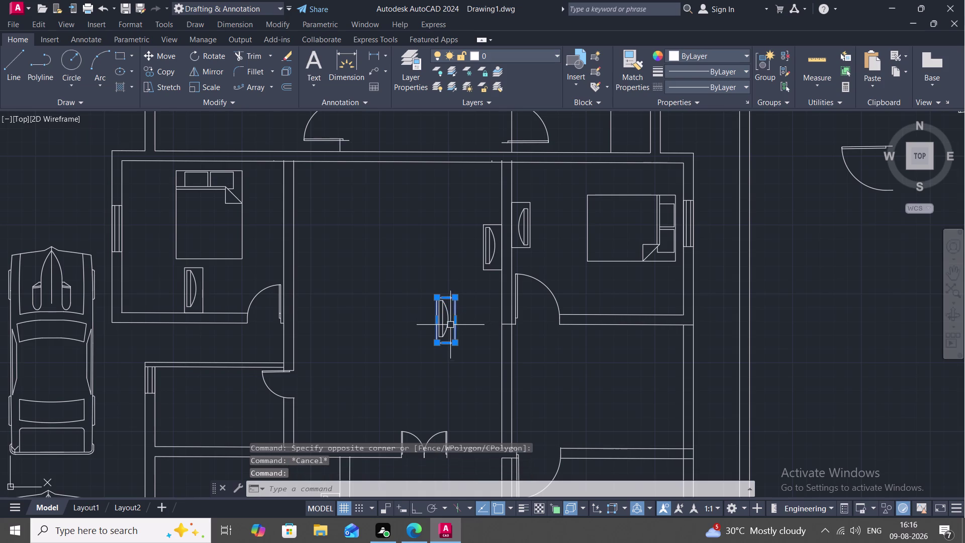
click(444, 319)
click(450, 316)
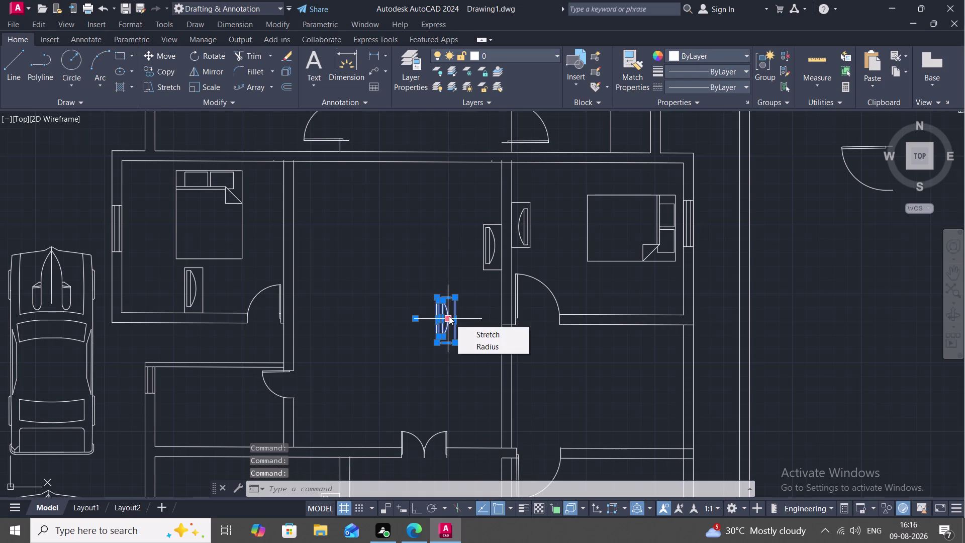
key(Delete)
key(Delete)
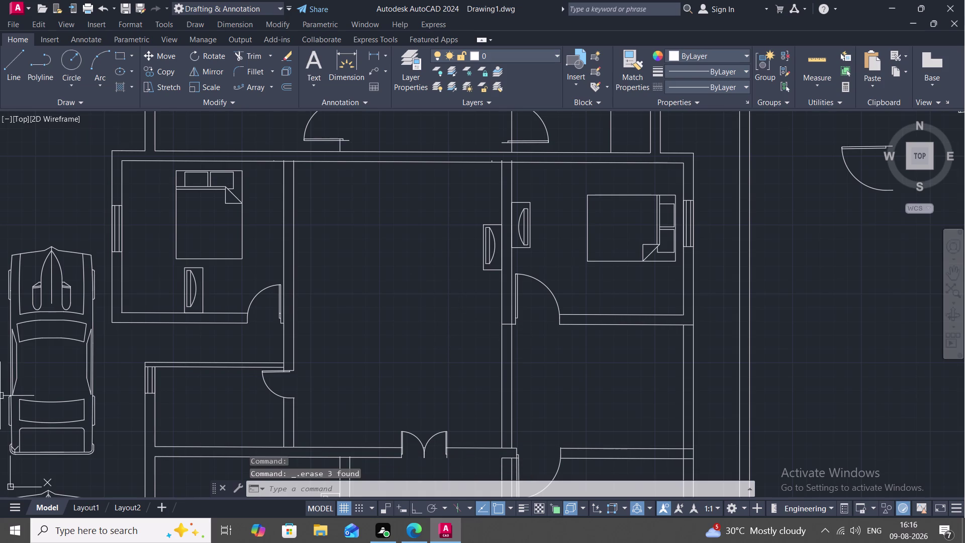
Zoom in and select the cupboard in the left bedroom.
scroll(up, 3)
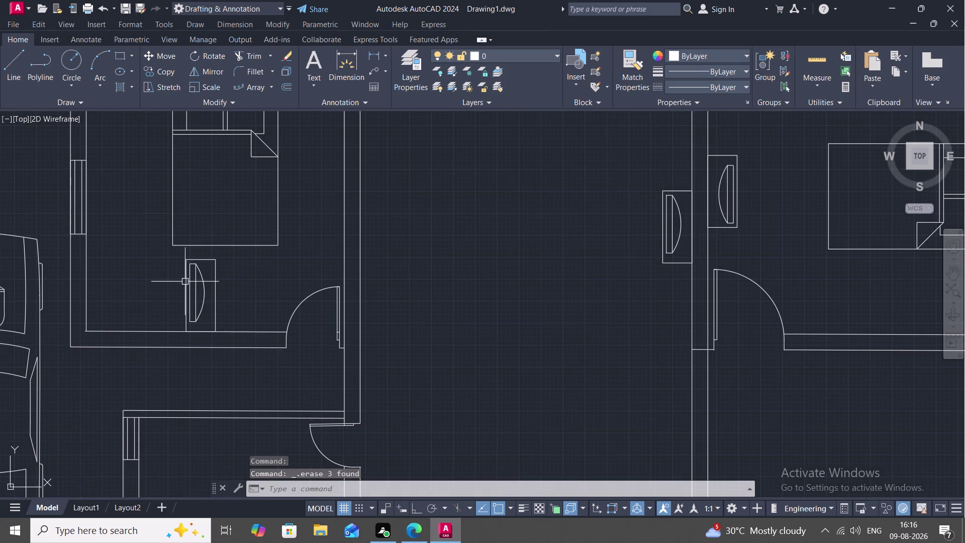
click(186, 283)
click(192, 290)
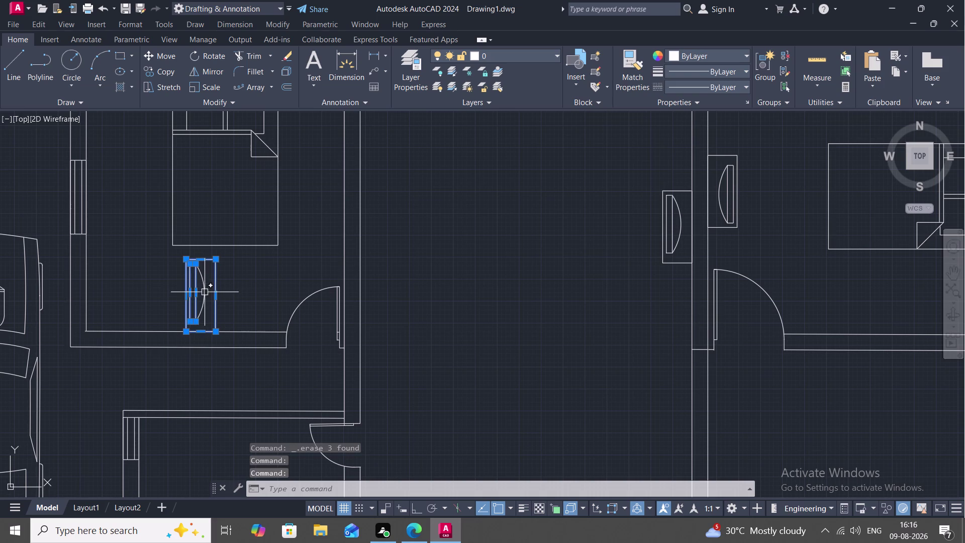
click(202, 294)
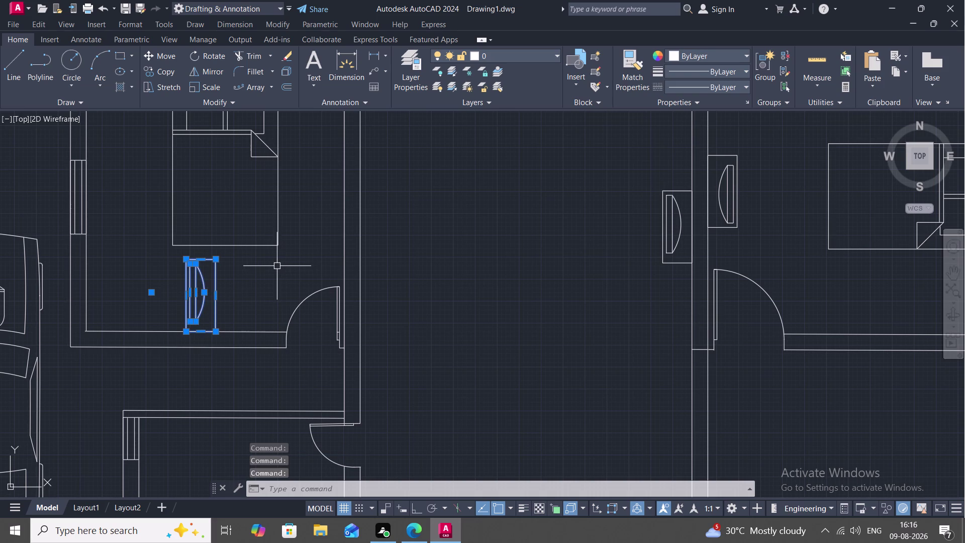
Rotate the left bedroom's cupboard 90° about its top corner so it lies horizontally.
key(c)
key(Escape)
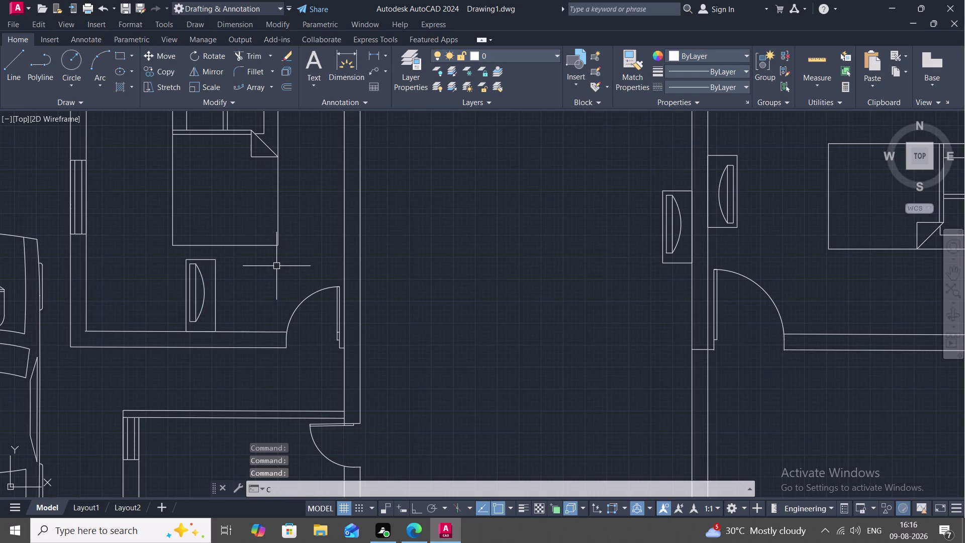
click(216, 275)
click(204, 284)
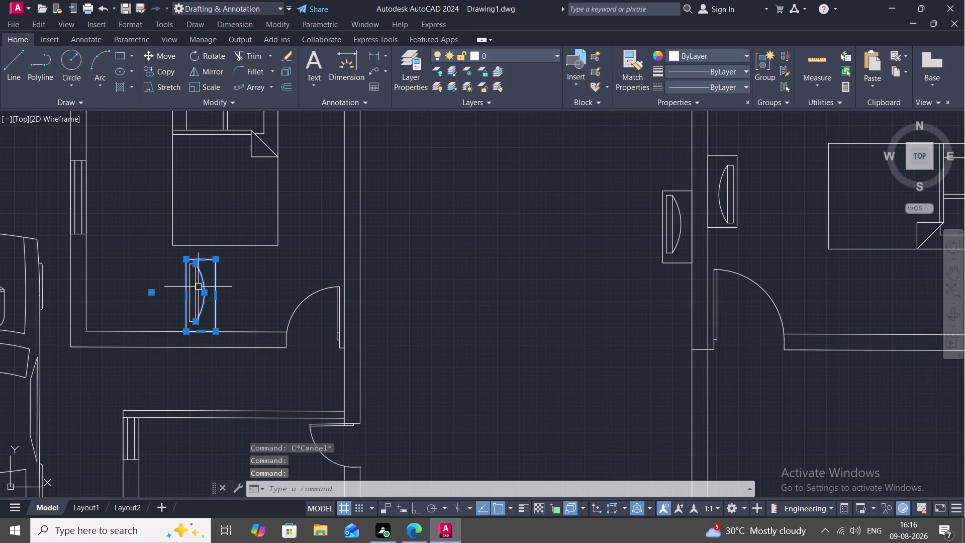
click(196, 288)
text(R)
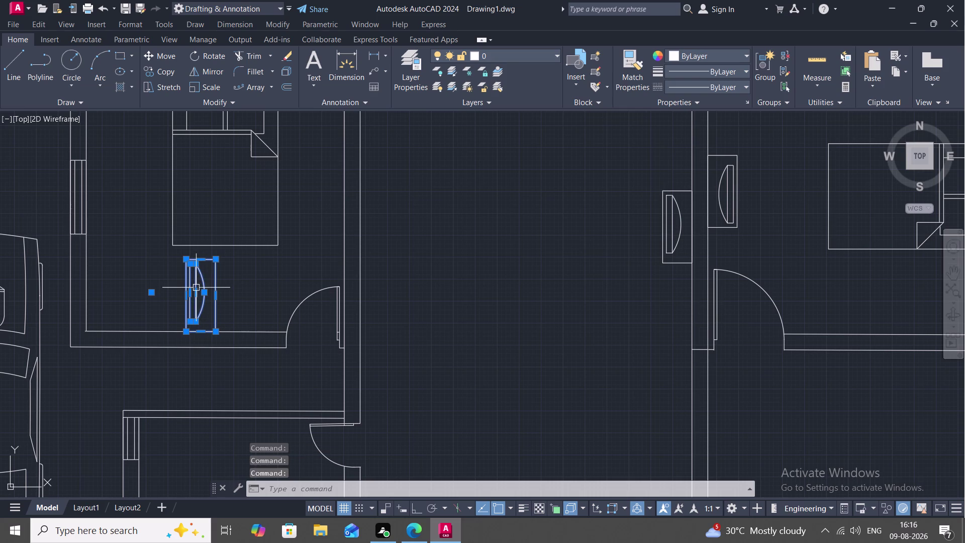
text(O)
key(space)
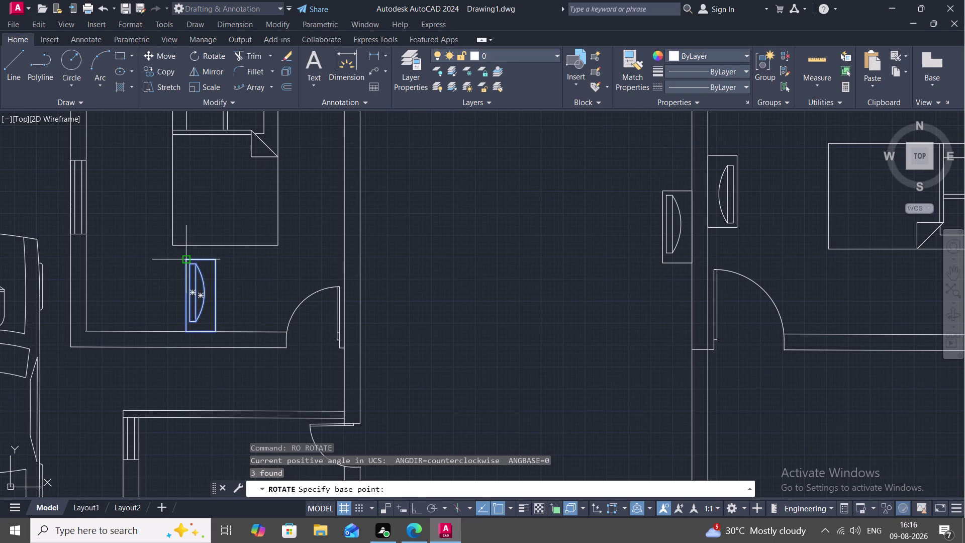
click(188, 260)
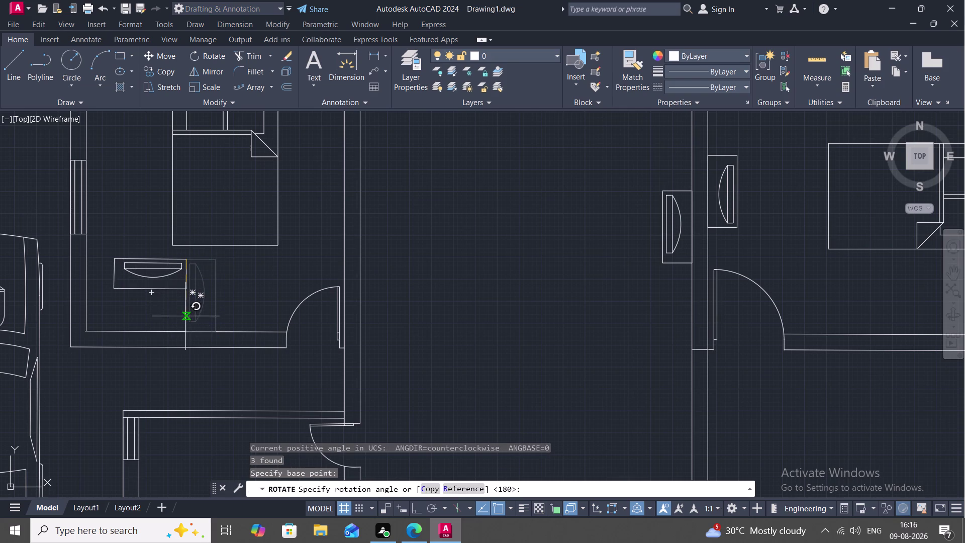
click(184, 322)
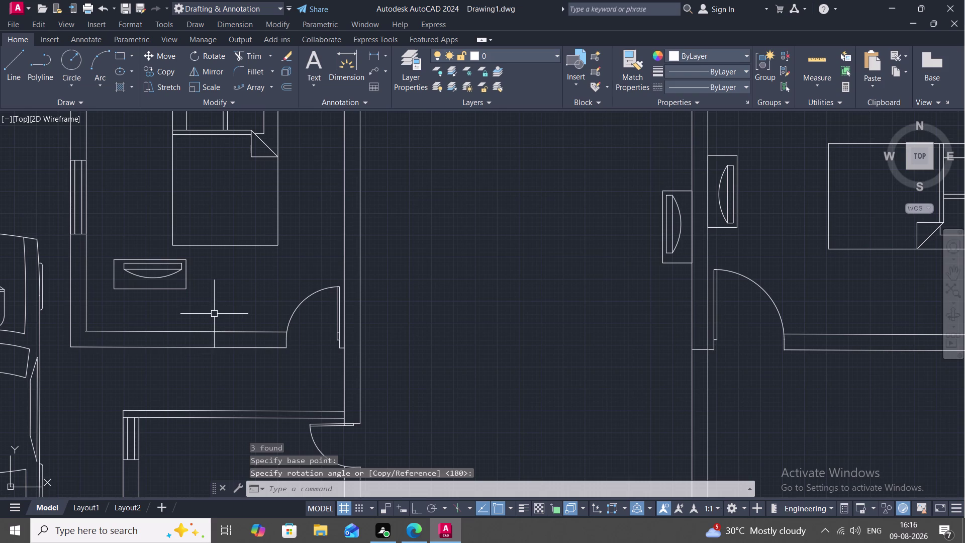
Copy the rotated cupboard down against the bottom wall near the doorway.
drag(101, 241, 194, 270)
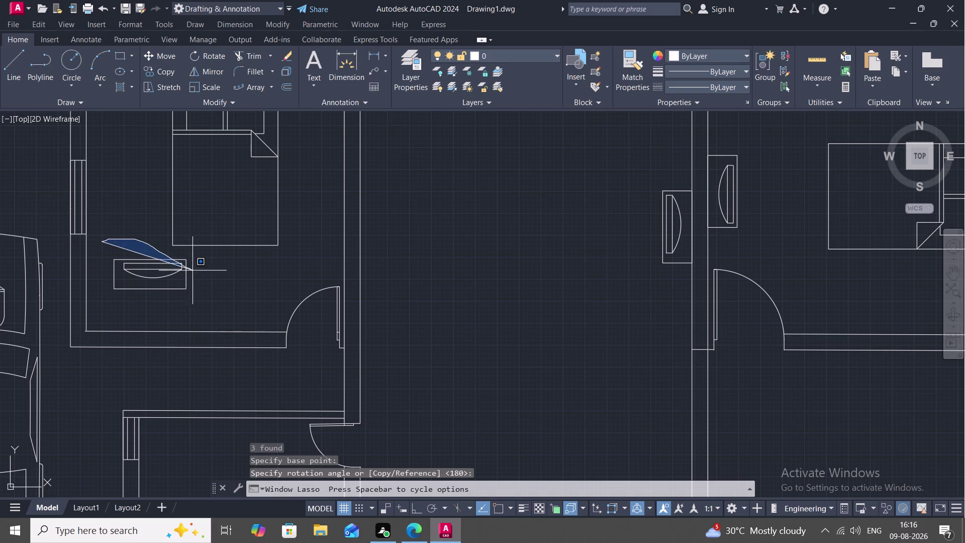
drag(194, 271, 170, 267)
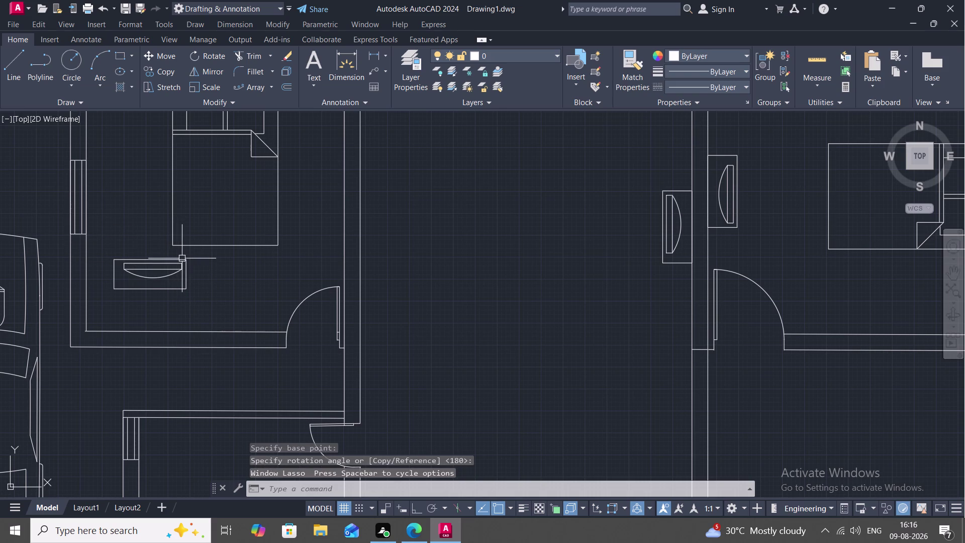
click(182, 258)
click(179, 270)
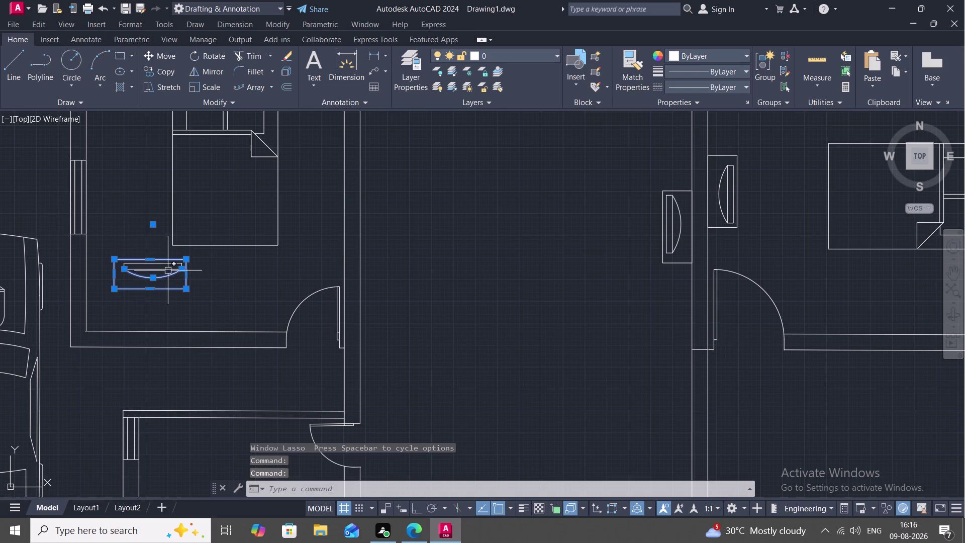
click(168, 270)
text(CO)
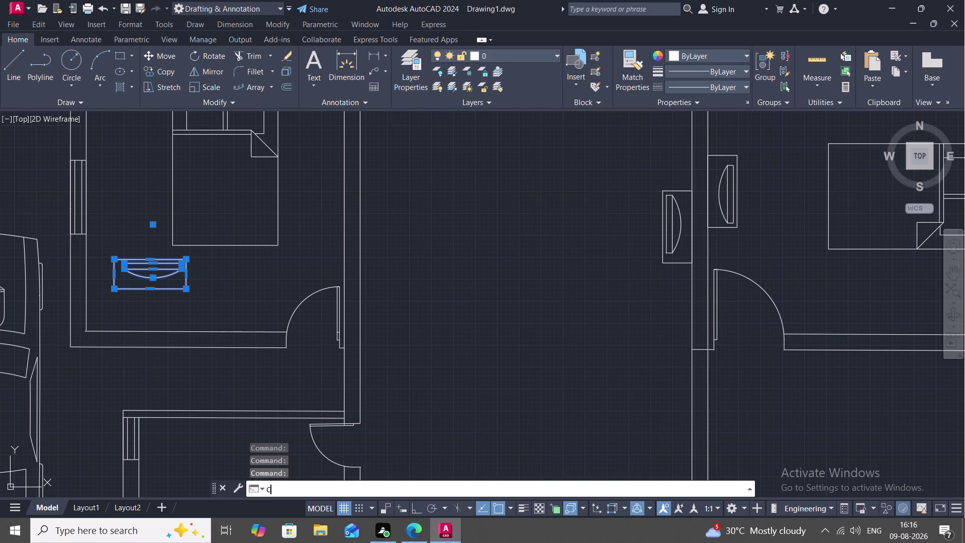
key(space)
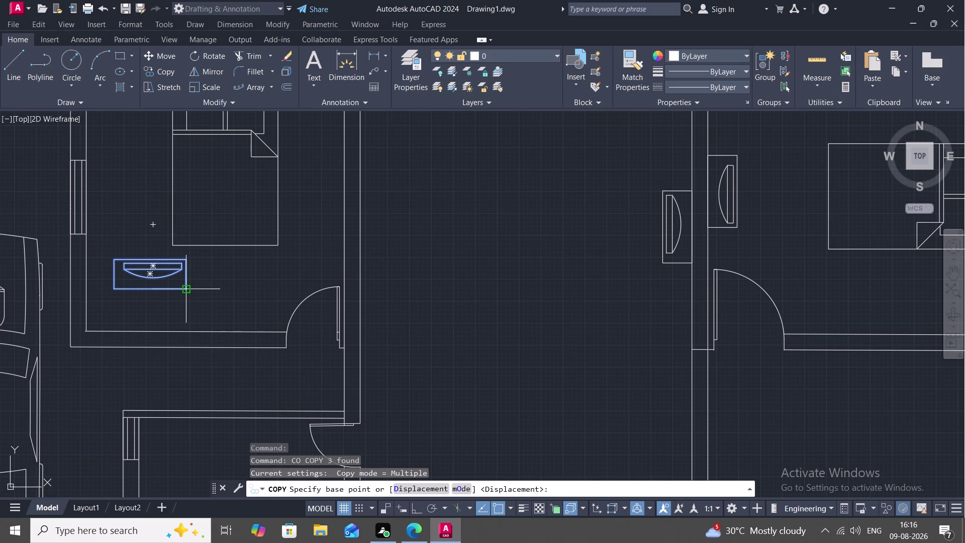
click(185, 290)
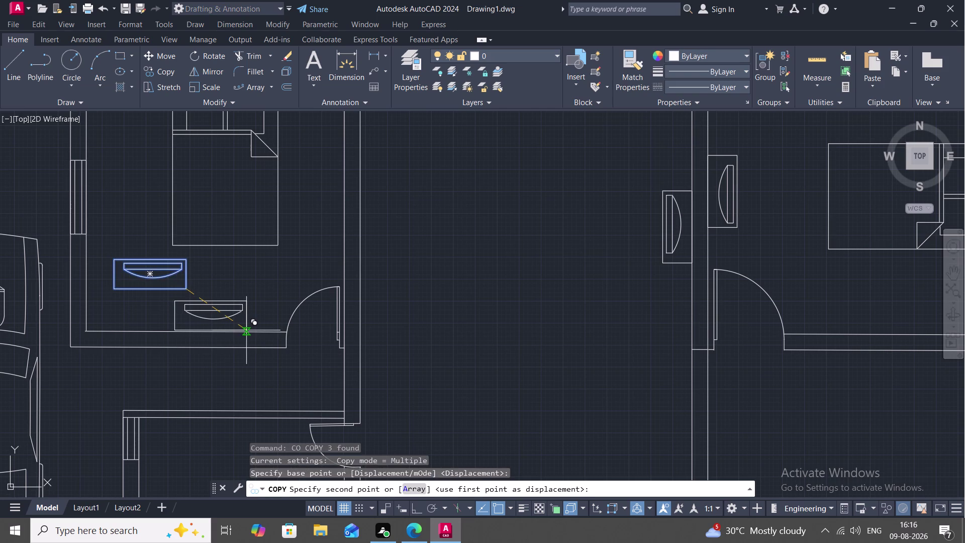
click(245, 332)
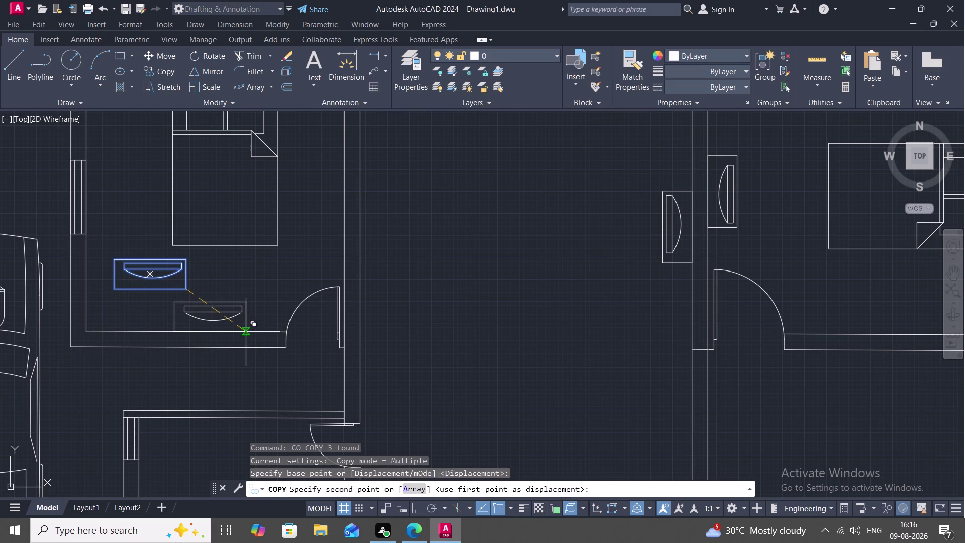
key(Escape)
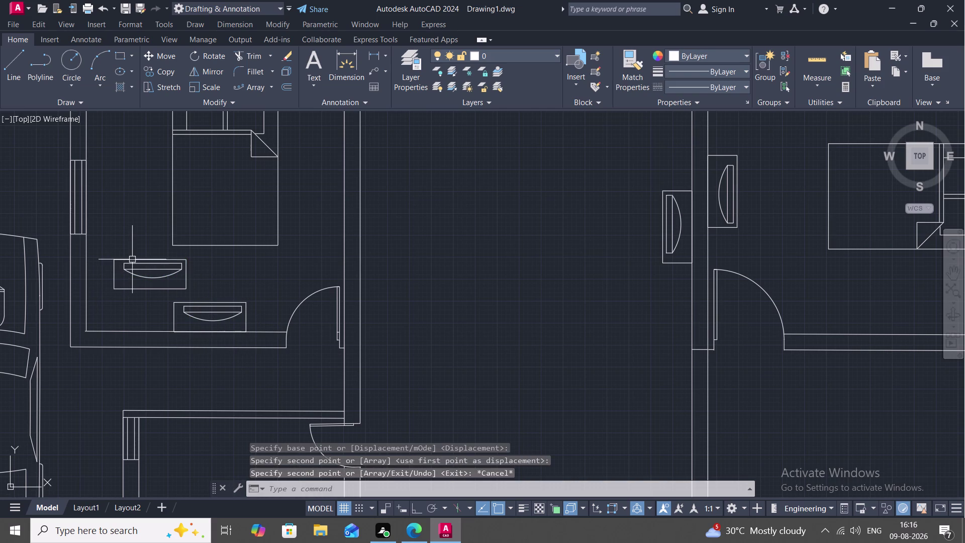
Delete the original cupboard near the bed.
click(133, 258)
click(140, 267)
click(145, 277)
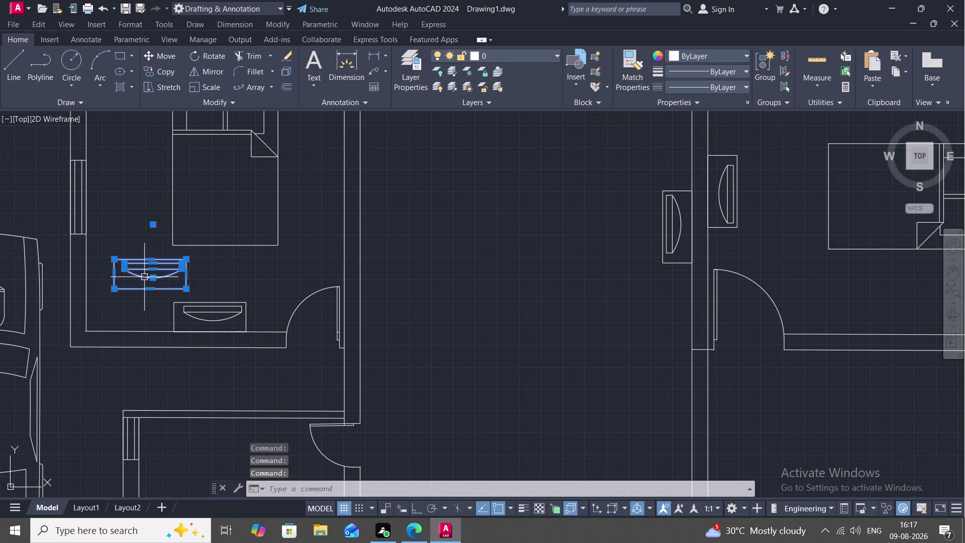
key(Delete)
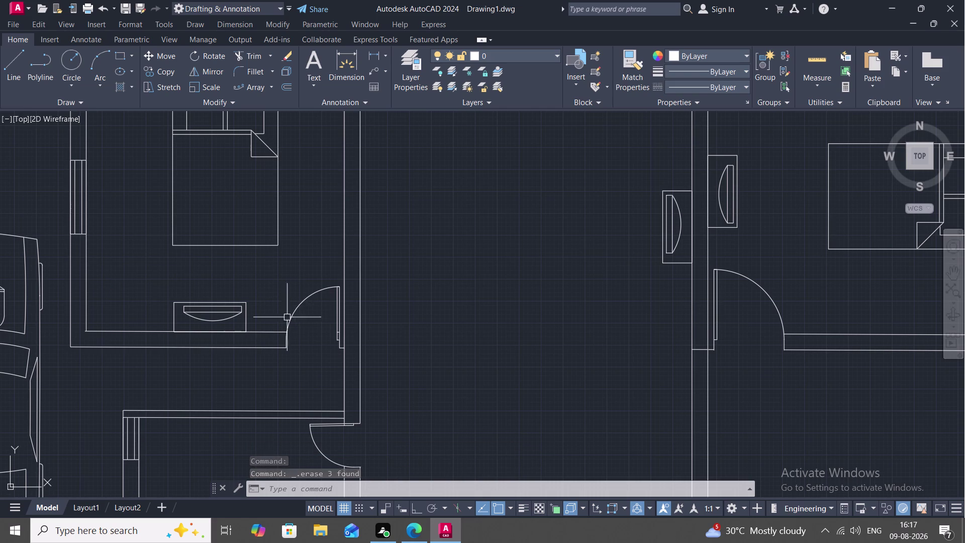
Center the whole house in view and bring up the Tool Palettes (Ctrl+3).
scroll(down, 3)
middle_drag(282, 378, 302, 310)
scroll(down, 3)
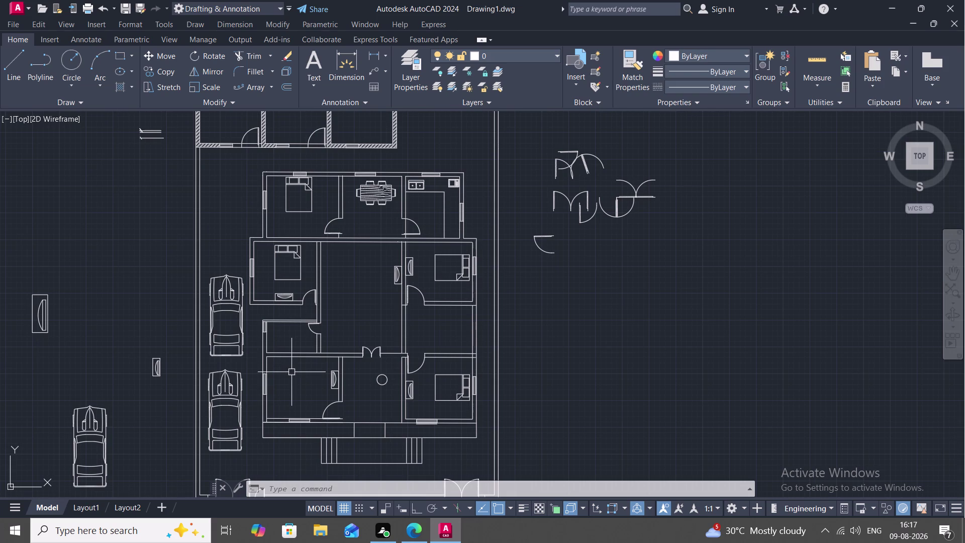
scroll(down, 3)
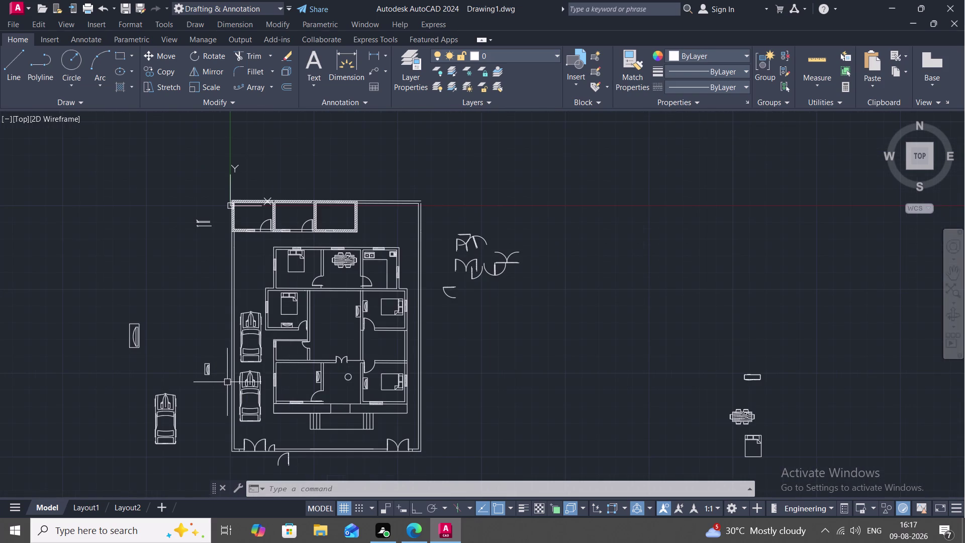
middle_drag(751, 379, 695, 312)
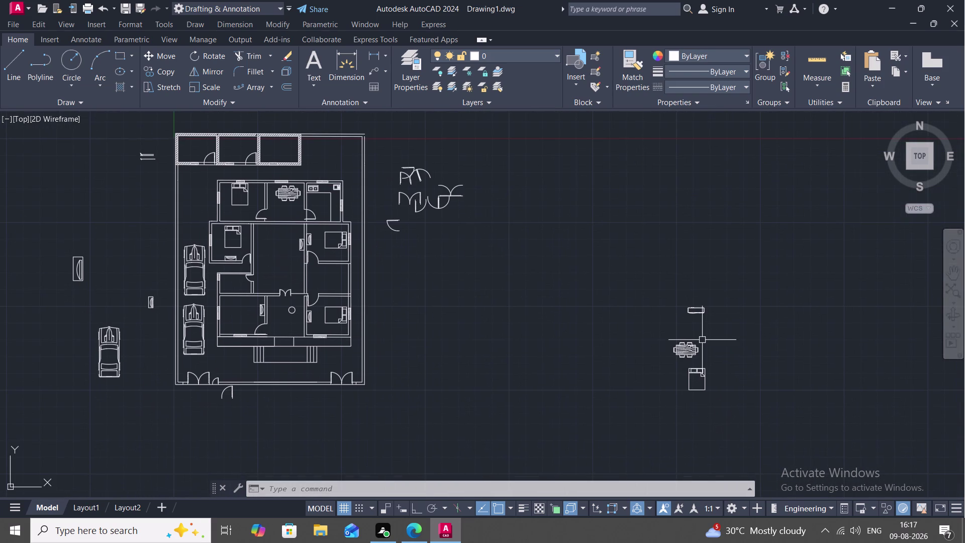
key(ctrl+3)
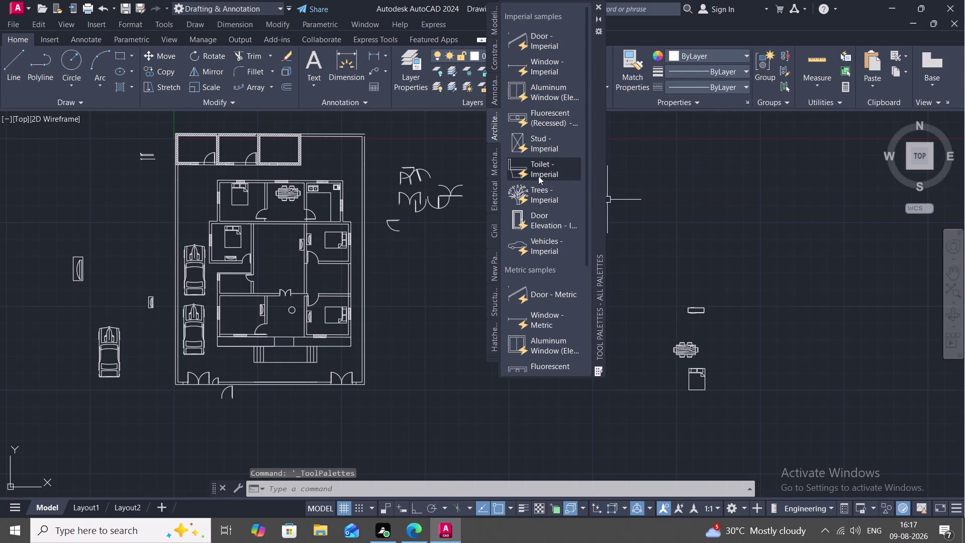
click(538, 163)
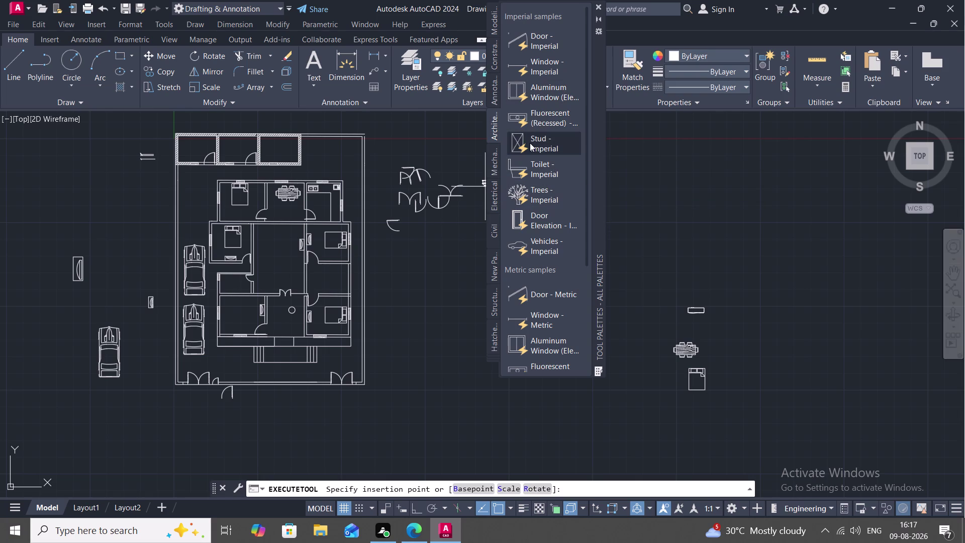
click(529, 143)
click(536, 166)
click(518, 159)
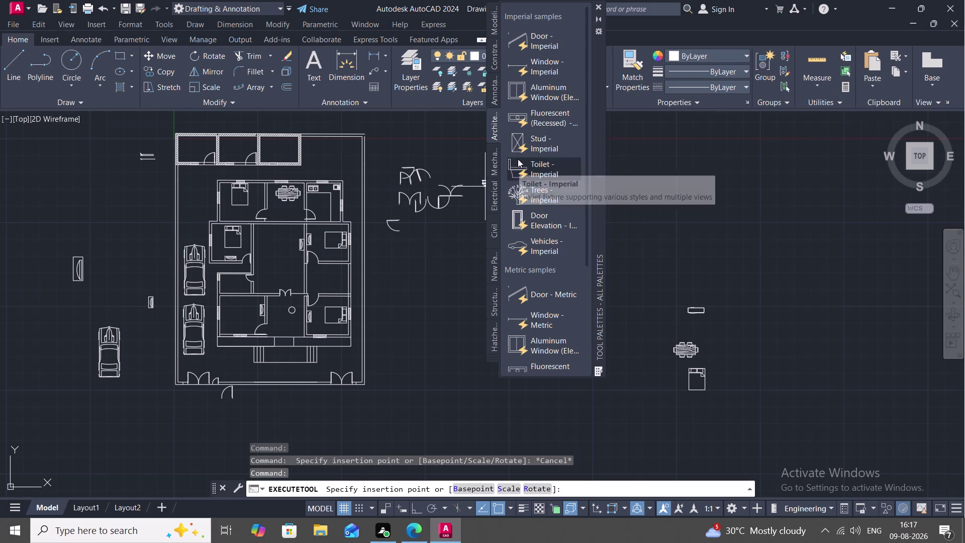
Insert the Toilet - Imperial fixture just right of the house plan, then close the palettes.
click(516, 170)
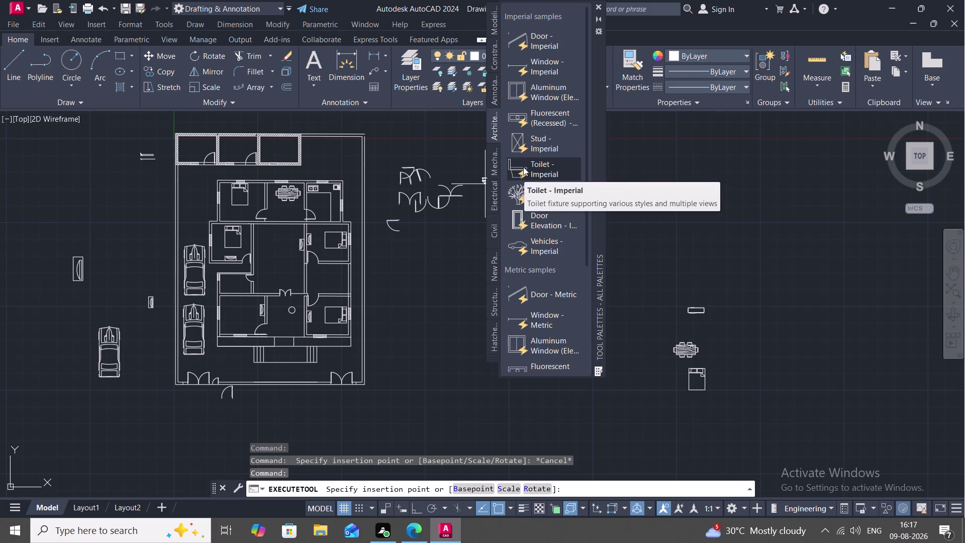
click(523, 166)
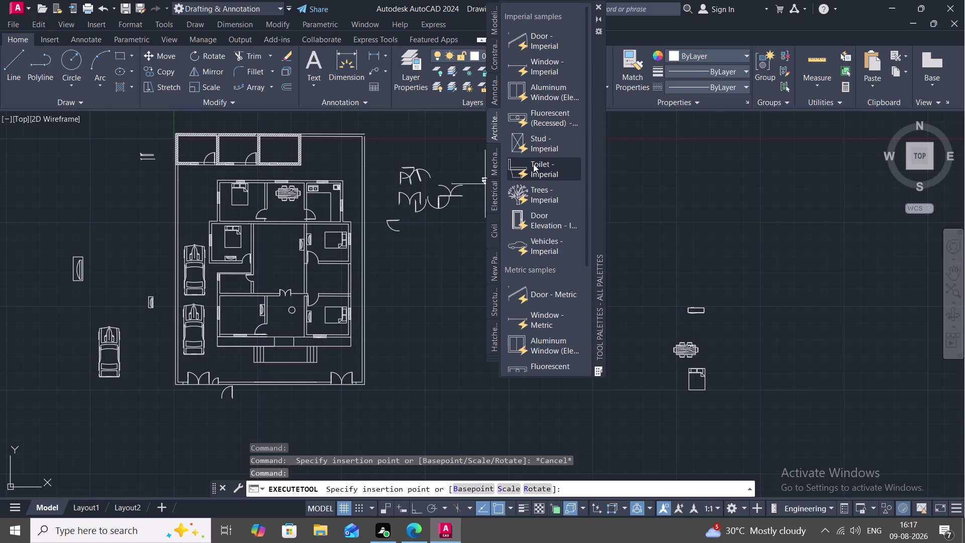
click(523, 166)
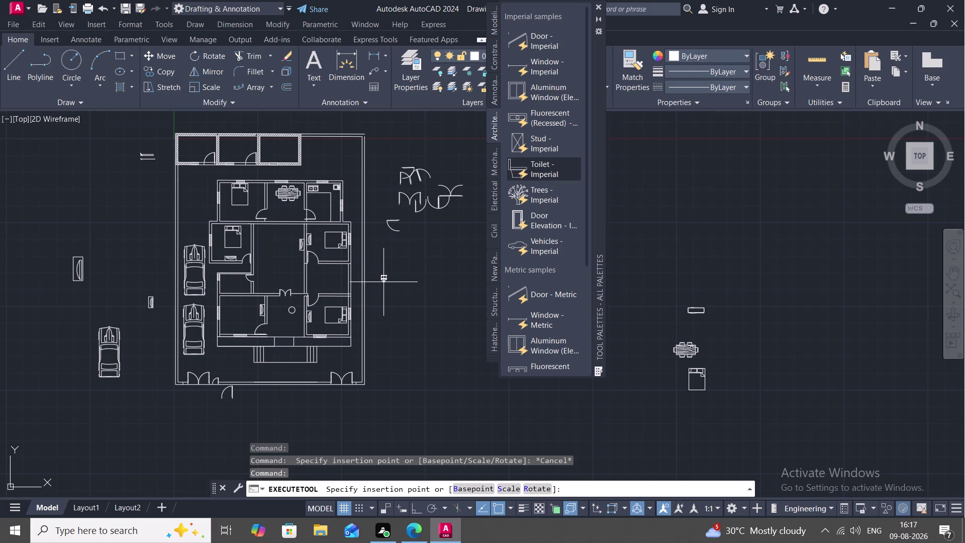
click(383, 282)
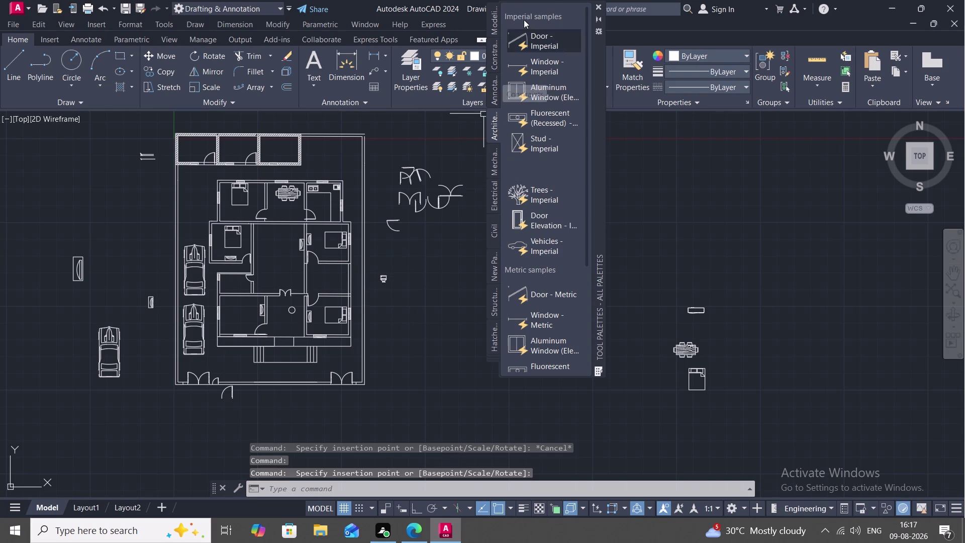
click(598, 7)
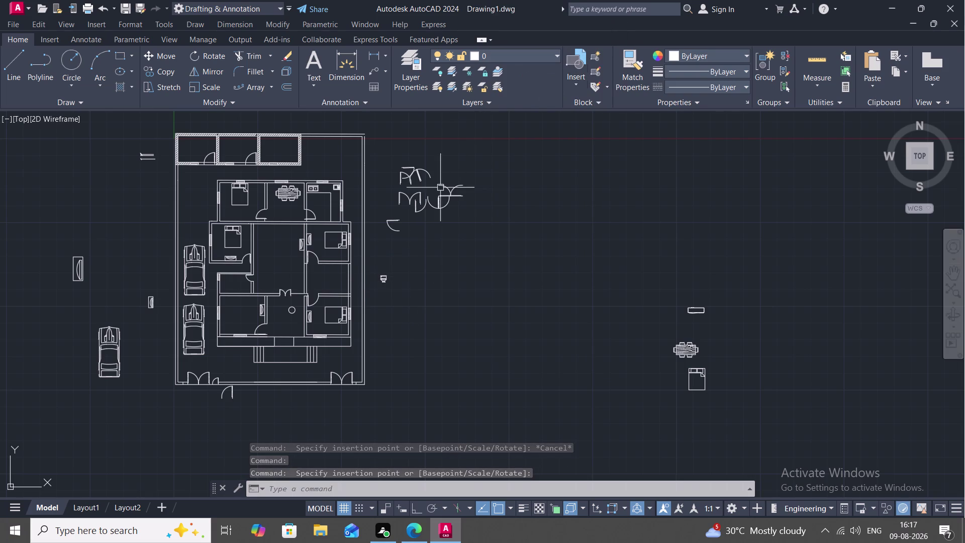
Zoom in on the toilet block and switch its visibility state to Elongated (Plan).
scroll(up, 3)
scroll(up, 3)
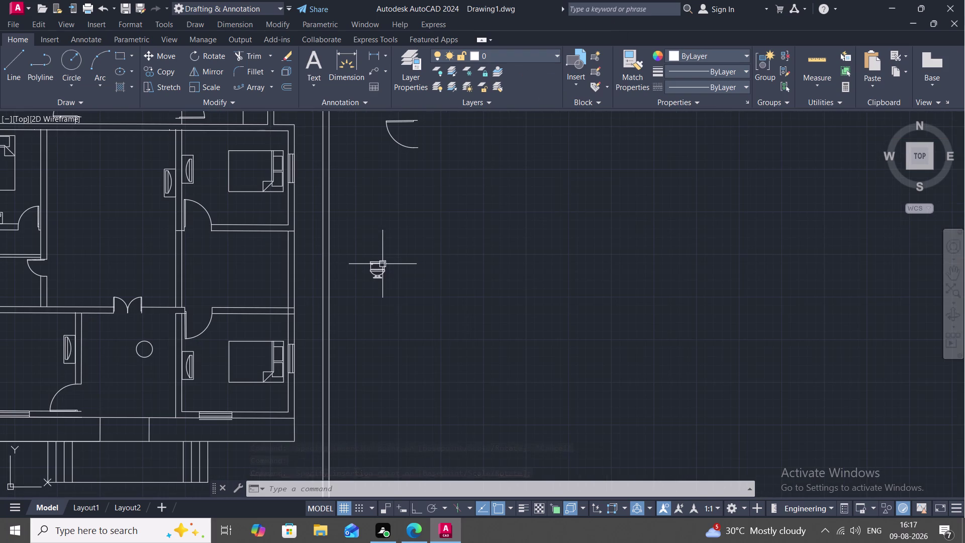
middle_drag(383, 264, 498, 258)
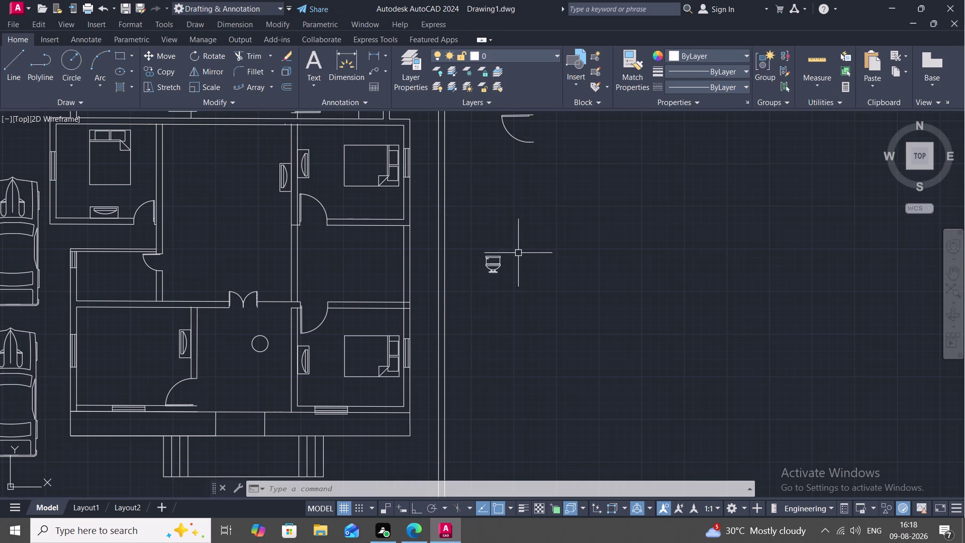
click(499, 267)
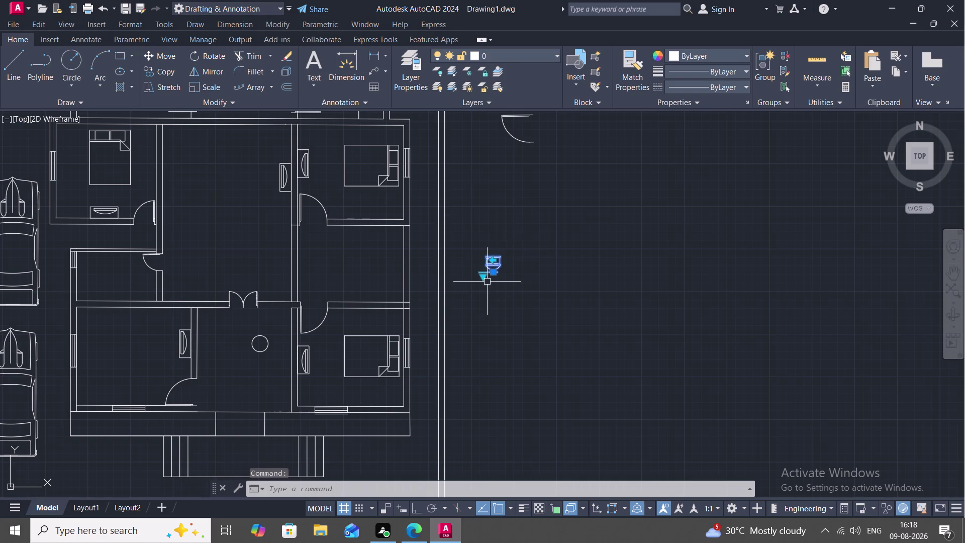
click(485, 275)
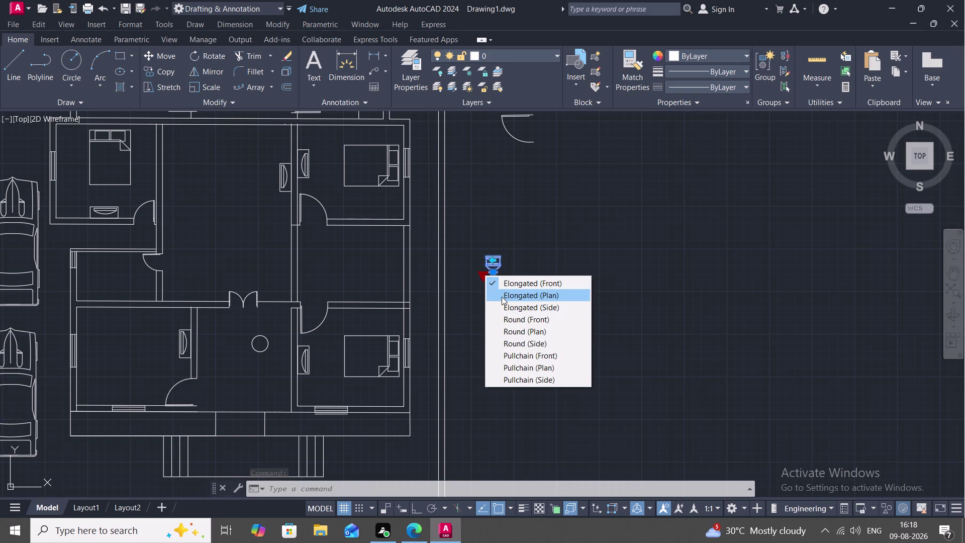
click(502, 297)
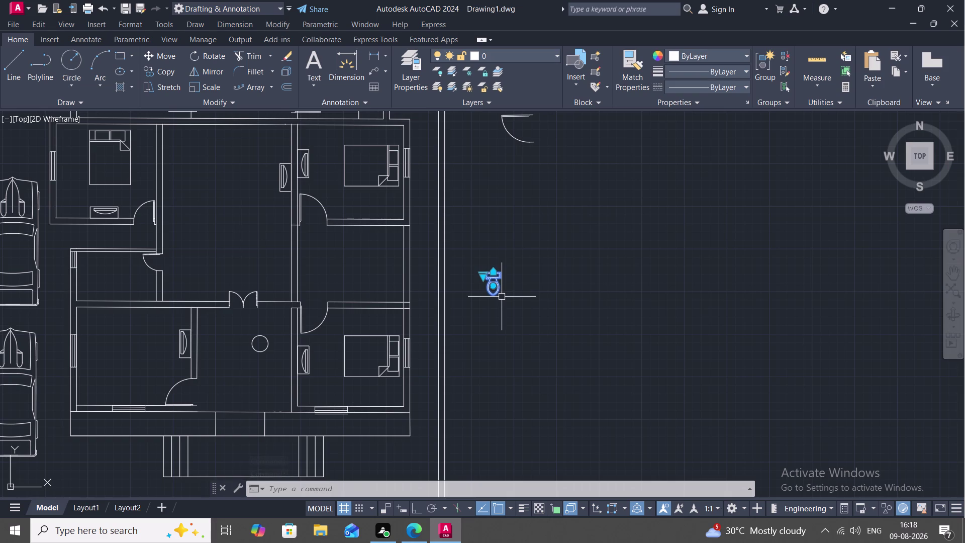
key(Escape)
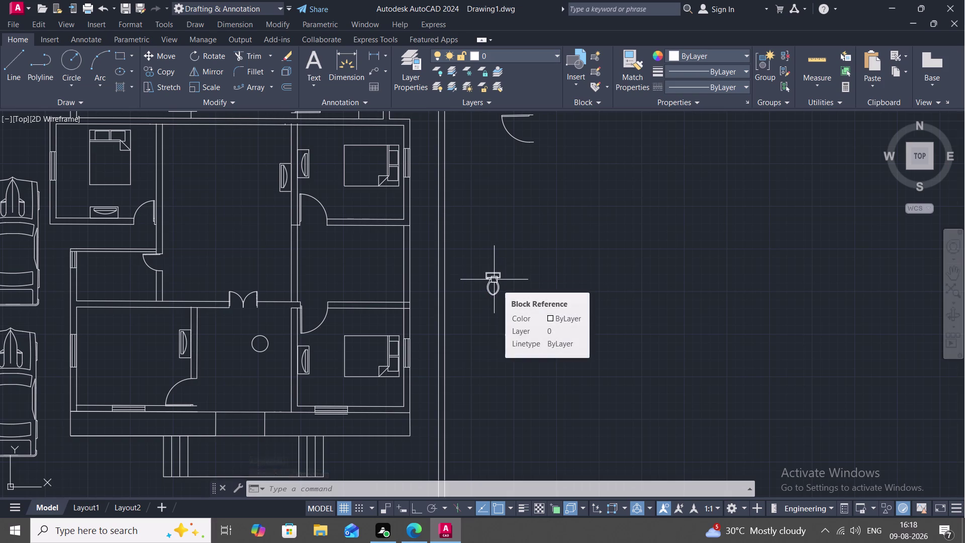
scroll(up, 3)
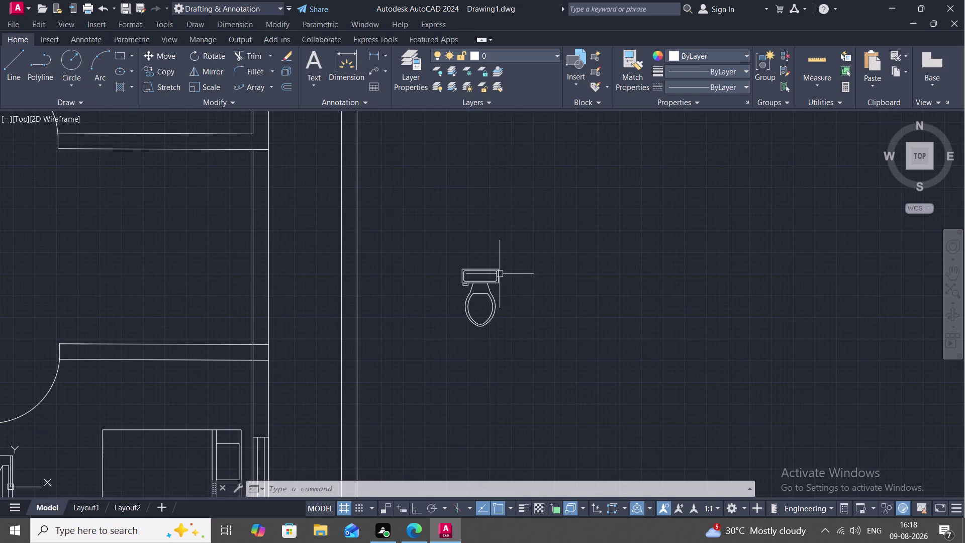
Begin copying the toilet from a base point, then cancel the copy.
text(CO)
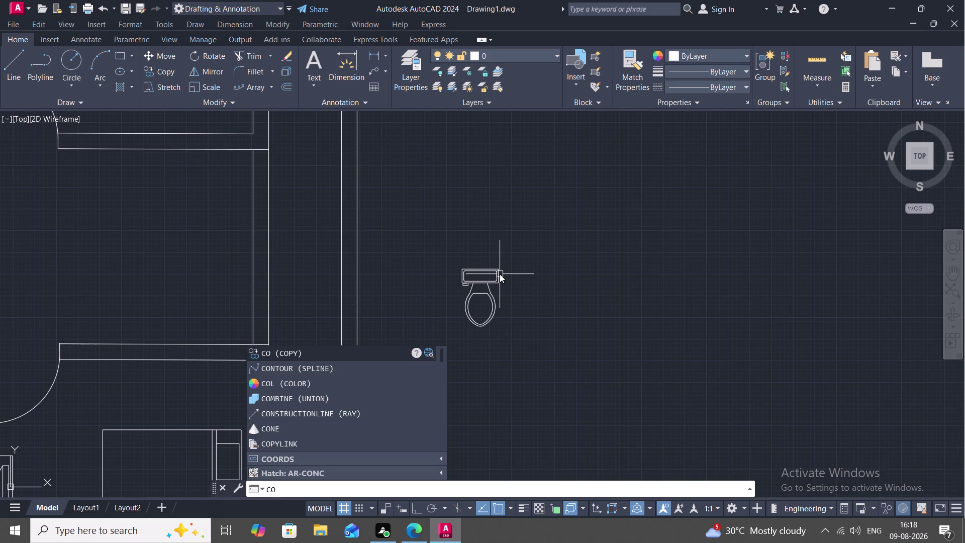
key(space)
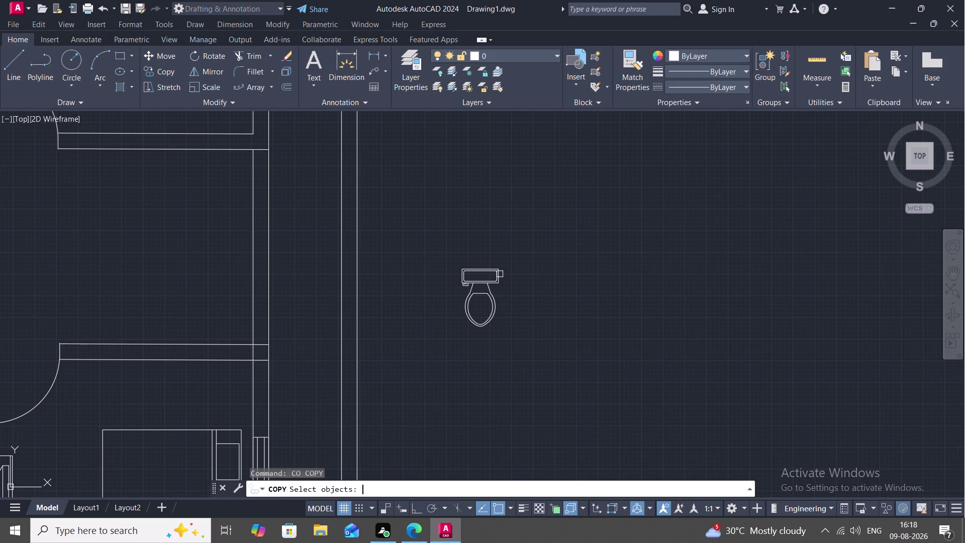
click(499, 280)
right_click(499, 279)
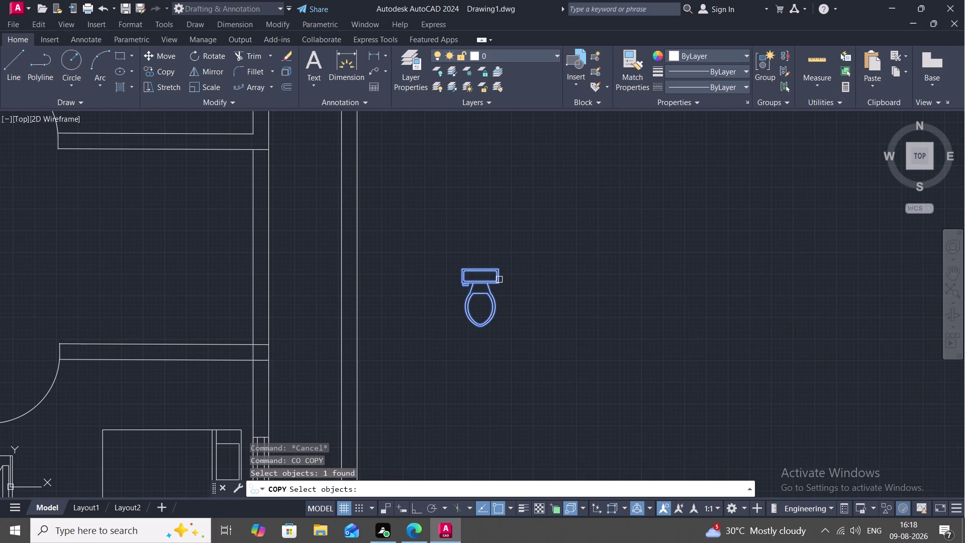
click(502, 268)
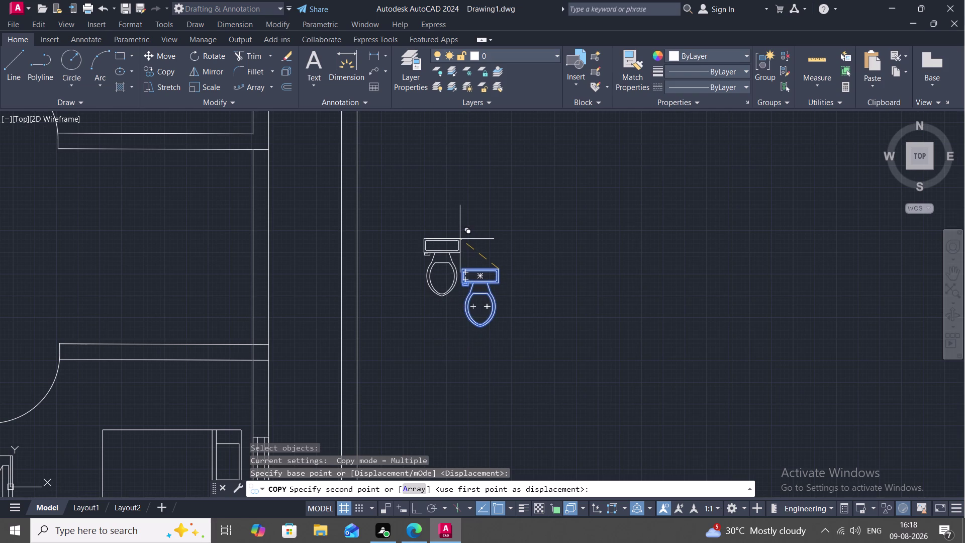
key(Escape)
Rotate the toilet 270 degrees so it lies sideways.
text(R)
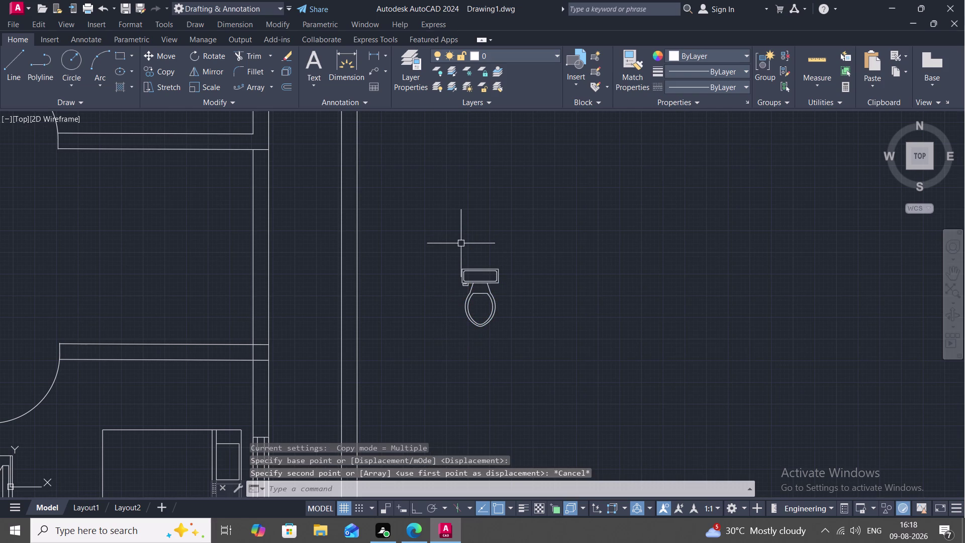
text(O)
key(space)
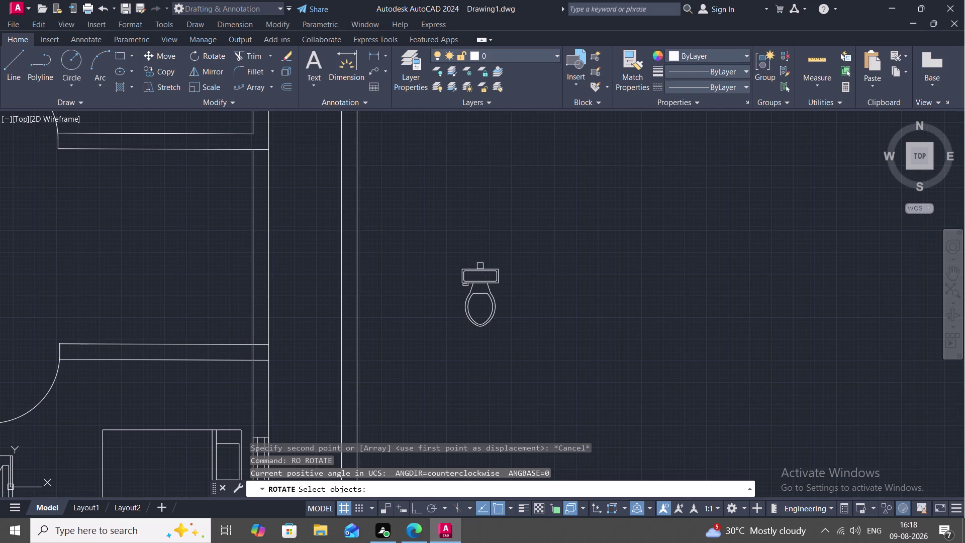
click(479, 328)
right_click(478, 328)
click(478, 328)
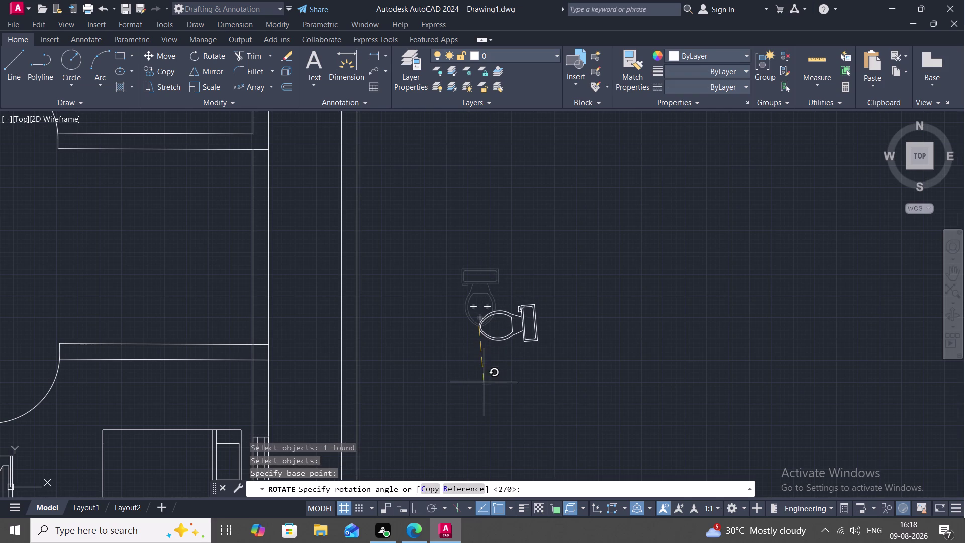
click(483, 431)
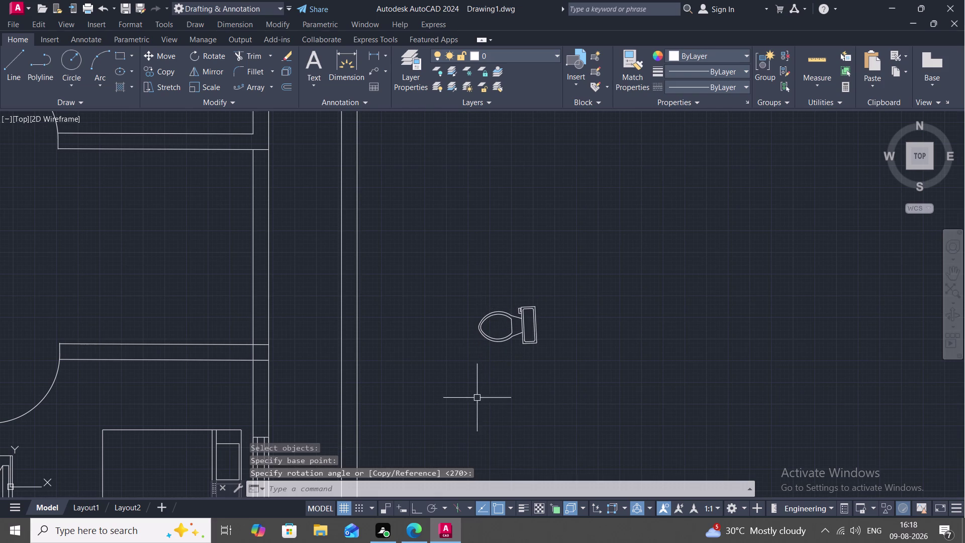
Copy the rotated toilet into the house plan's small bathroom.
text(CO)
key(space)
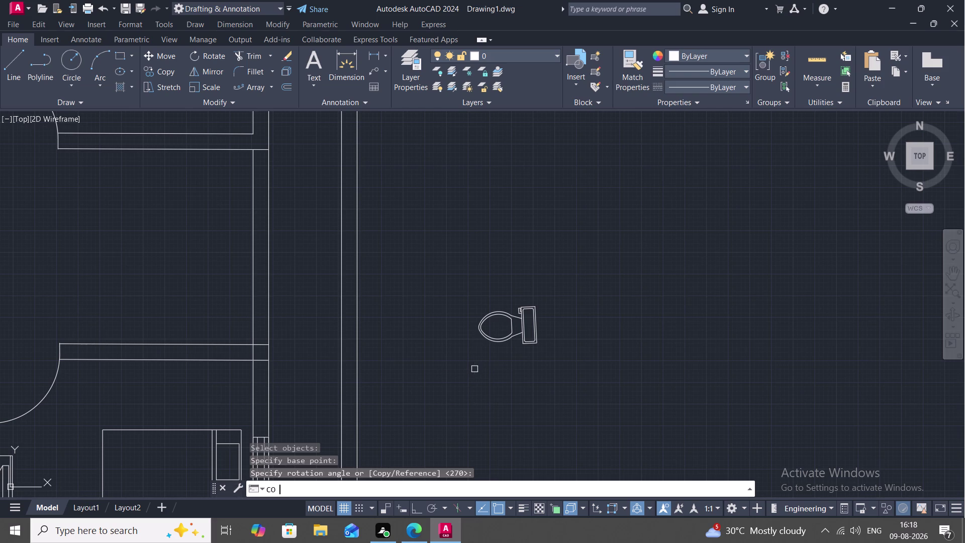
click(479, 326)
right_click(478, 327)
click(479, 326)
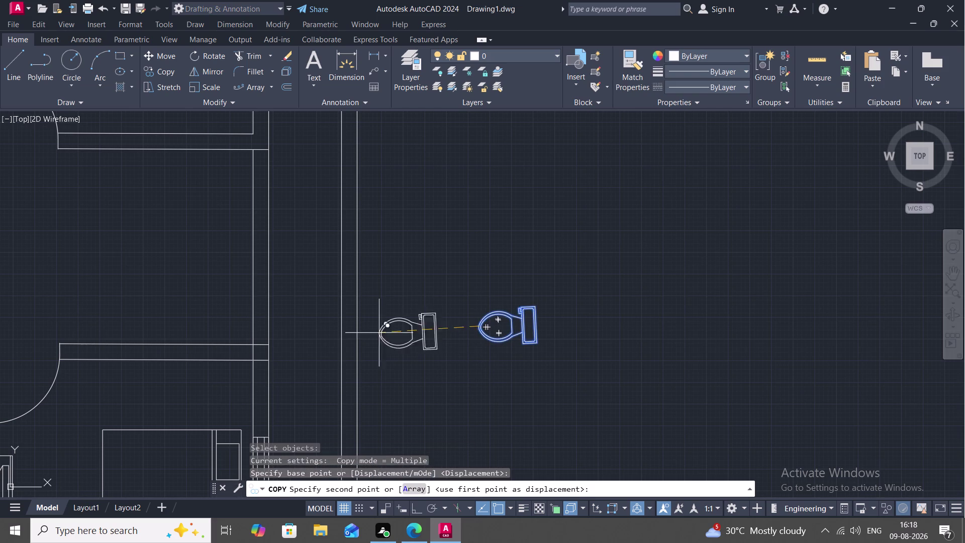
scroll(down, 3)
middle_drag(348, 329, 674, 213)
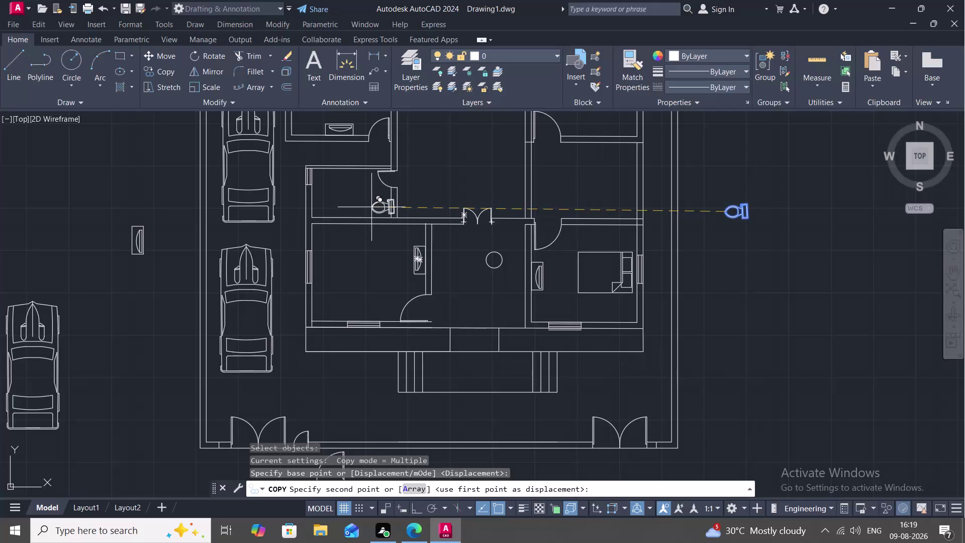
scroll(up, 3)
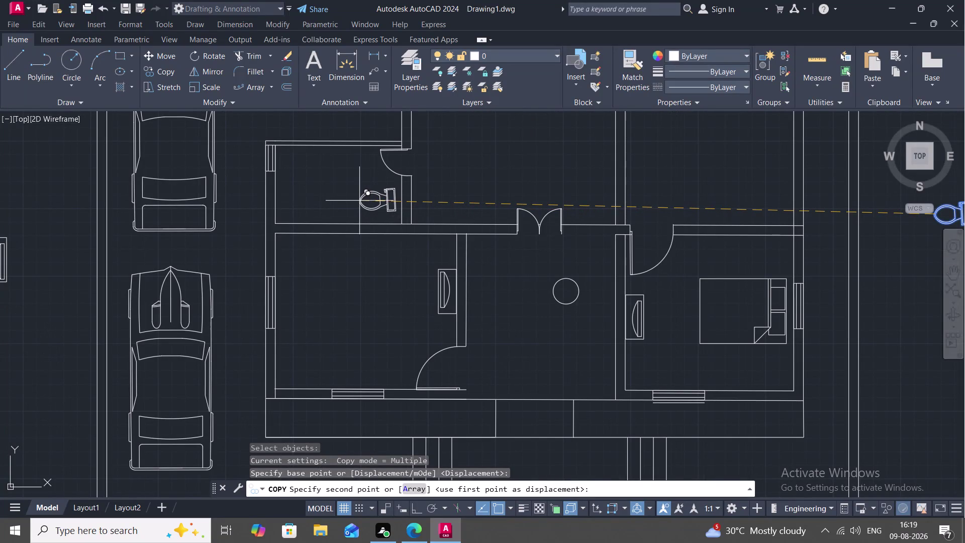
click(363, 203)
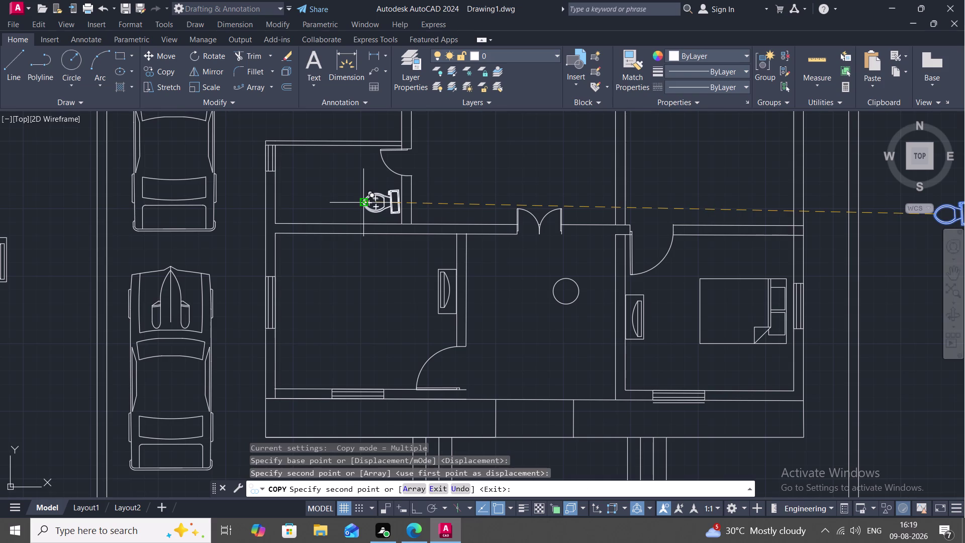
key(Escape)
scroll(down, 3)
middle_drag(612, 317, 545, 319)
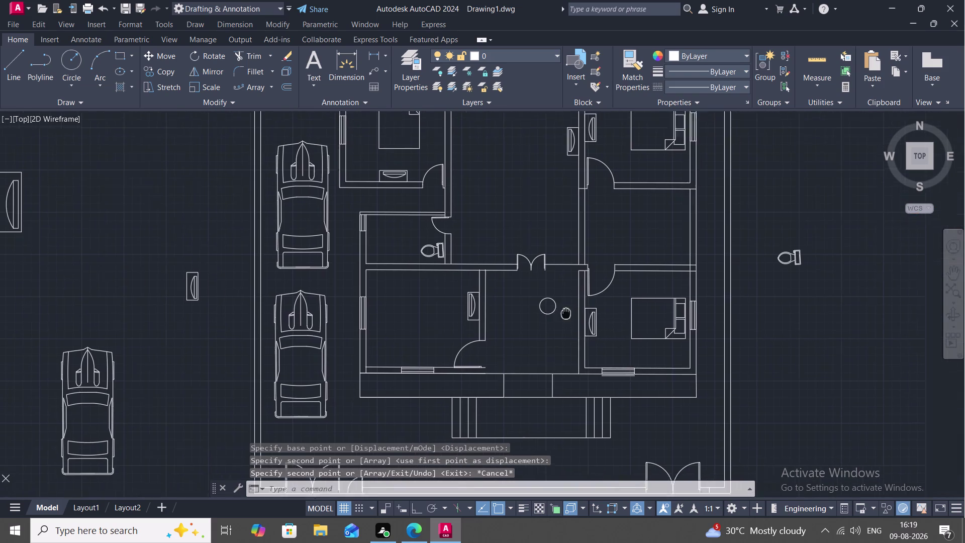
scroll(down, 3)
middle_drag(544, 319, 492, 326)
scroll(down, 3)
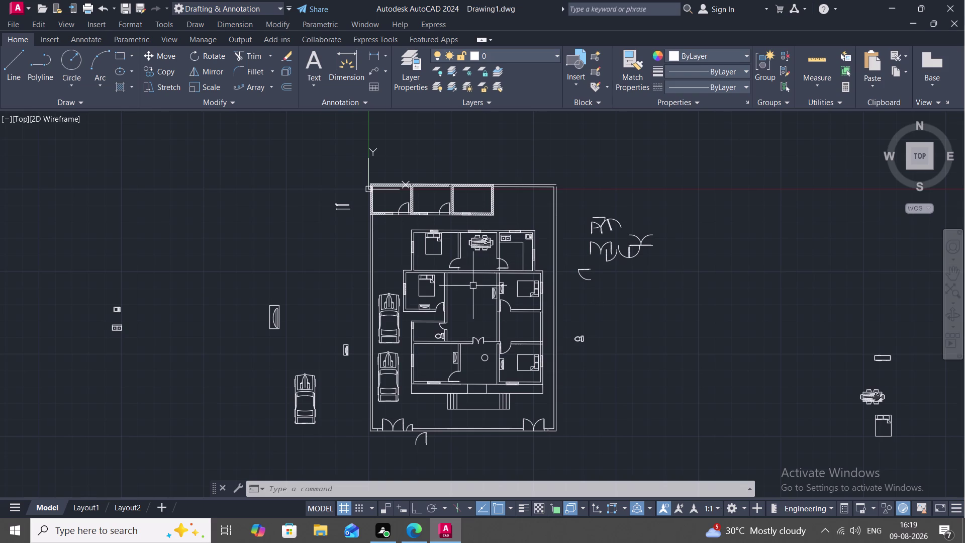
text(REC)
key(space)
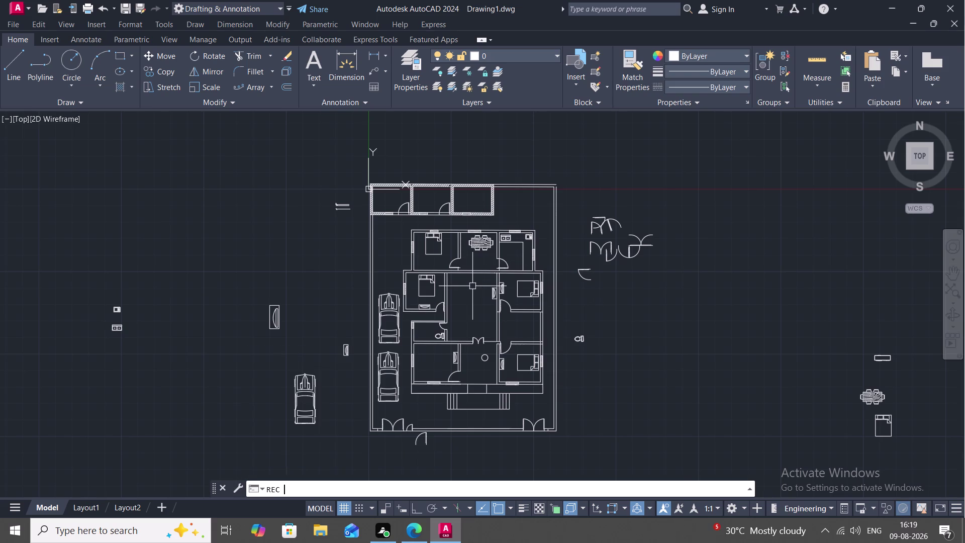
scroll(up, 3)
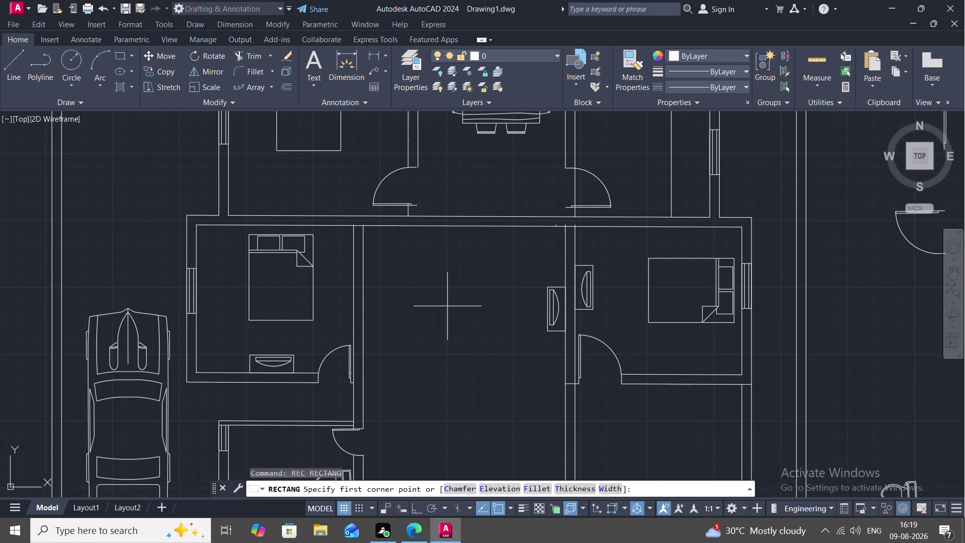
click(445, 304)
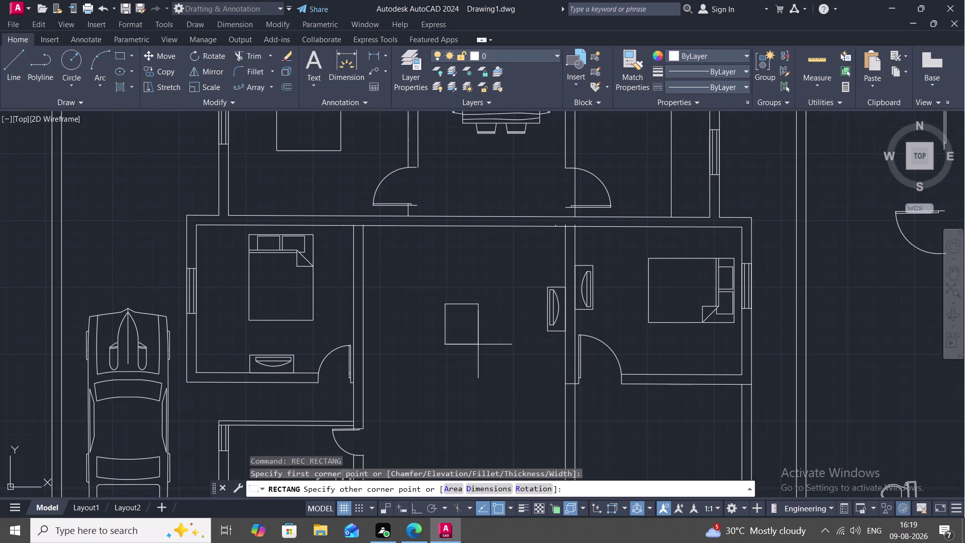
click(479, 371)
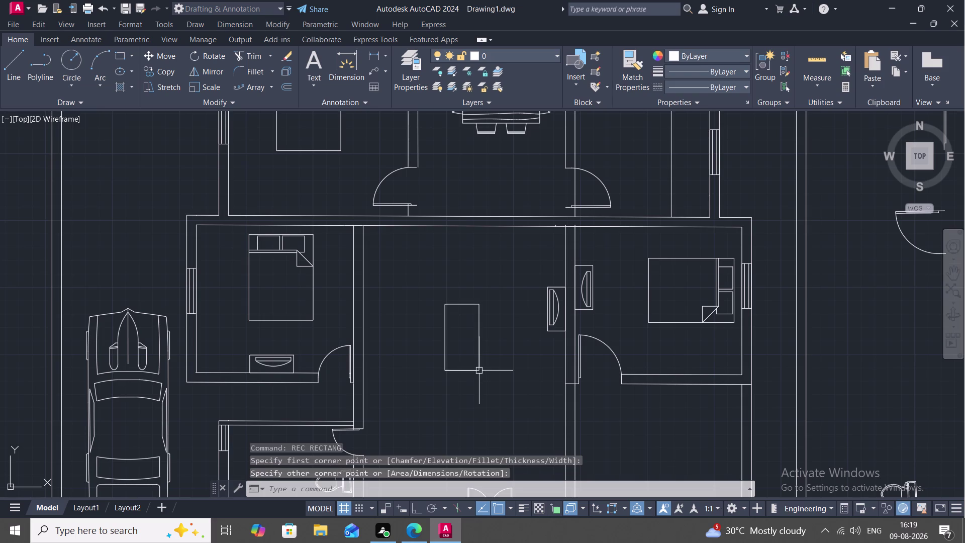
key(Escape)
text(O)
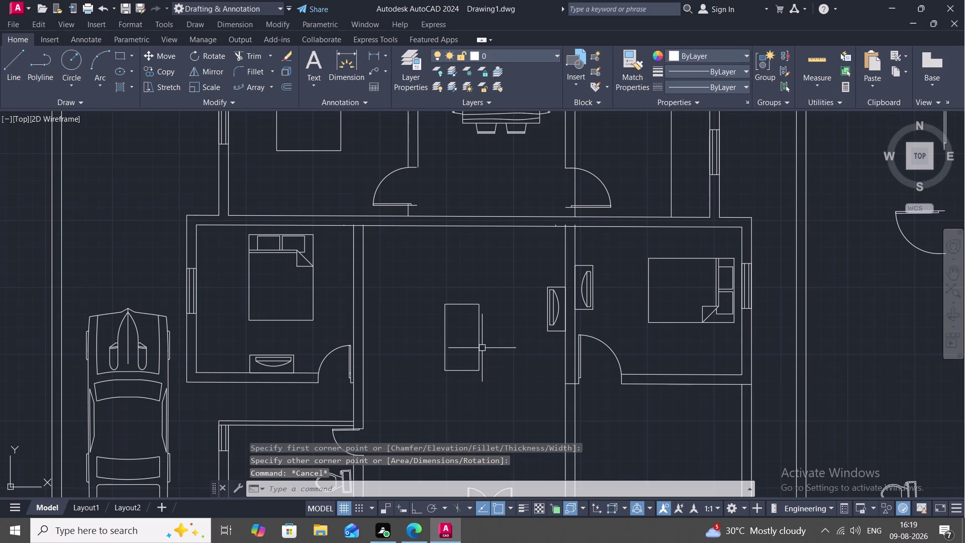
key(space)
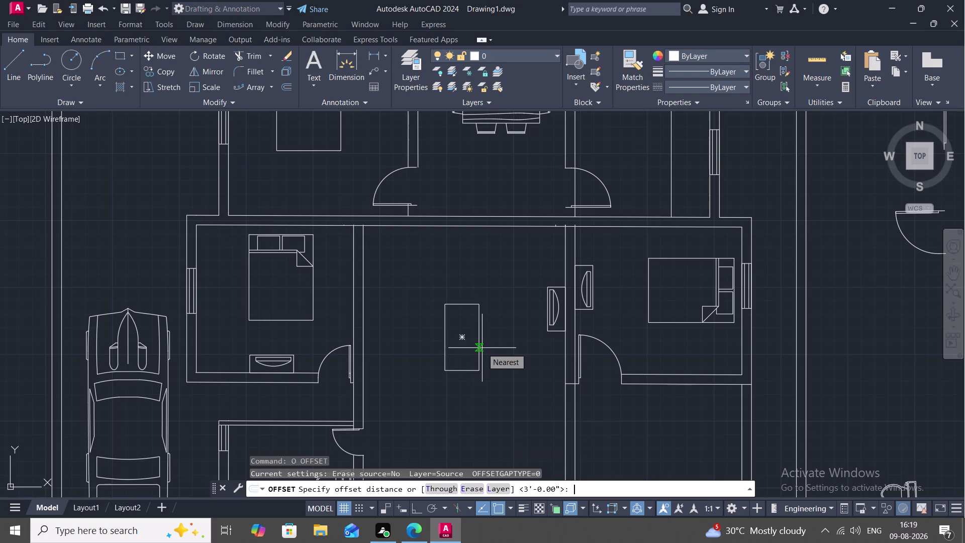
text(4)
text(")
key(space)
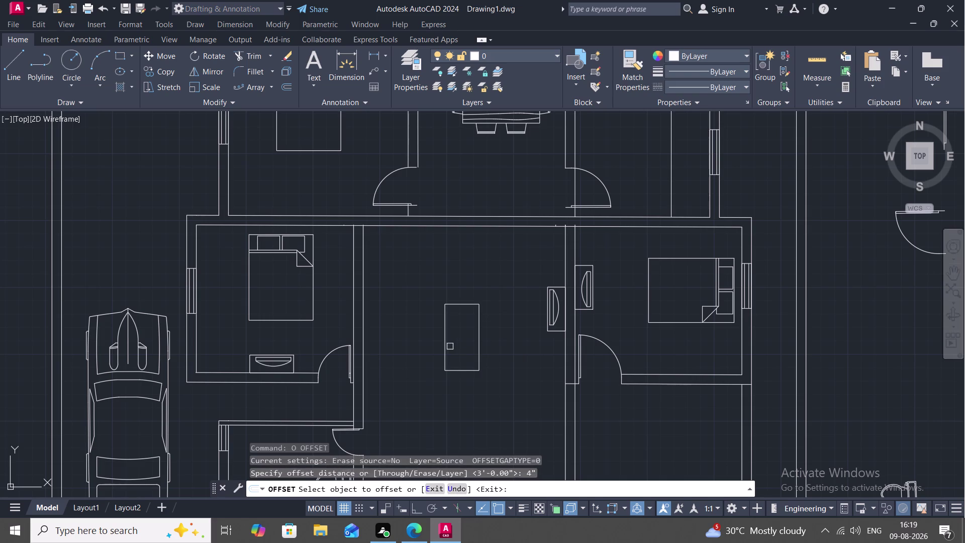
click(444, 342)
click(462, 340)
key(Escape)
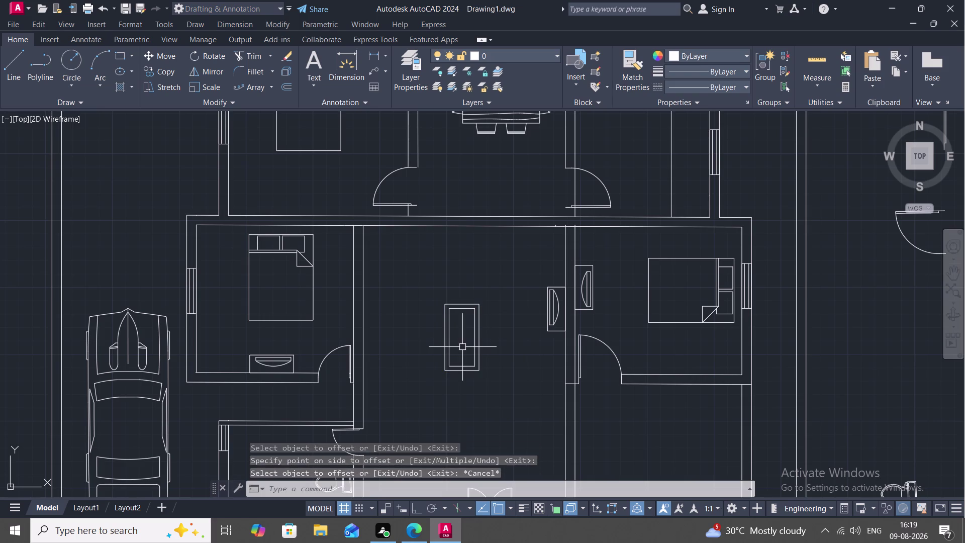
scroll(down, 3)
middle_drag(392, 371, 421, 268)
scroll(down, 3)
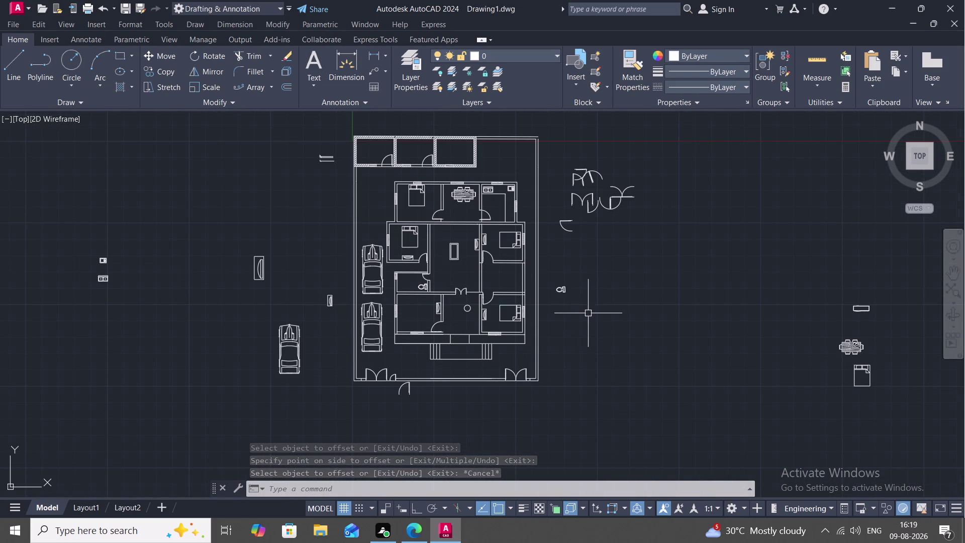
Start copying the spare armchair beside the plan, with the base point on the armchair.
scroll(down, 3)
middle_drag(600, 315, 539, 320)
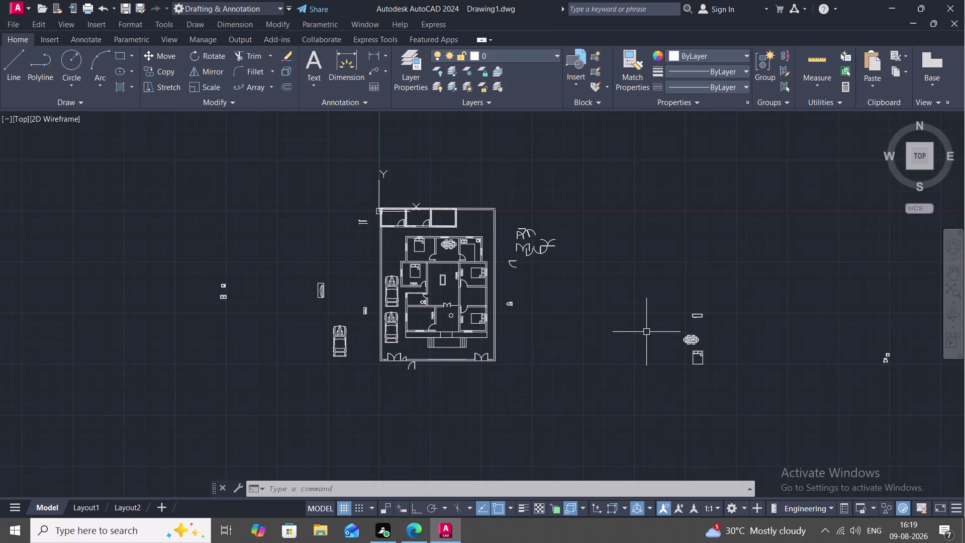
scroll(up, 3)
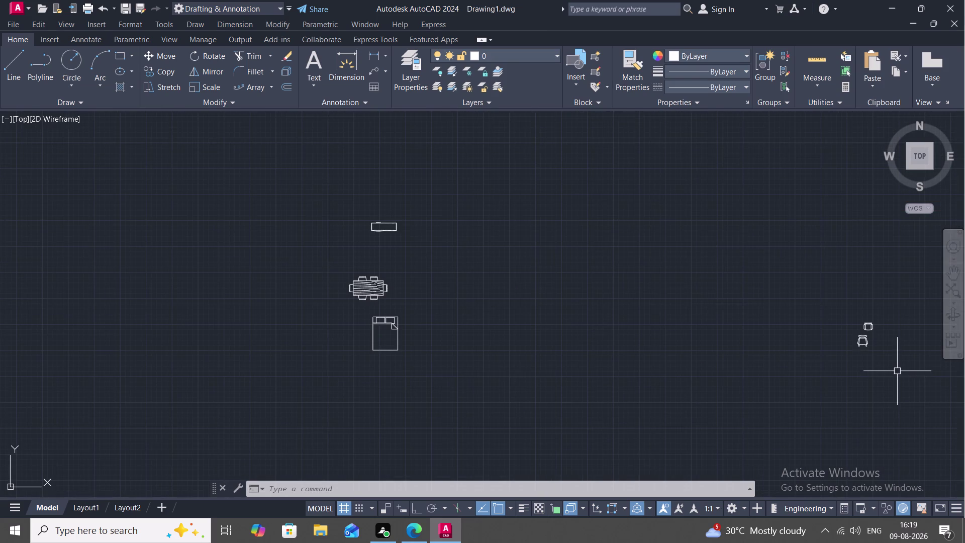
scroll(up, 3)
scroll(up, 3)
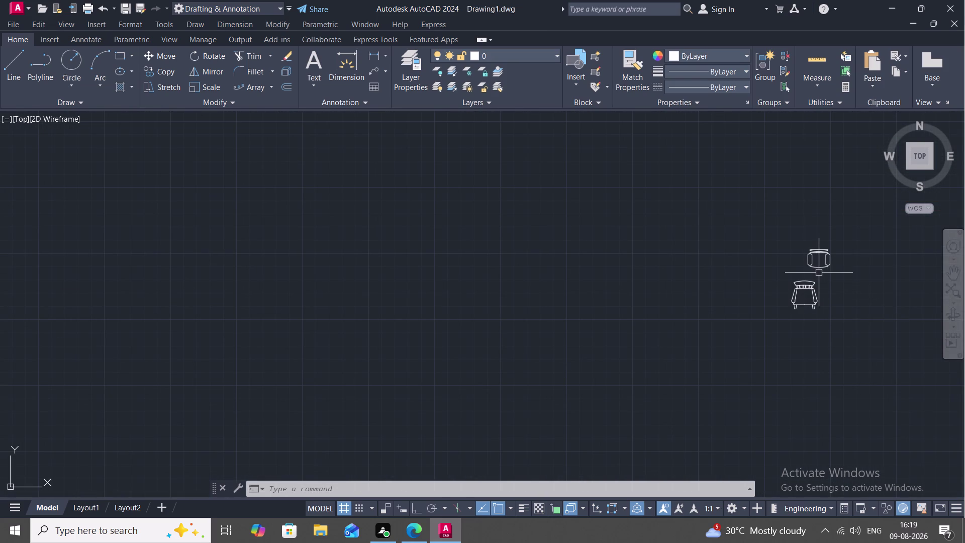
text(CO)
key(space)
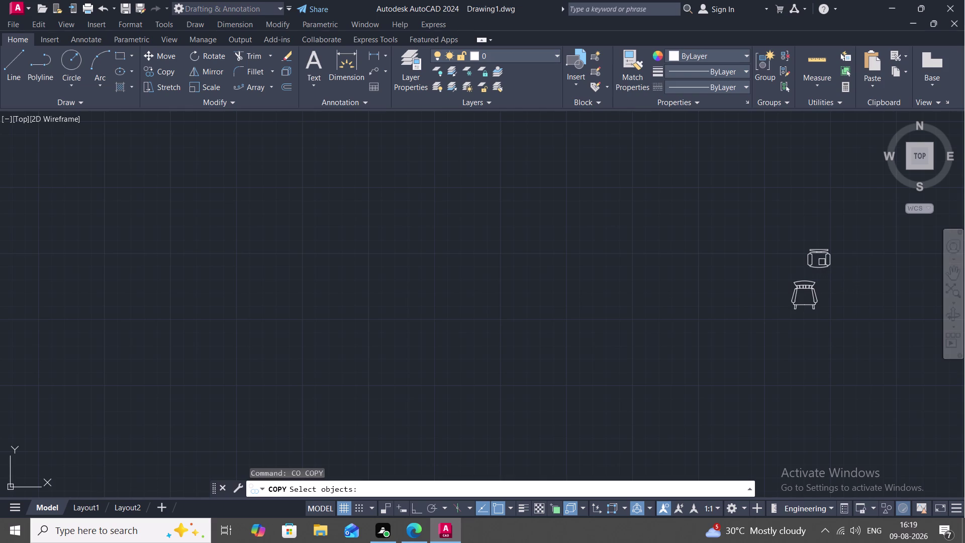
click(822, 266)
right_click(822, 266)
click(822, 266)
Pan back to the central room and place the armchair copy above the round table.
scroll(down, 3)
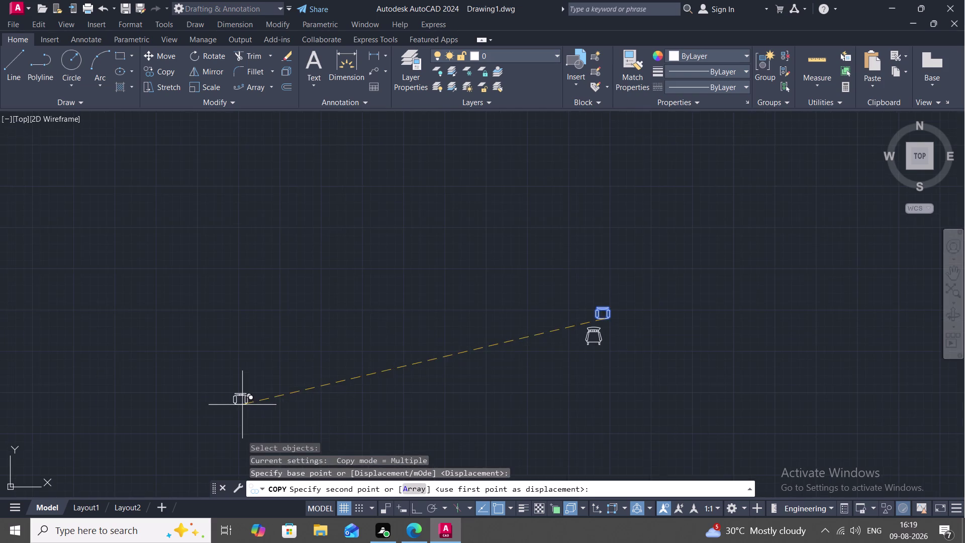
middle_drag(238, 407, 316, 396)
middle_drag(20, 402, 156, 419)
scroll(down, 3)
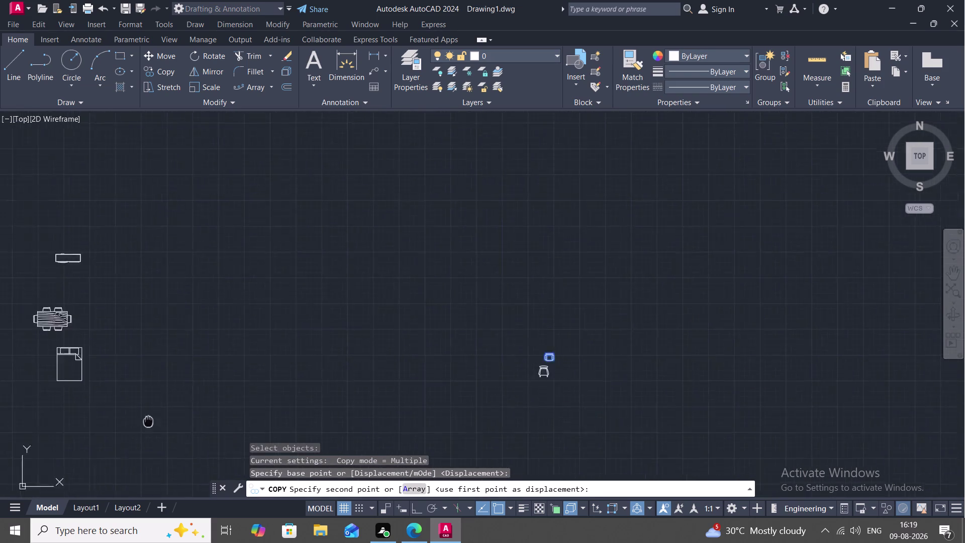
scroll(down, 3)
scroll(down, 3)
scroll(down, 3)
scroll(down, 3)
middle_drag(60, 393, 65, 393)
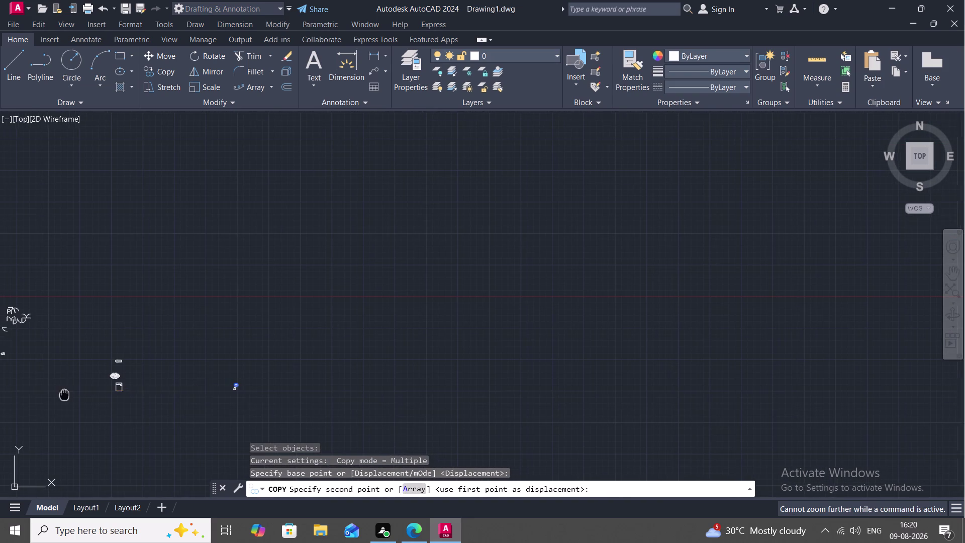
middle_drag(66, 393, 369, 323)
scroll(up, 3)
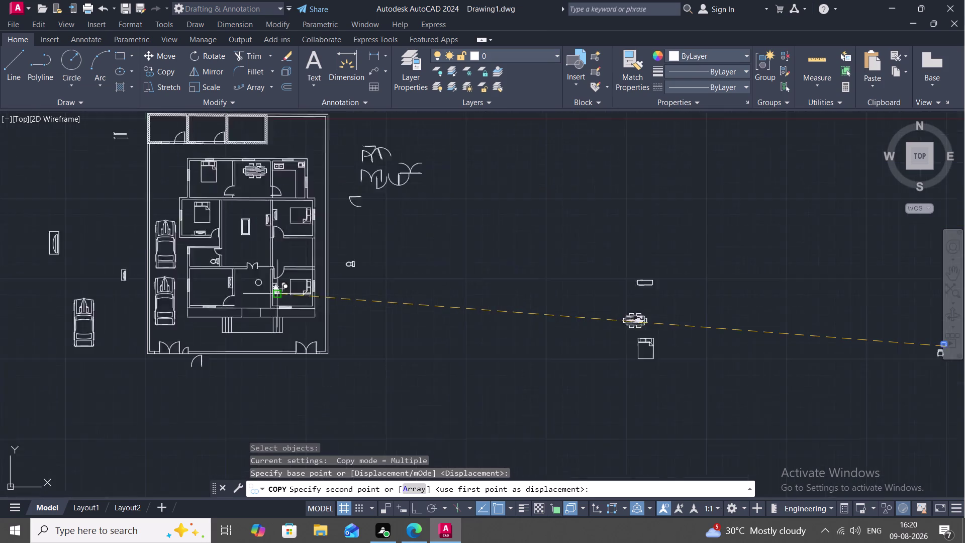
scroll(up, 3)
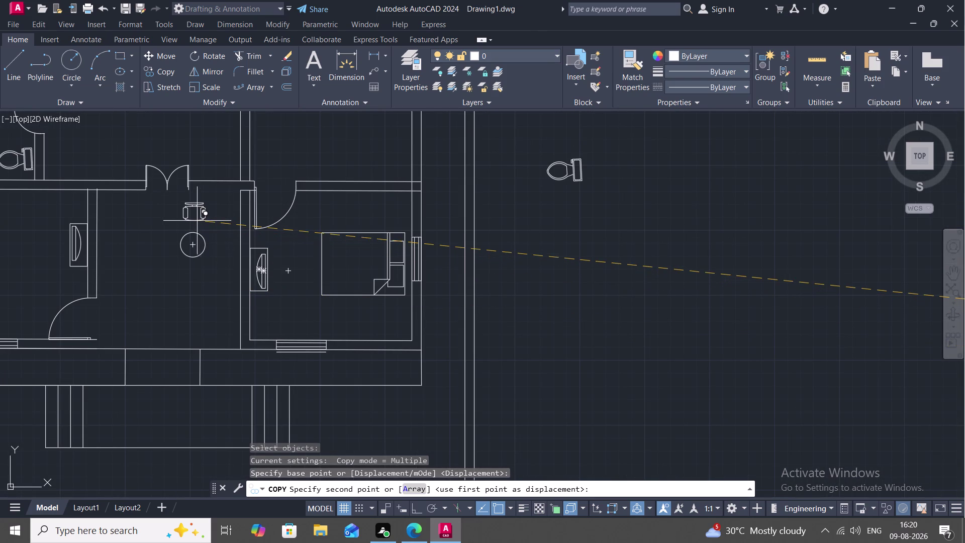
click(194, 225)
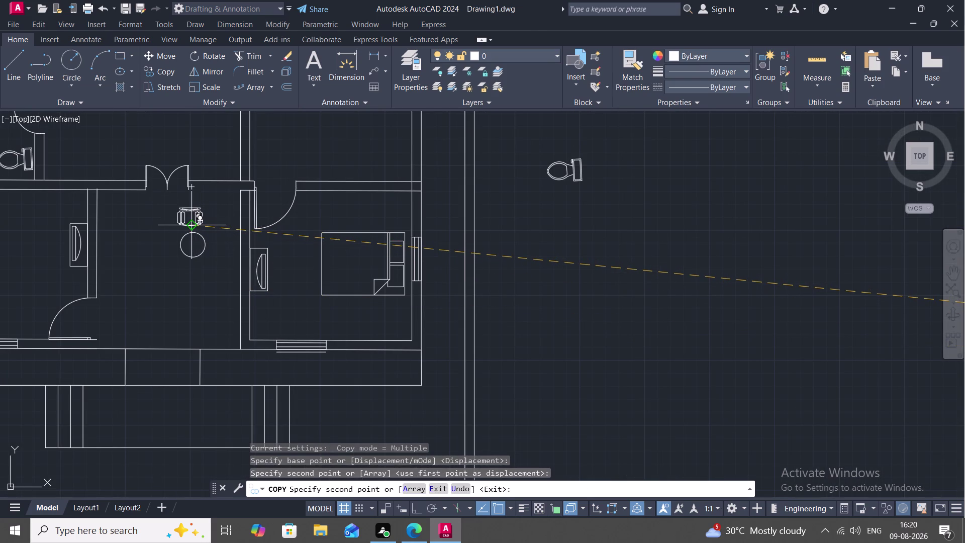
key(Escape)
Try repositioning the new armchair by its grip, cancel, then select the round table.
click(192, 222)
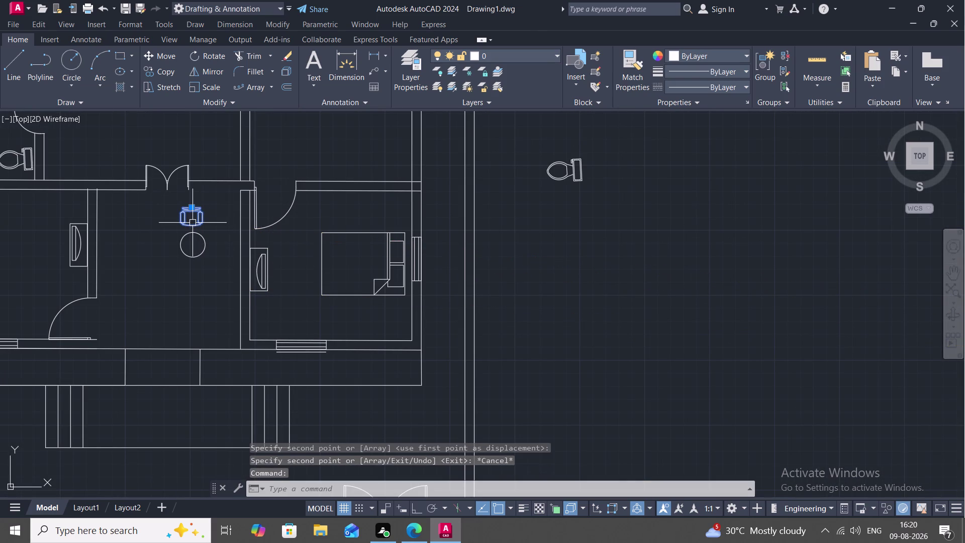
right_click(188, 215)
key(Escape)
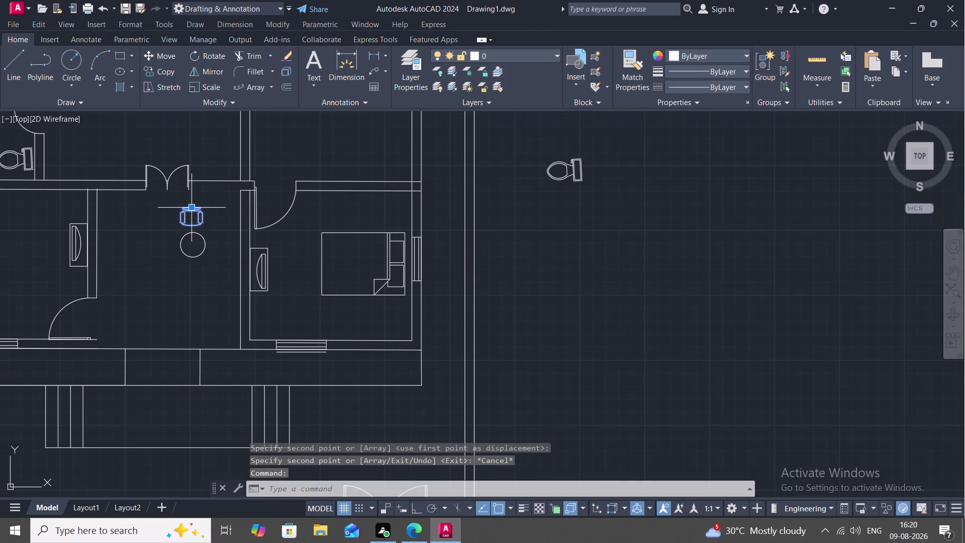
click(191, 207)
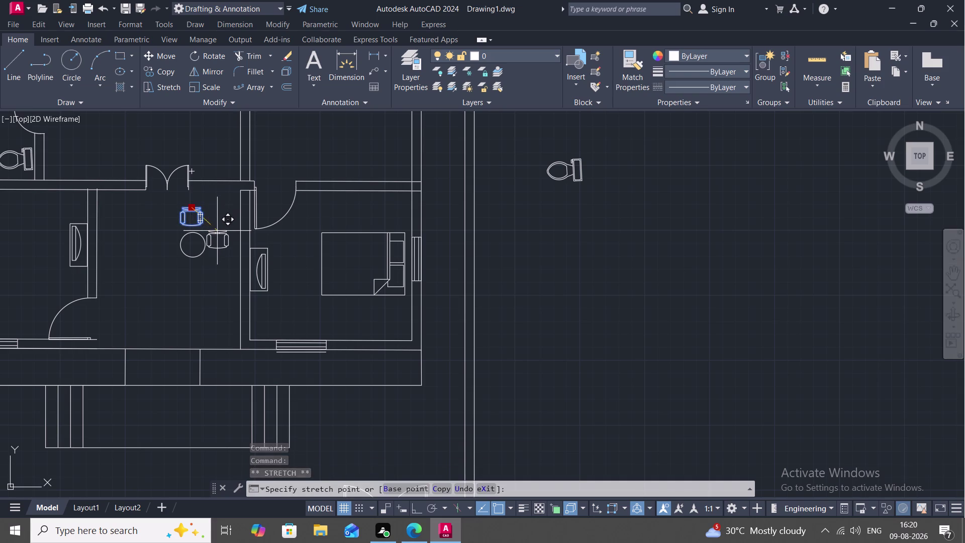
key(Escape)
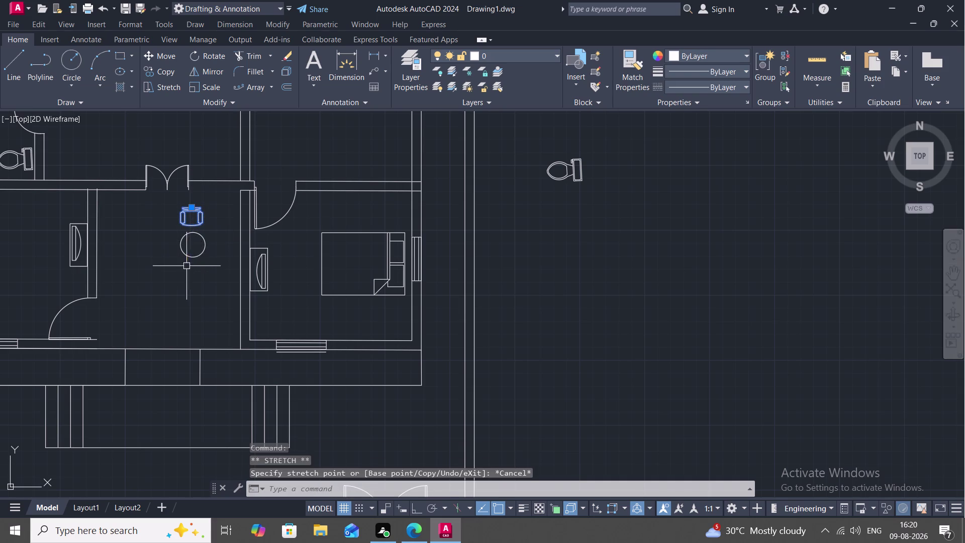
key(Escape)
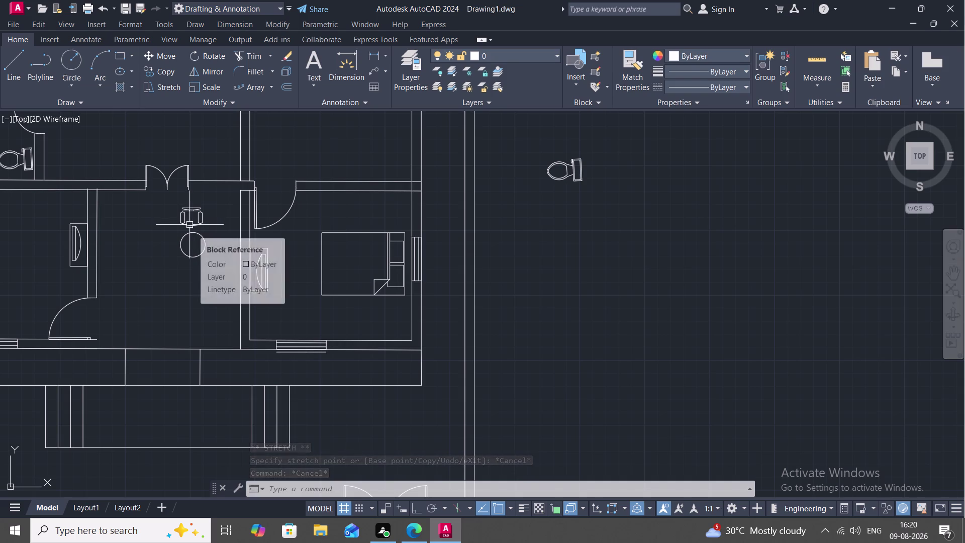
middle_drag(190, 225, 204, 237)
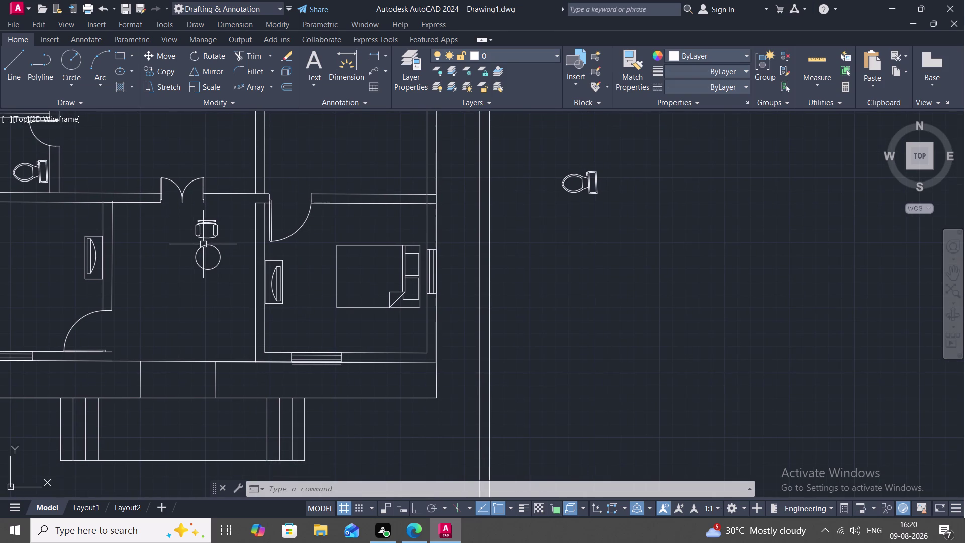
click(204, 245)
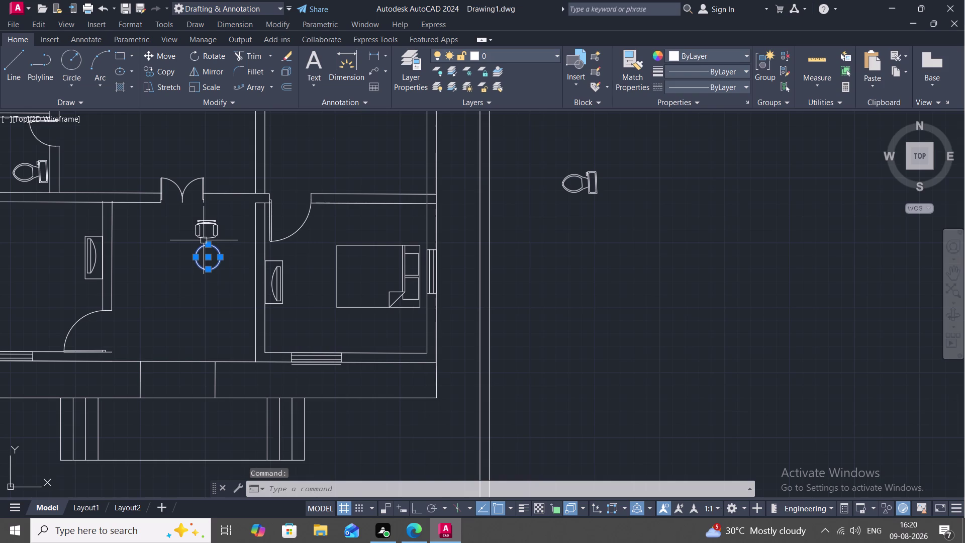
Move the round table lower in its room.
text(M)
key(space)
click(203, 267)
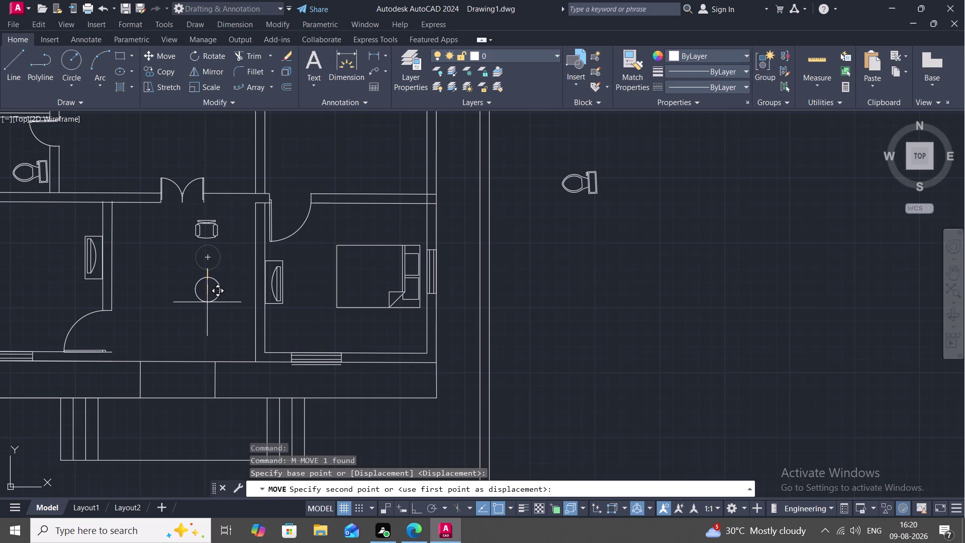
click(207, 302)
Move the armchair down so it sits just above the table.
text(M)
key(space)
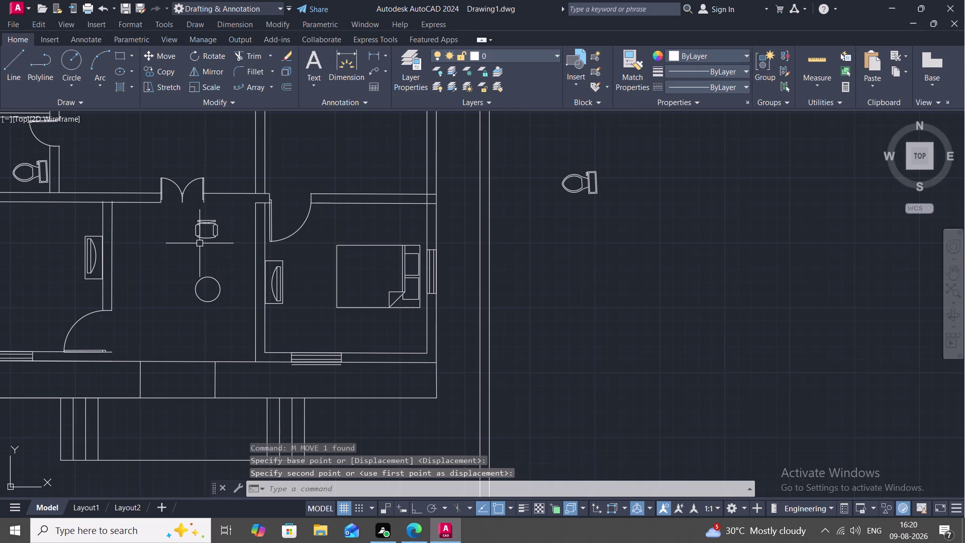
click(208, 240)
right_click(209, 240)
click(209, 239)
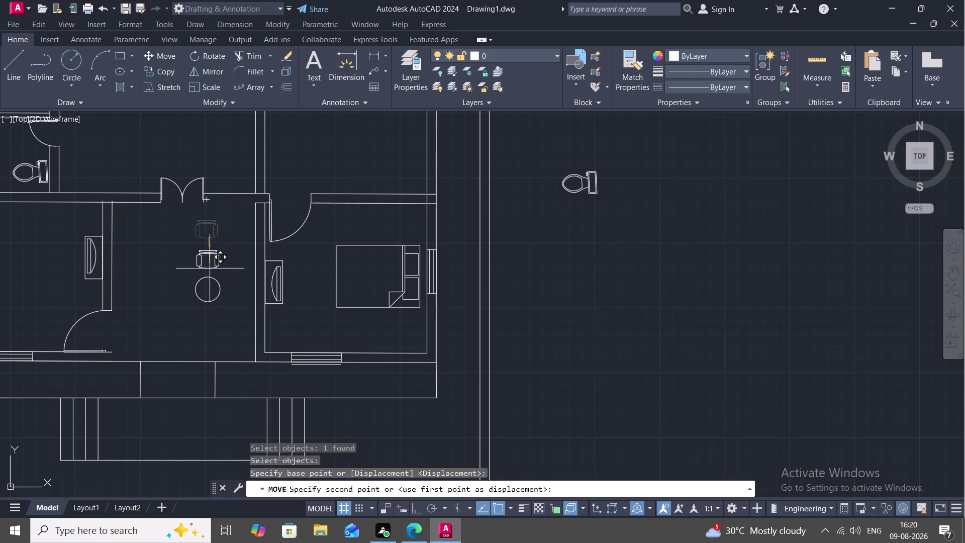
click(207, 269)
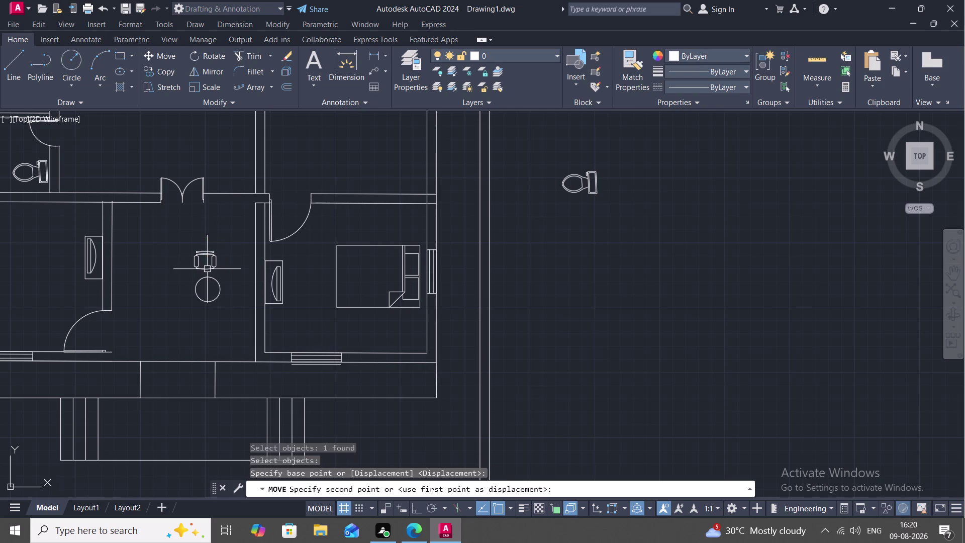
Copy the top armchair to the left, bottom and right of the round table.
text(CO)
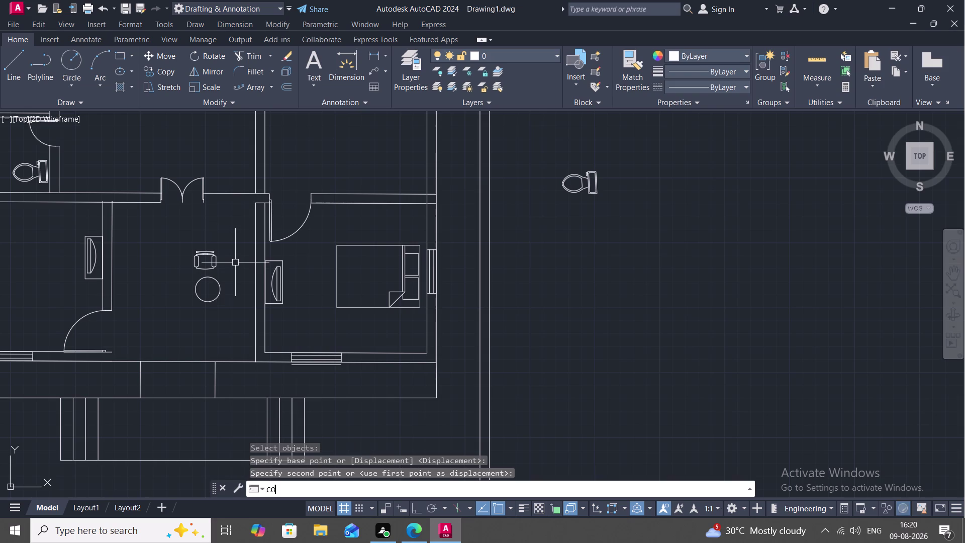
key(space)
click(216, 260)
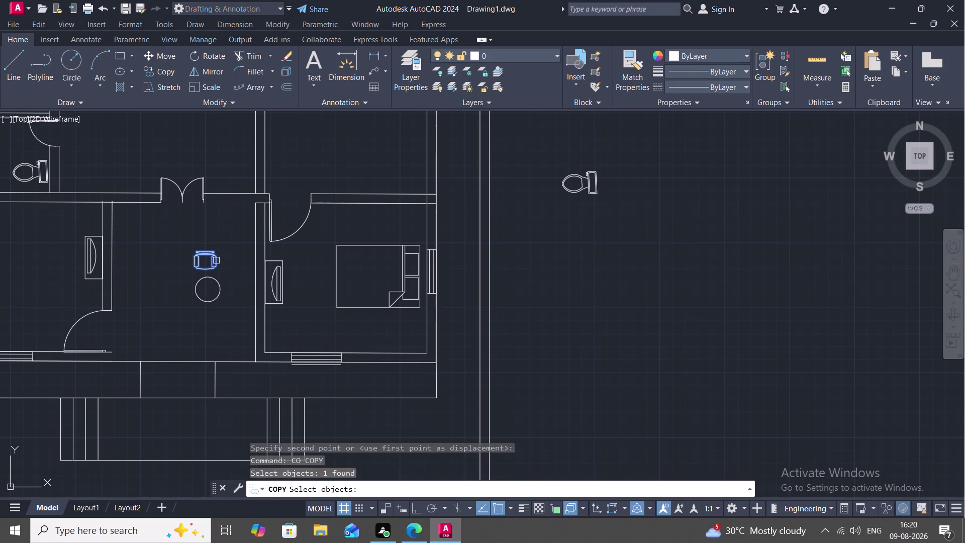
right_click(216, 260)
click(217, 260)
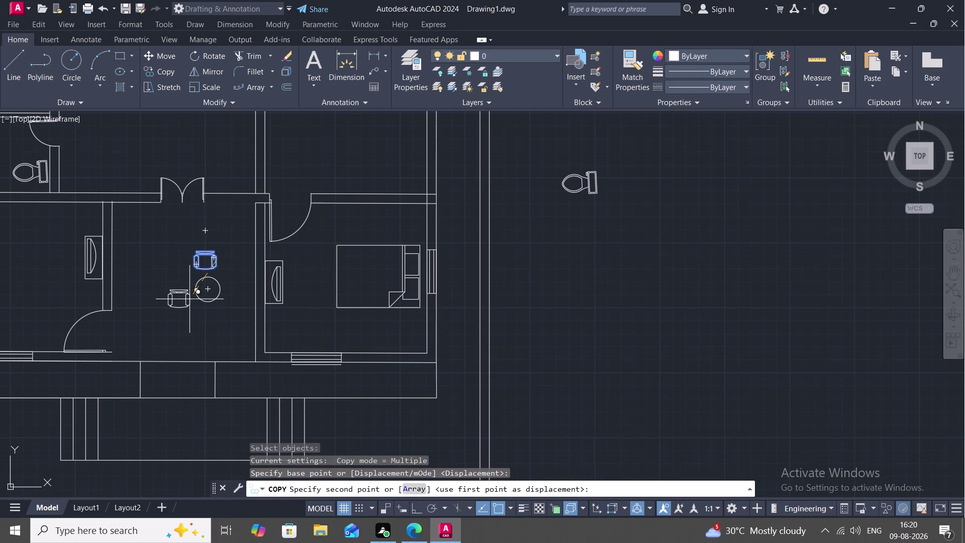
click(189, 298)
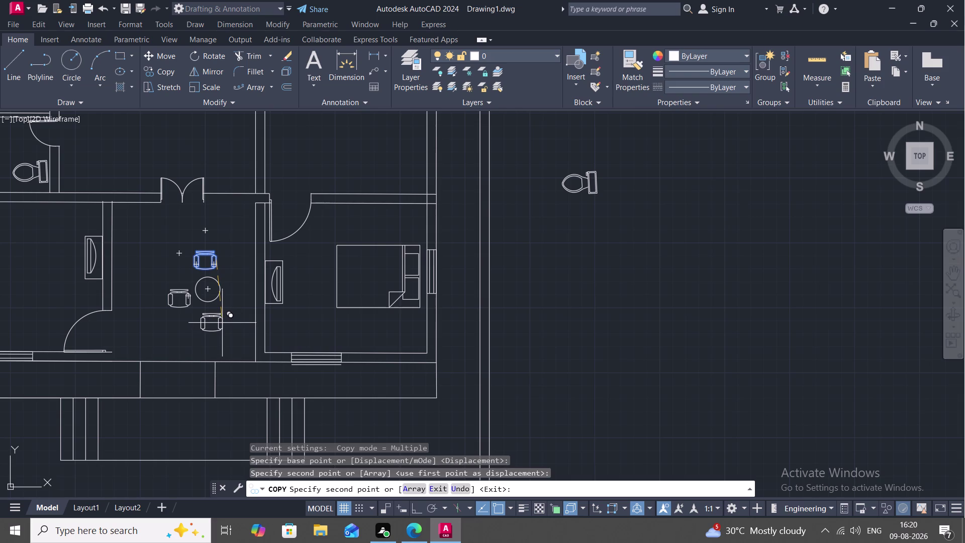
click(222, 323)
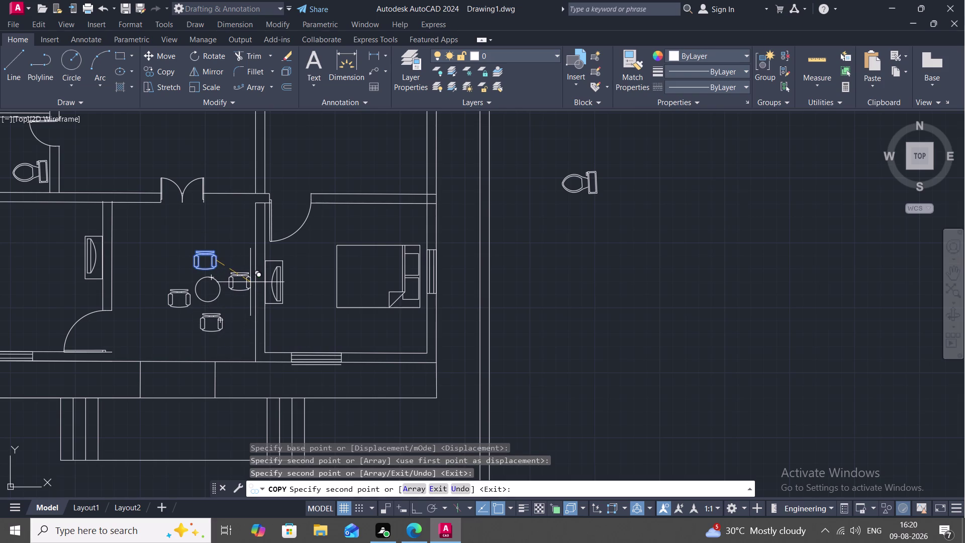
click(247, 283)
key(Escape)
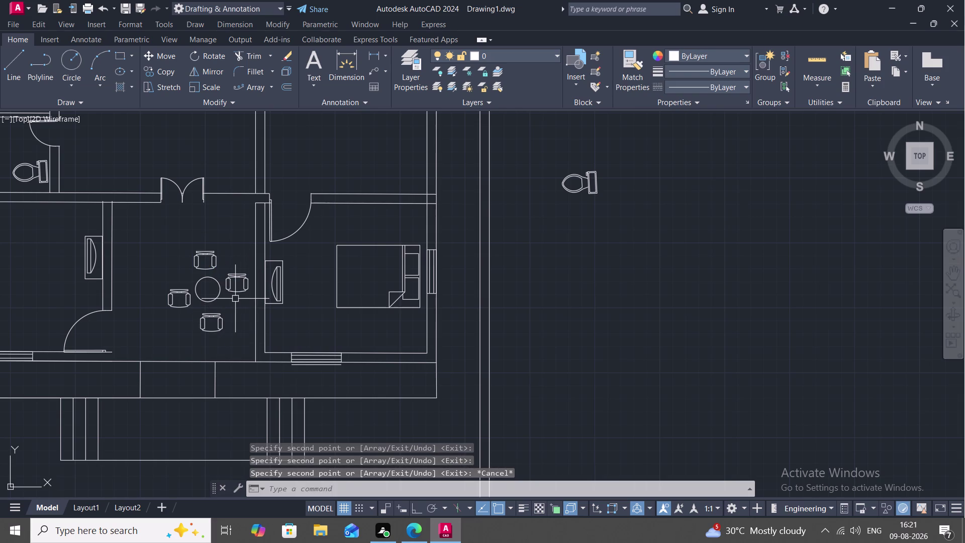
text(RO)
key(space)
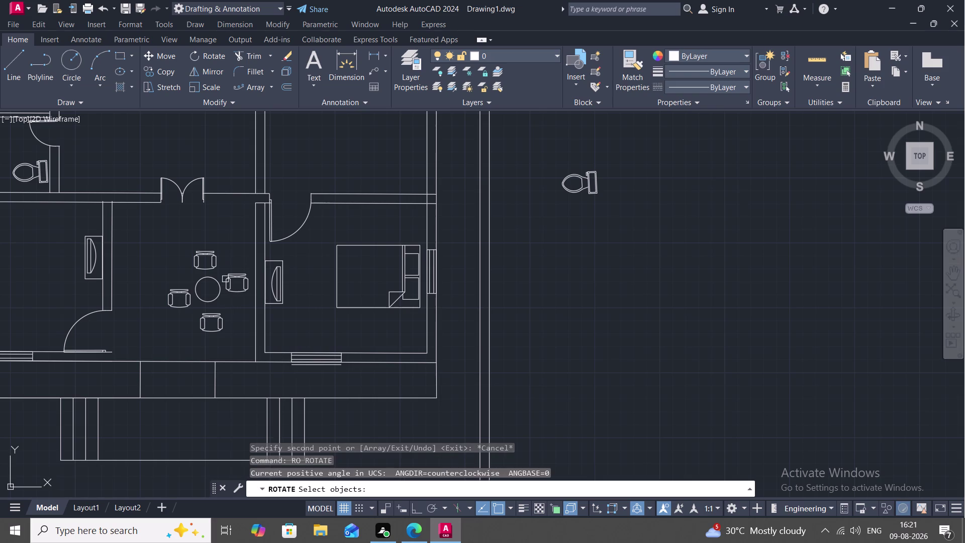
Rotate the right armchair toward the table and move it into place beside the table.
click(235, 274)
right_click(235, 275)
click(233, 276)
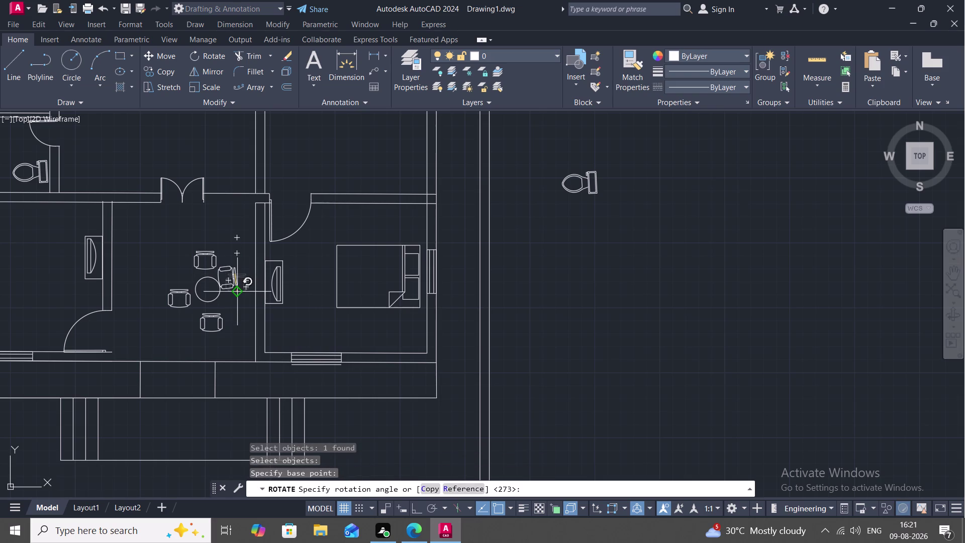
click(241, 291)
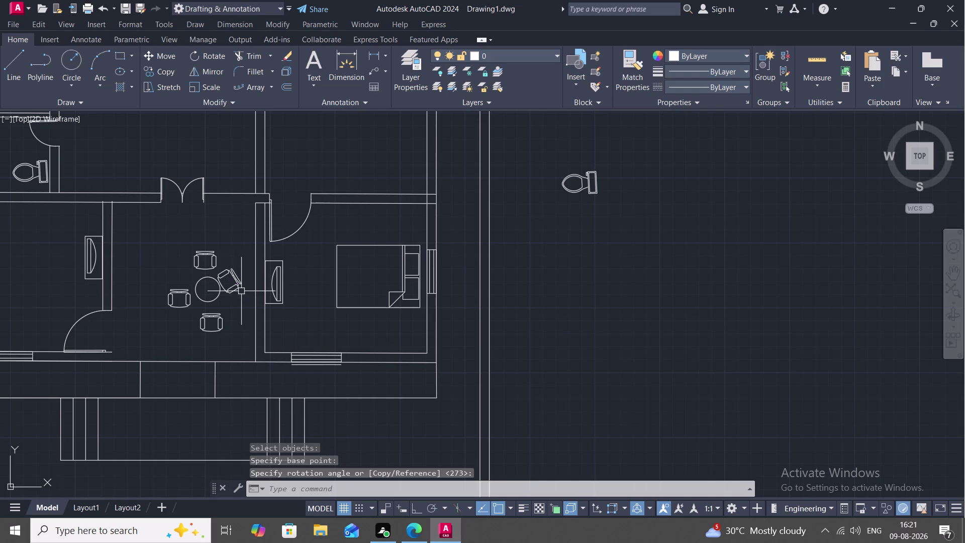
key(m)
key(space)
click(232, 277)
right_click(232, 277)
click(233, 277)
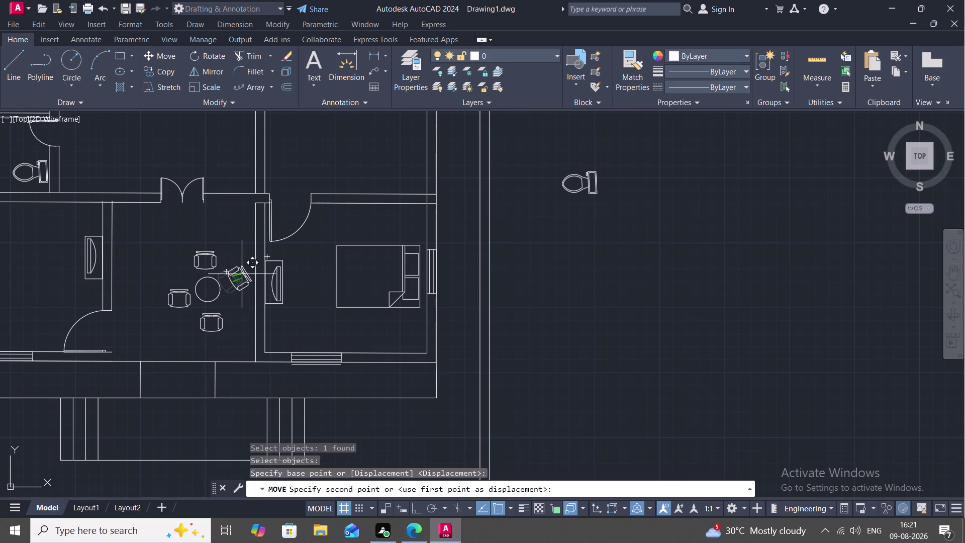
click(242, 274)
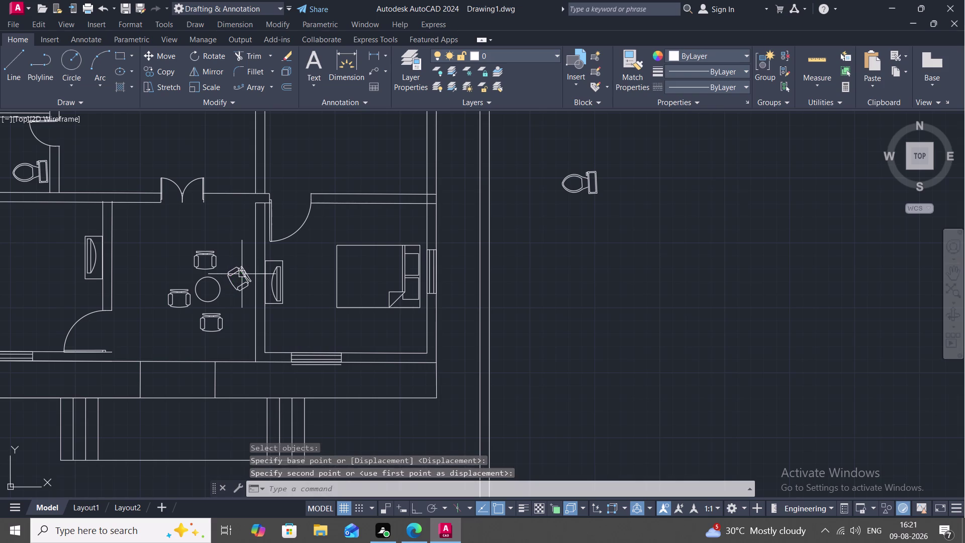
key(Escape)
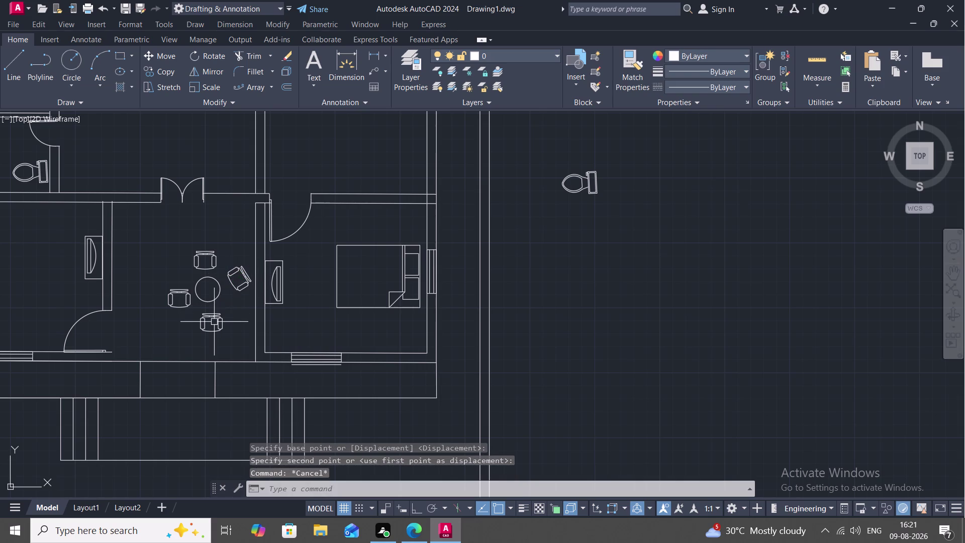
key(space)
Move the lower chair to the table's lower right and rotate it to a diagonal angle.
click(220, 322)
right_click(221, 320)
click(221, 319)
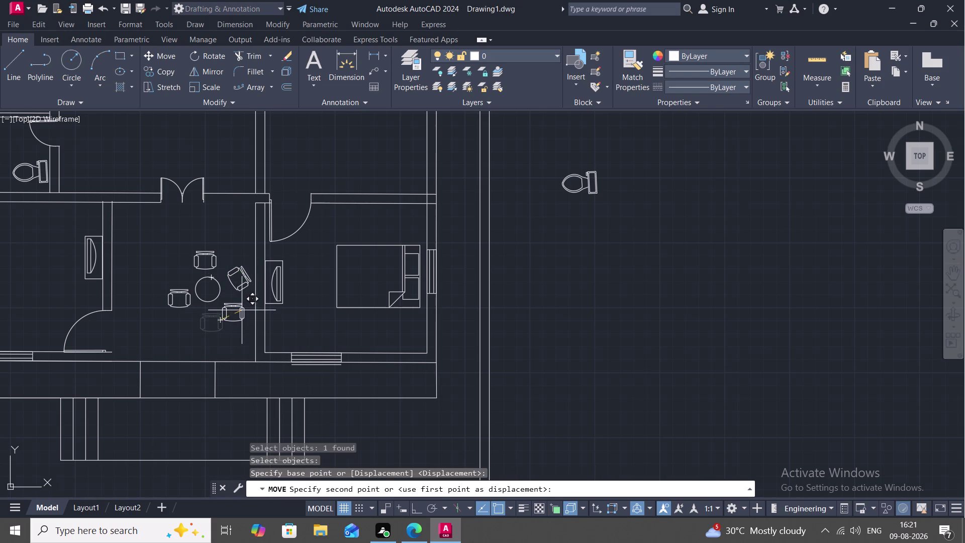
click(239, 311)
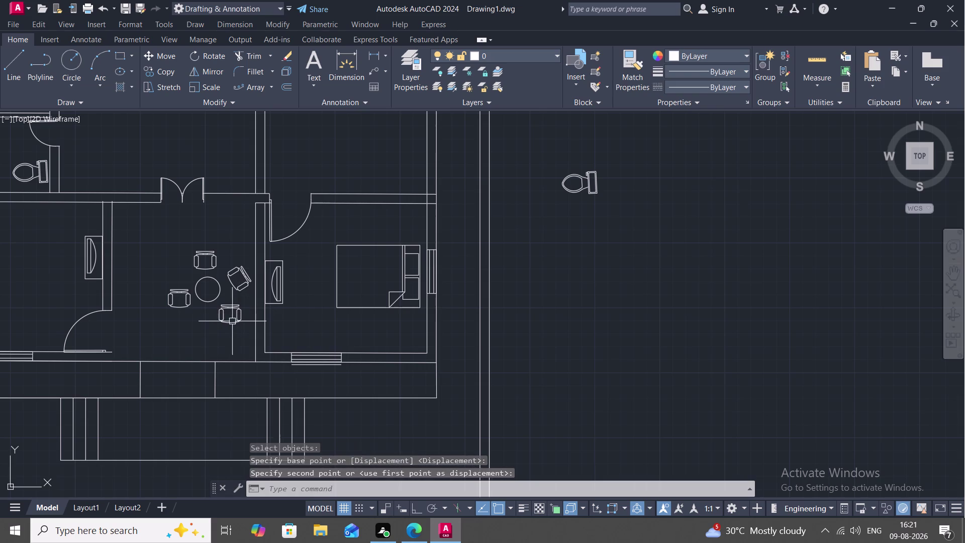
text(RO)
key(space)
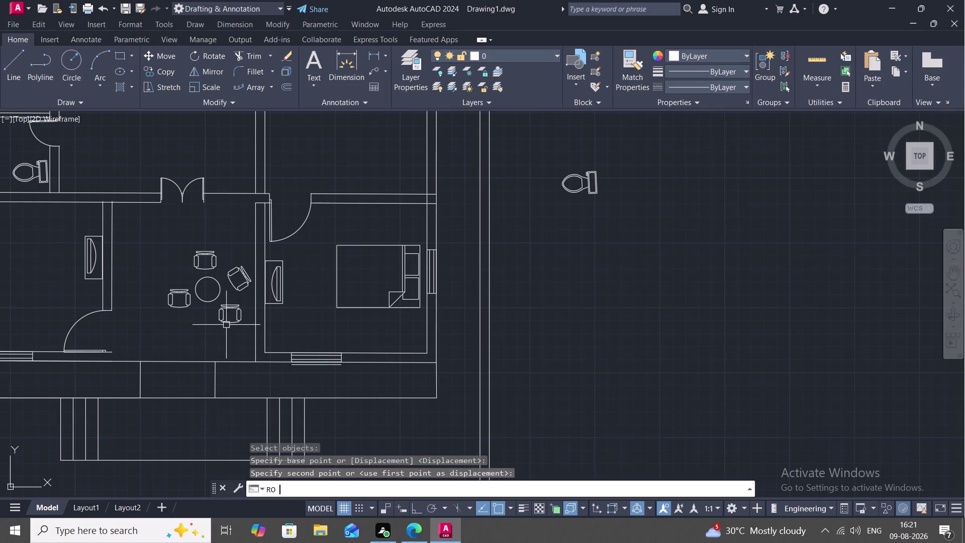
click(224, 323)
right_click(224, 323)
click(223, 322)
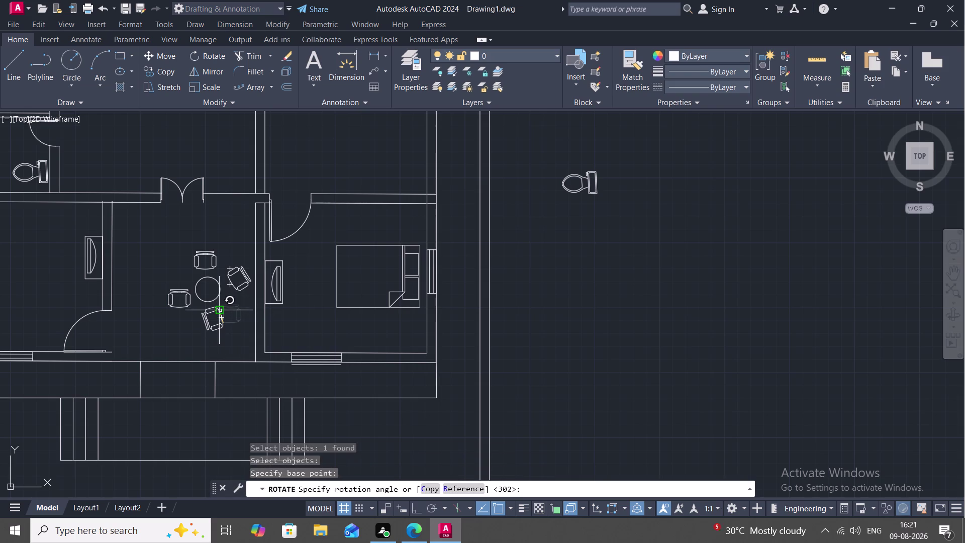
click(205, 339)
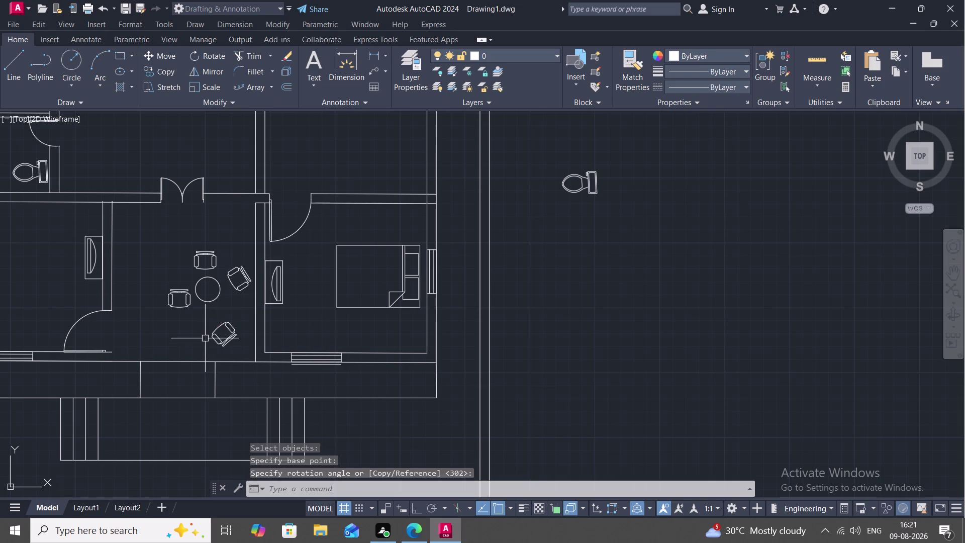
Nudge the rotated lower chair closer to the table, then select the left chair.
key(m)
key(space)
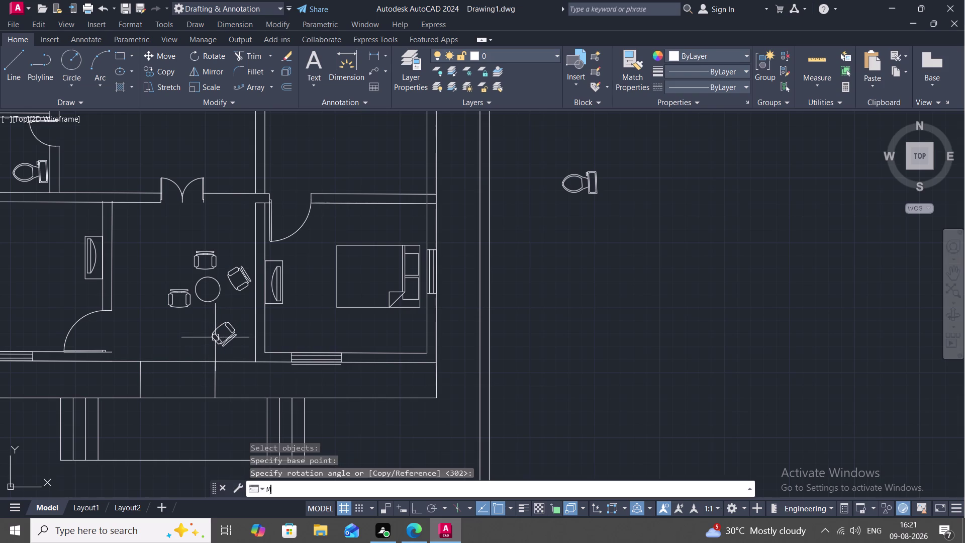
click(218, 330)
right_click(217, 327)
click(217, 327)
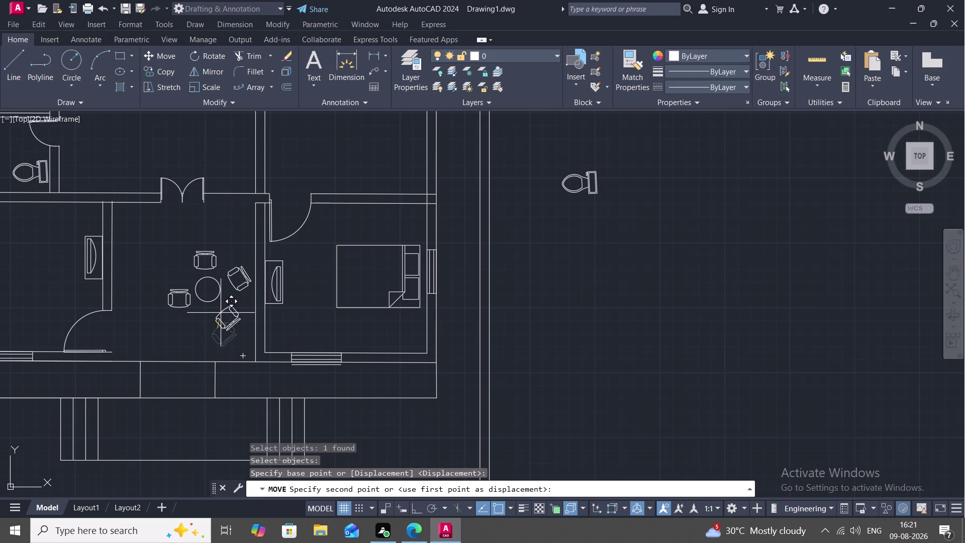
click(219, 312)
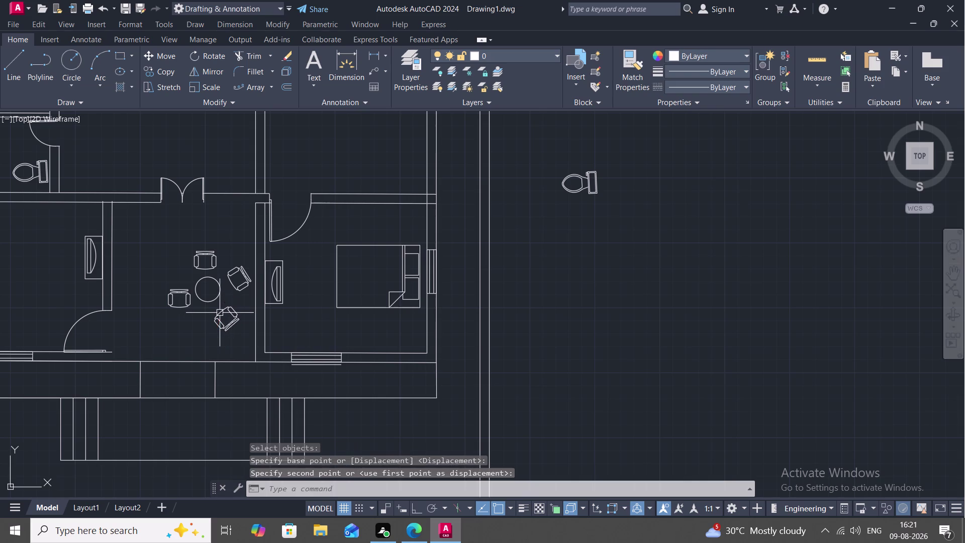
key(Escape)
click(184, 308)
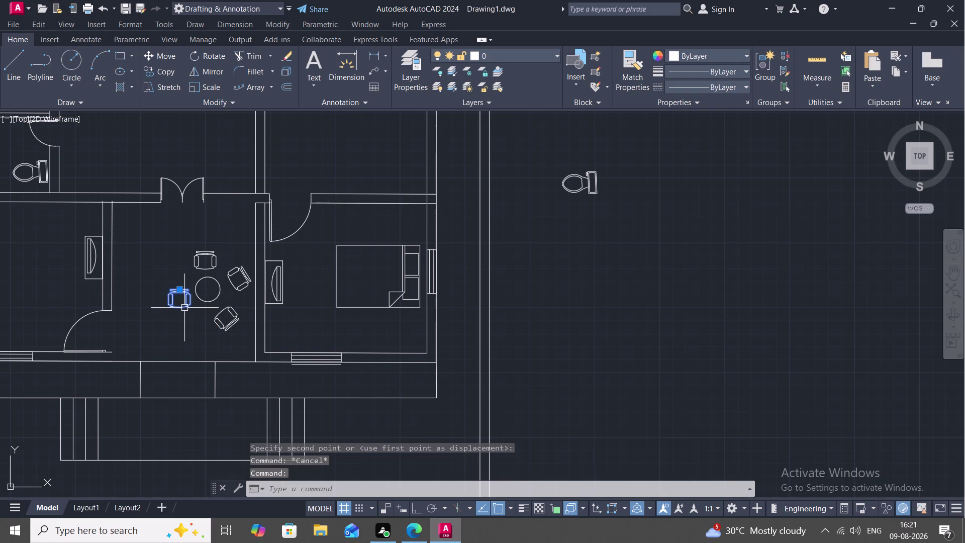
Rotate the left armchair so it angles toward the table's lower left.
right_click(184, 307)
key(Escape)
key(r)
text(O)
key(space)
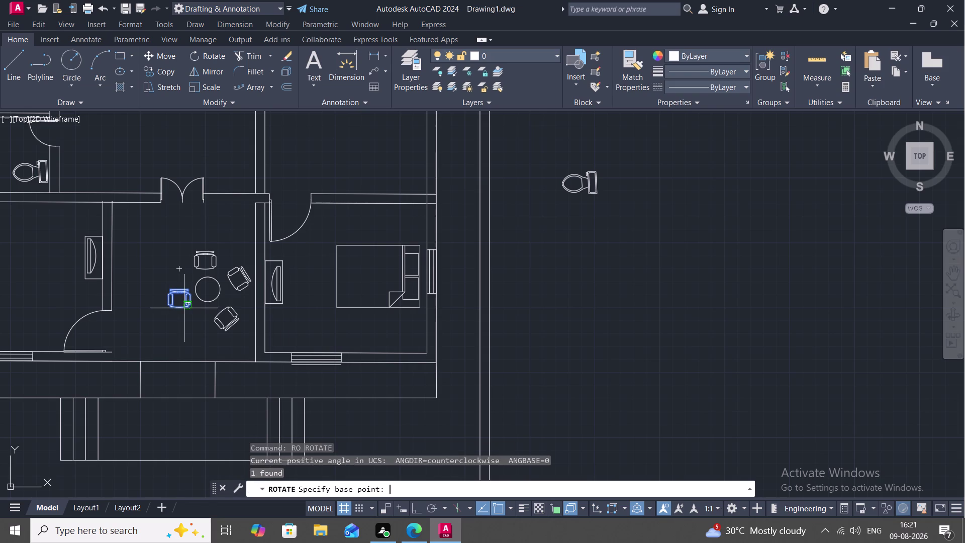
click(184, 308)
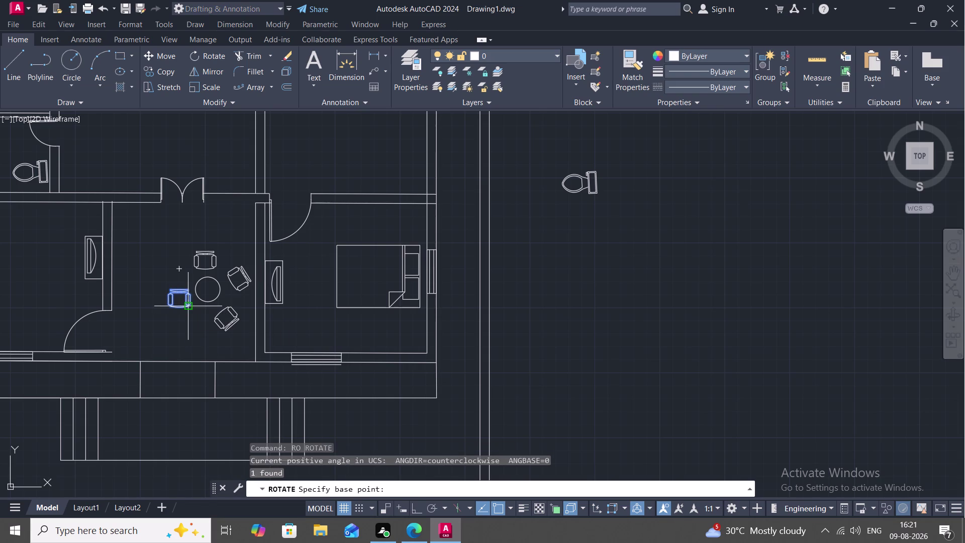
click(186, 302)
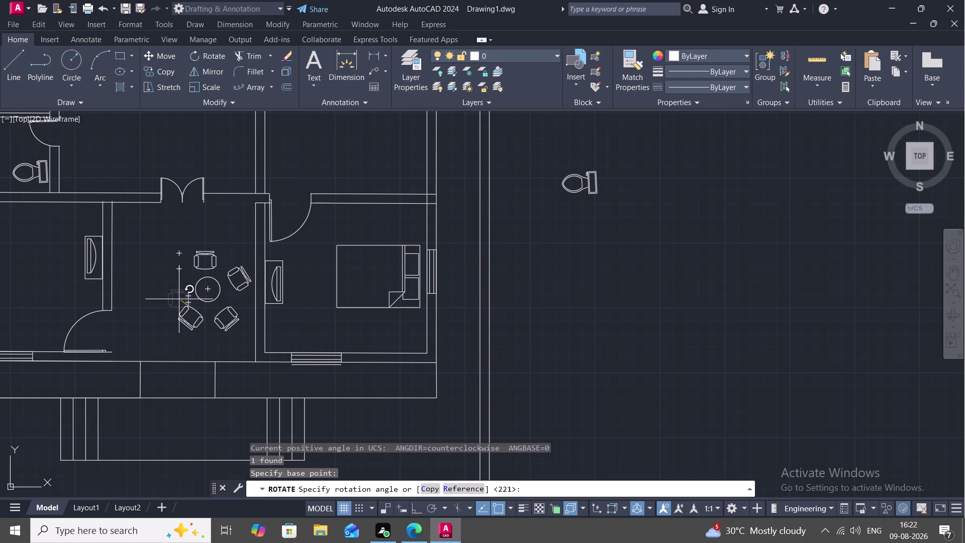
click(179, 299)
Copy the angled chair to the table's upper-left side.
text(C)
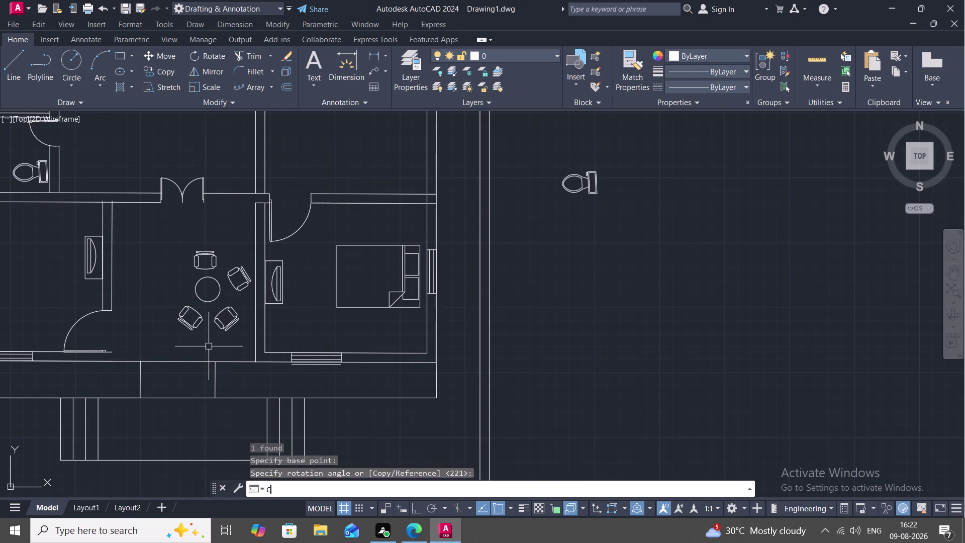
text(O)
key(space)
click(199, 321)
right_click(199, 321)
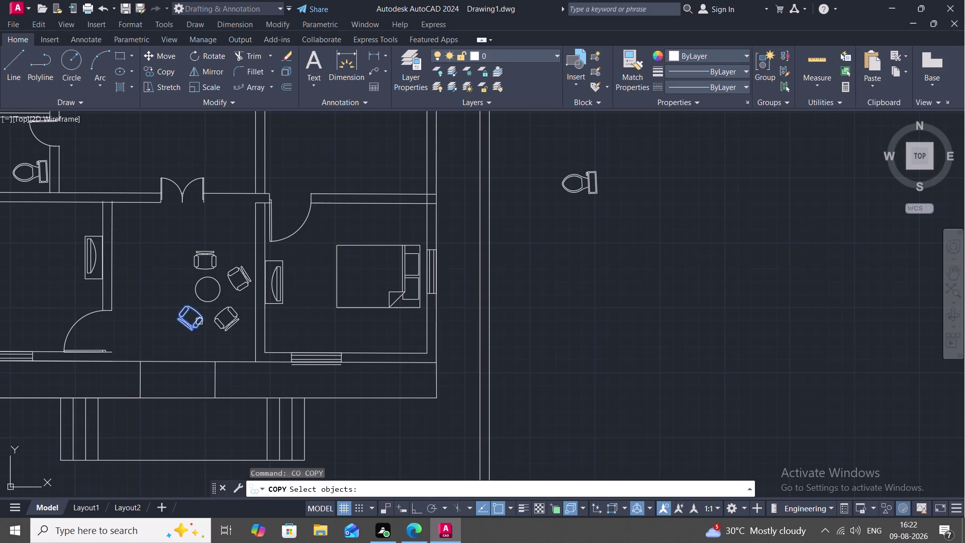
click(199, 321)
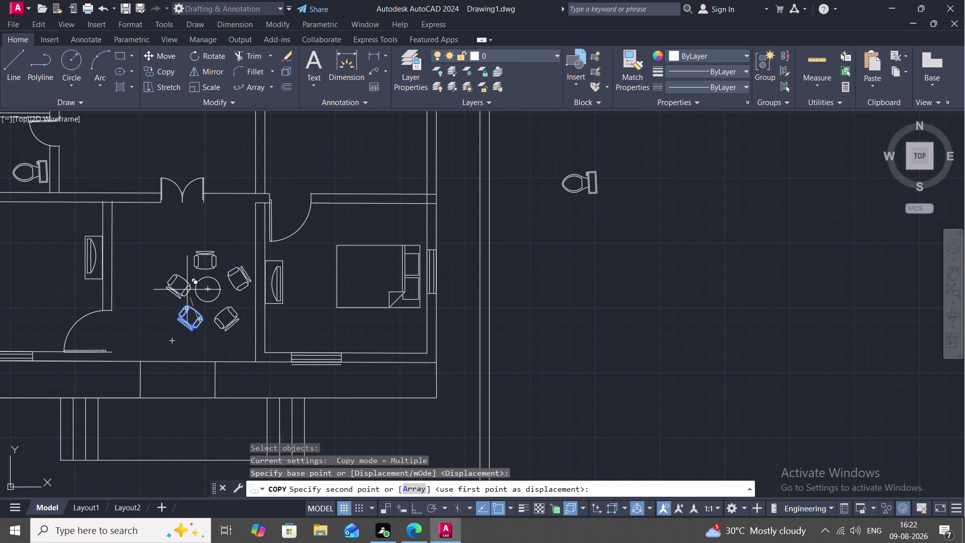
click(187, 290)
key(Escape)
Start rotating the new upper-left chair by selecting it.
key(r)
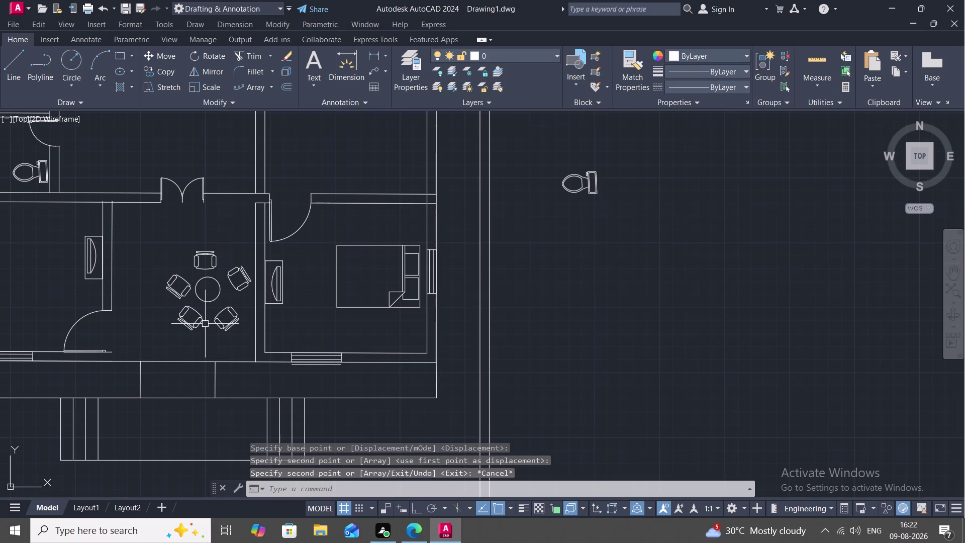
key(o)
key(space)
click(189, 290)
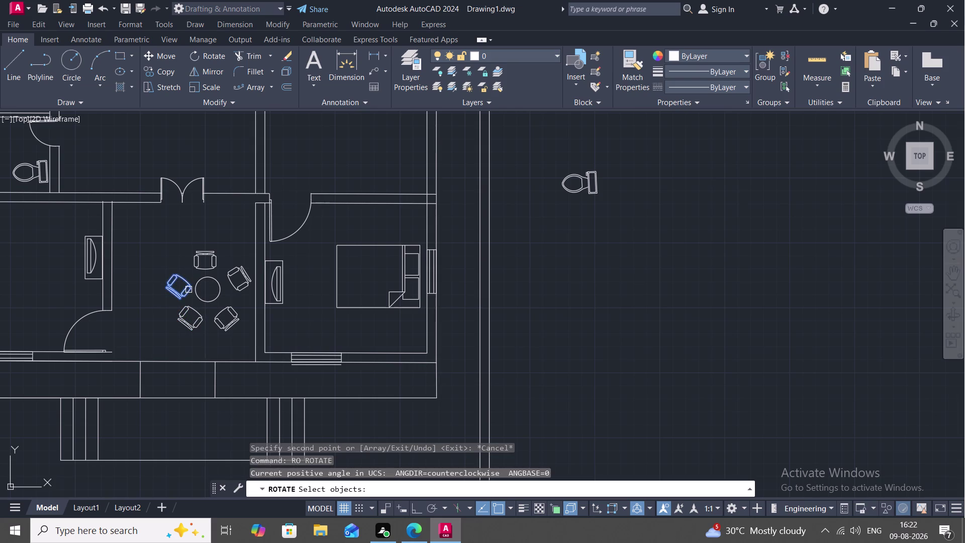
Turn the upper-left chair to face the table and shift it into place.
right_click(189, 290)
click(188, 289)
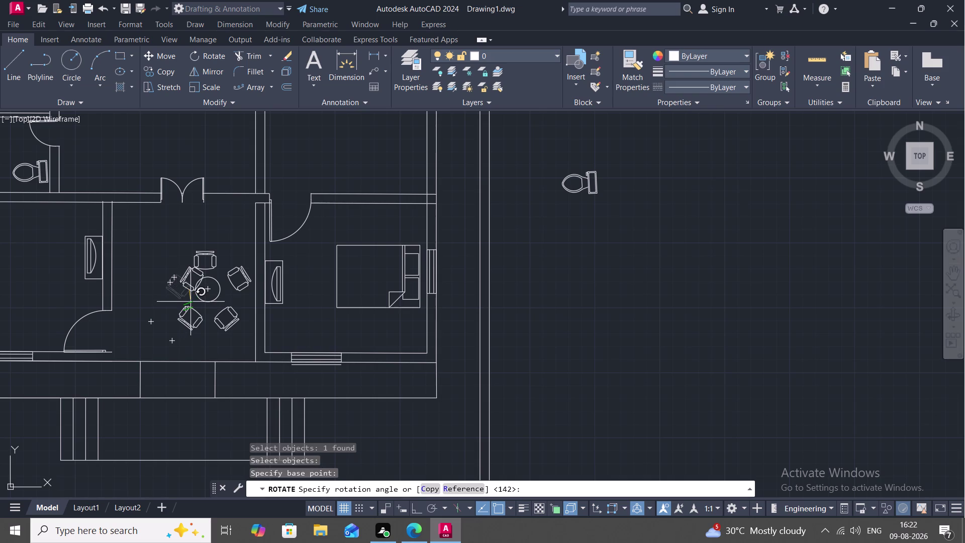
click(191, 302)
key(m)
key(space)
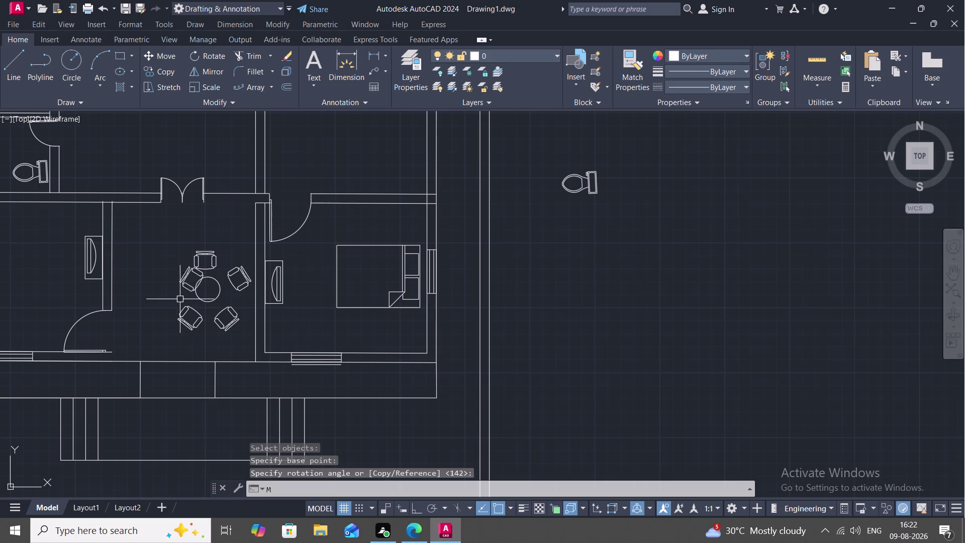
click(182, 278)
right_click(183, 278)
click(183, 278)
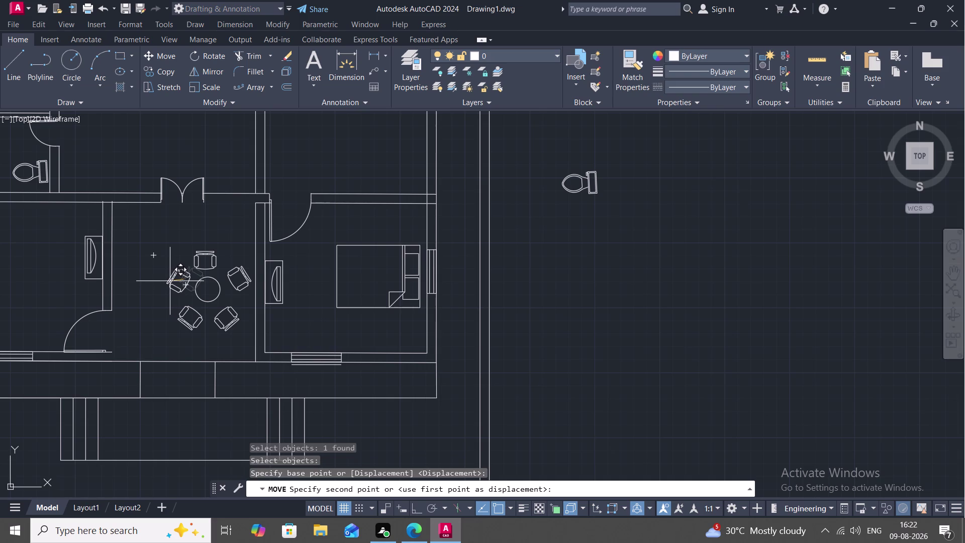
click(170, 280)
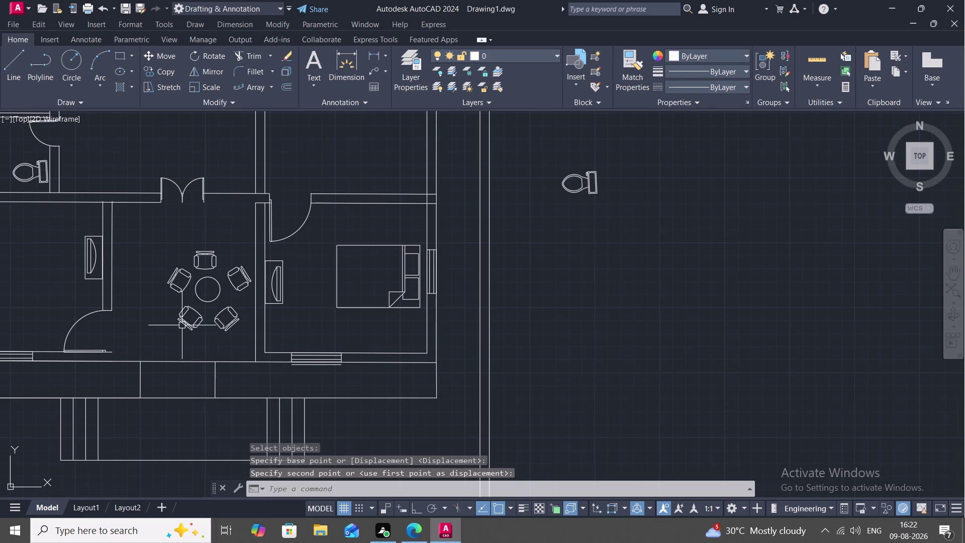
Move the lower-left chair nearer the round table, then reselect it for adjustment.
key(m)
key(space)
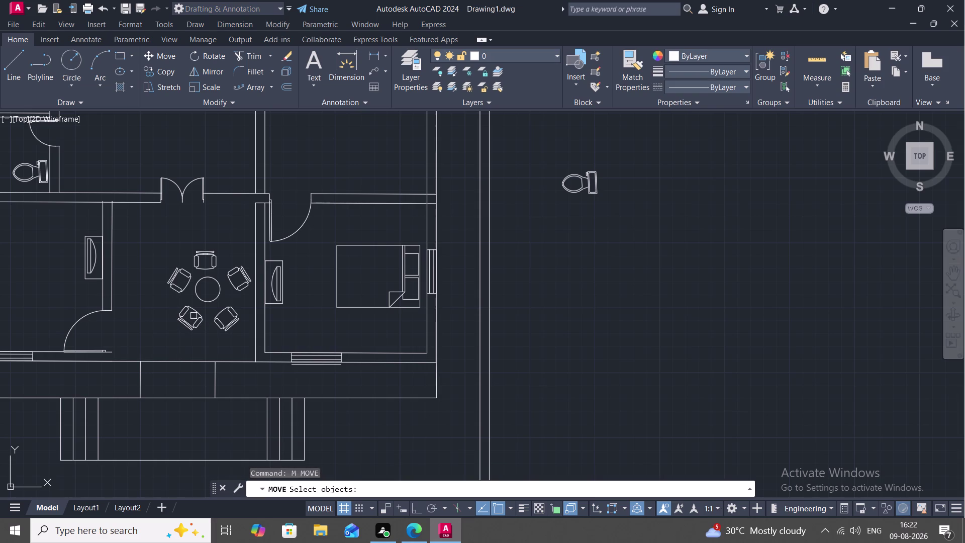
click(197, 312)
right_click(197, 312)
click(195, 313)
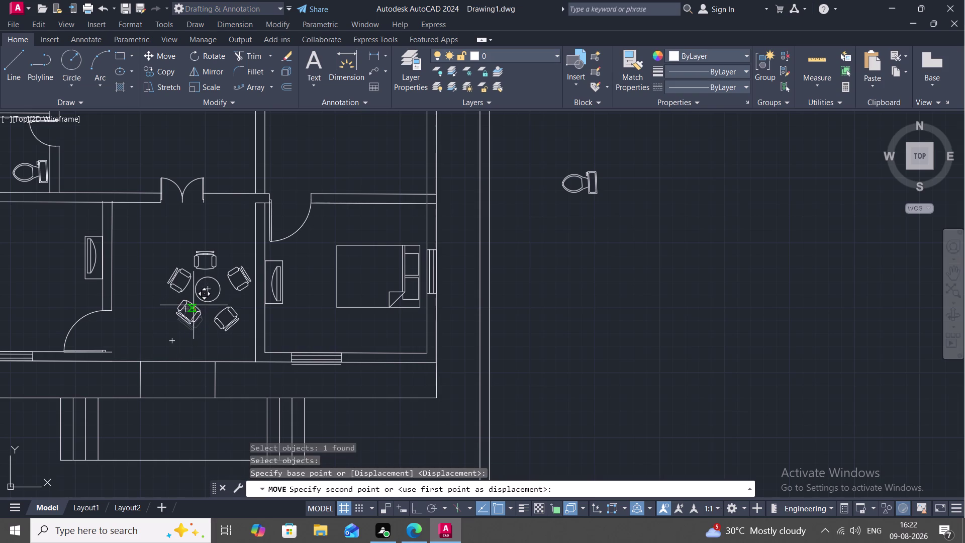
click(194, 305)
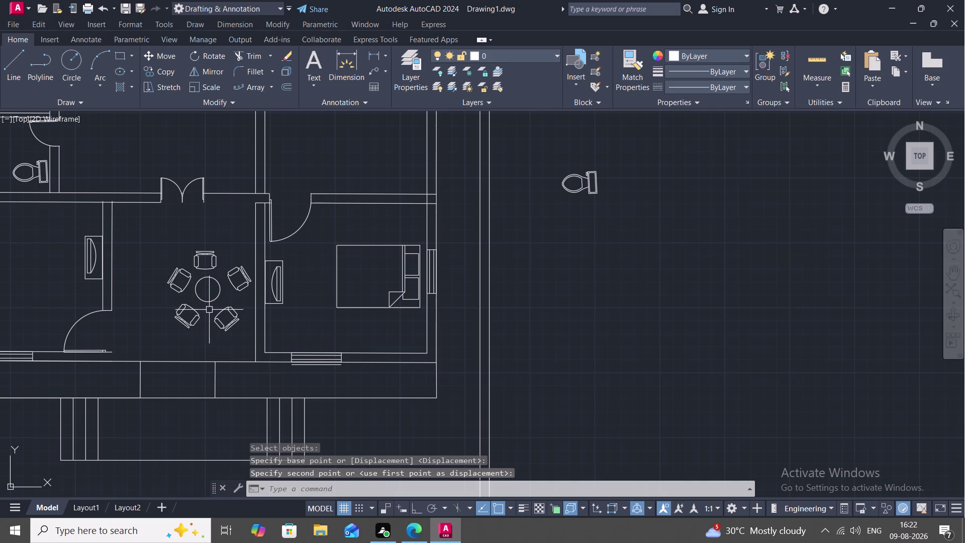
text(M)
key(space)
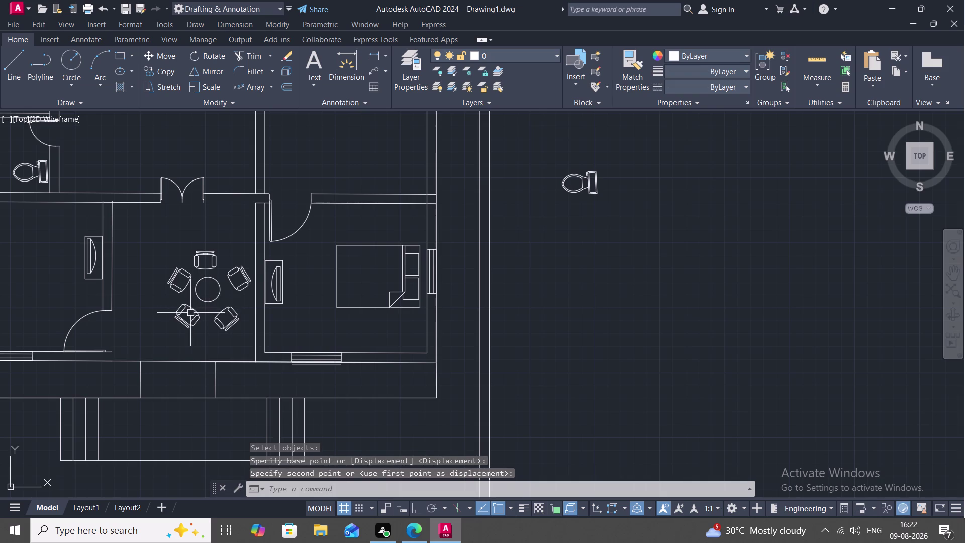
click(194, 312)
right_click(195, 311)
click(194, 312)
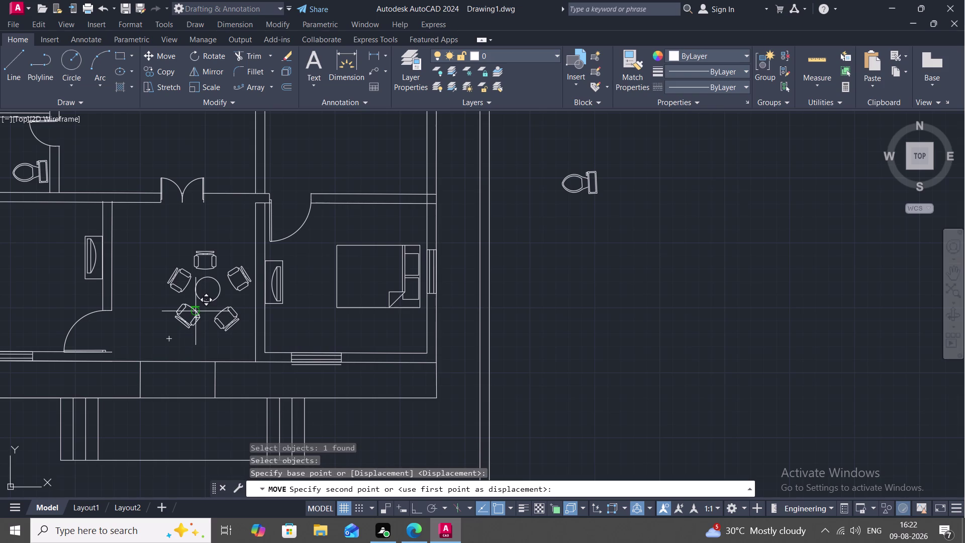
scroll(up, 3)
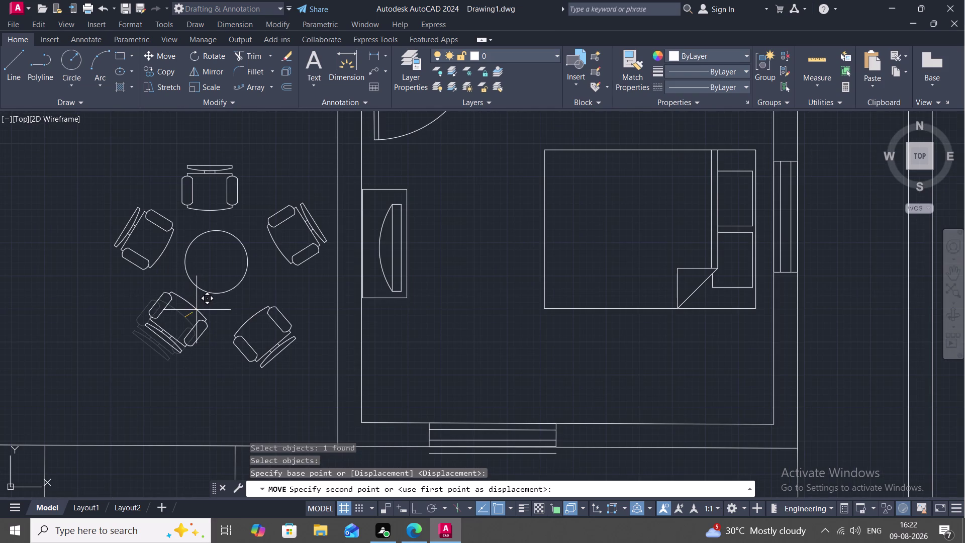
Set the lower-left chair's final spot and pull the lower-right chair closer.
click(196, 310)
key(space)
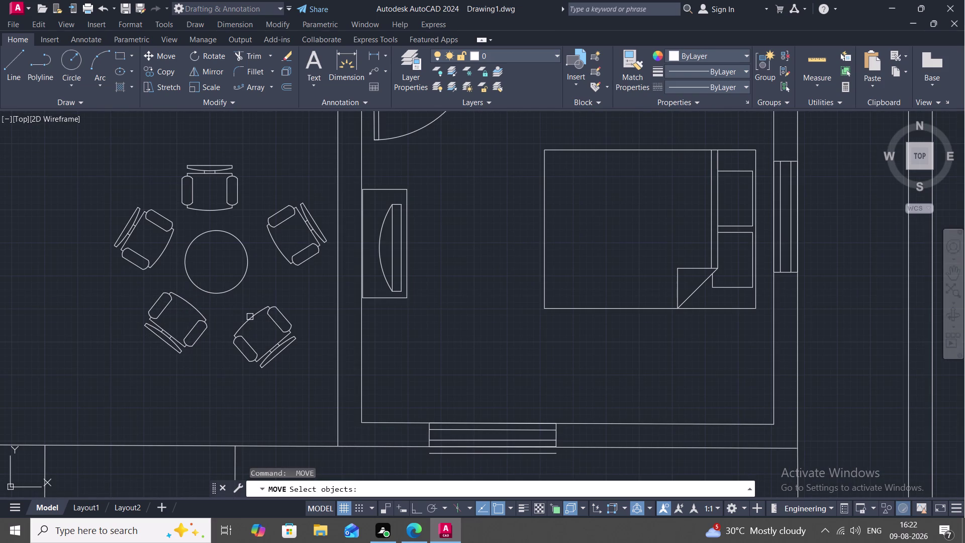
click(250, 317)
right_click(250, 317)
click(249, 317)
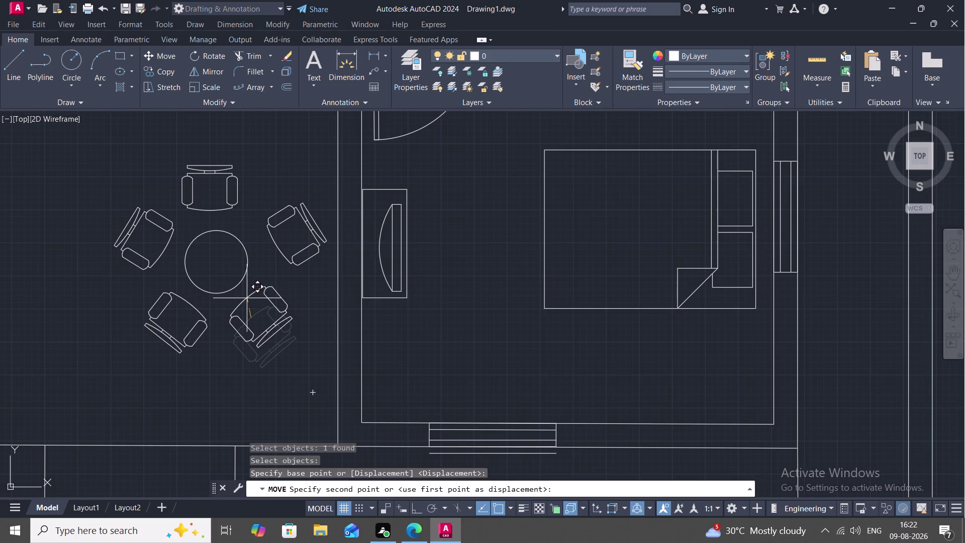
click(247, 298)
Shift the upper-right chair in toward the round table.
key(space)
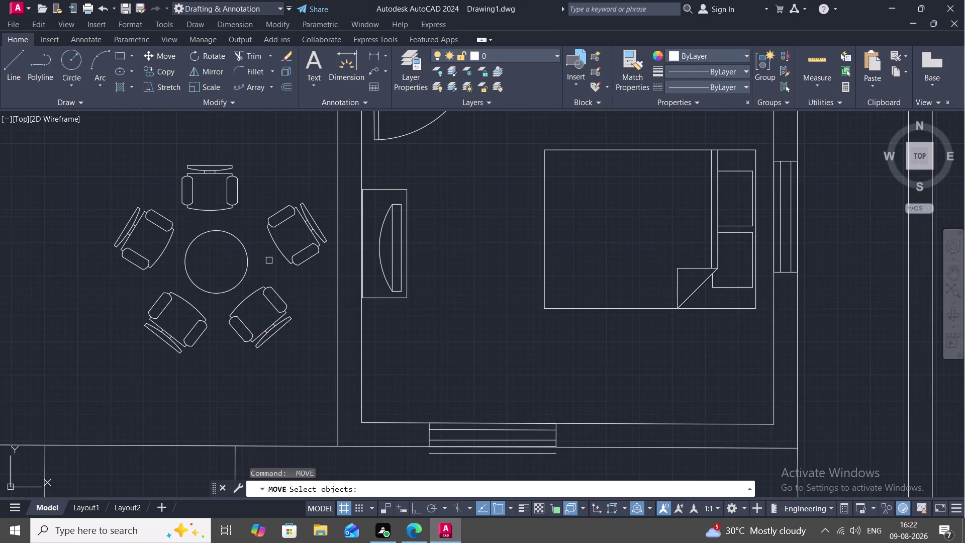
click(275, 248)
right_click(276, 248)
click(276, 247)
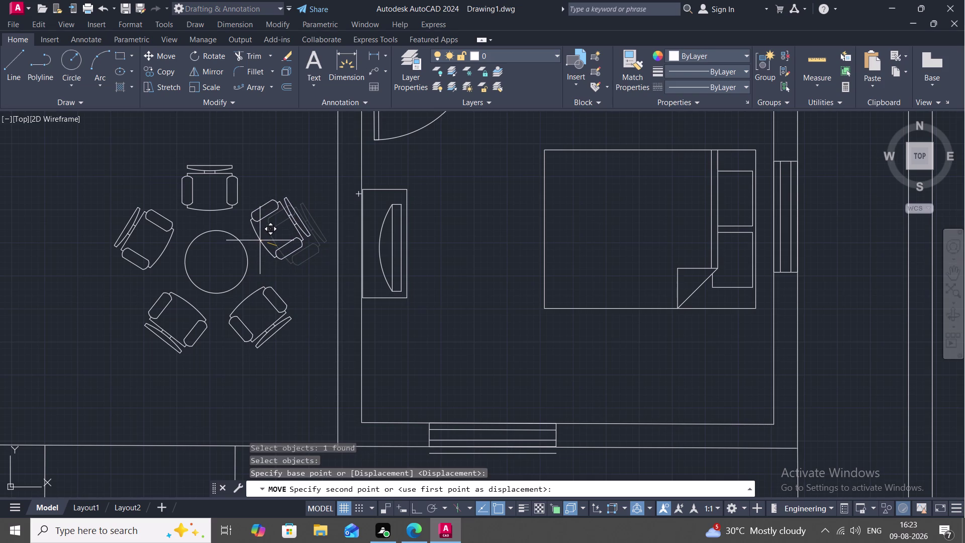
click(261, 239)
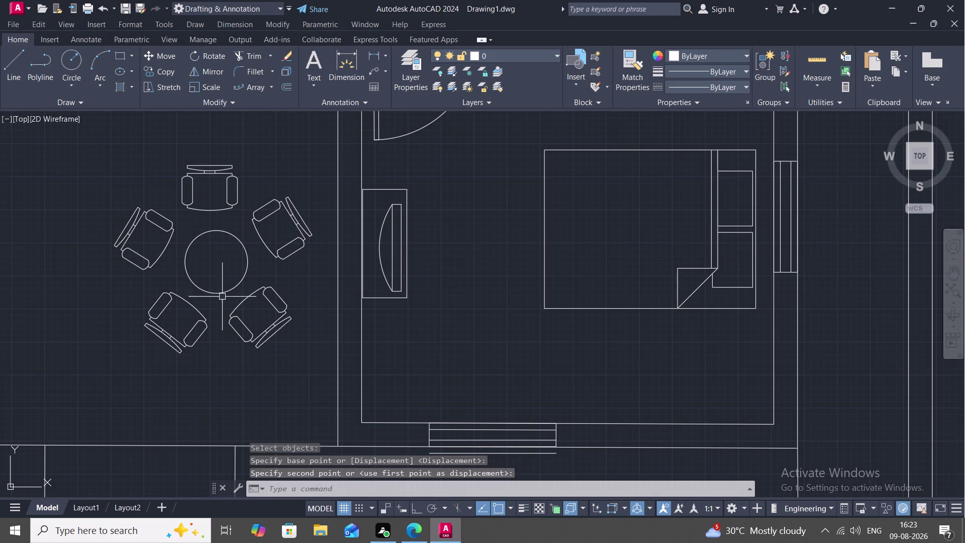
scroll(down, 3)
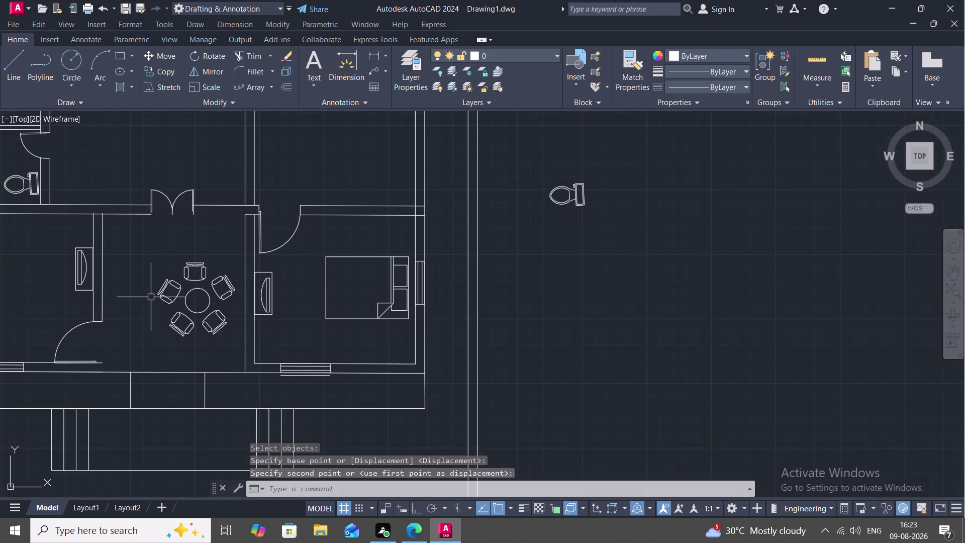
Pan to the rooms between the bedrooms and start a line with L.
middle_drag(148, 296, 144, 388)
middle_drag(300, 235, 302, 247)
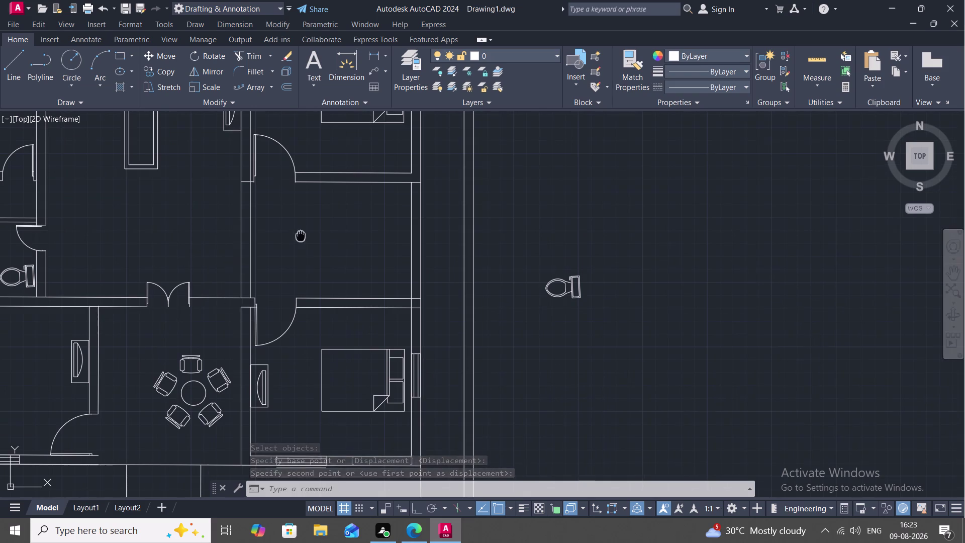
middle_drag(302, 247, 276, 319)
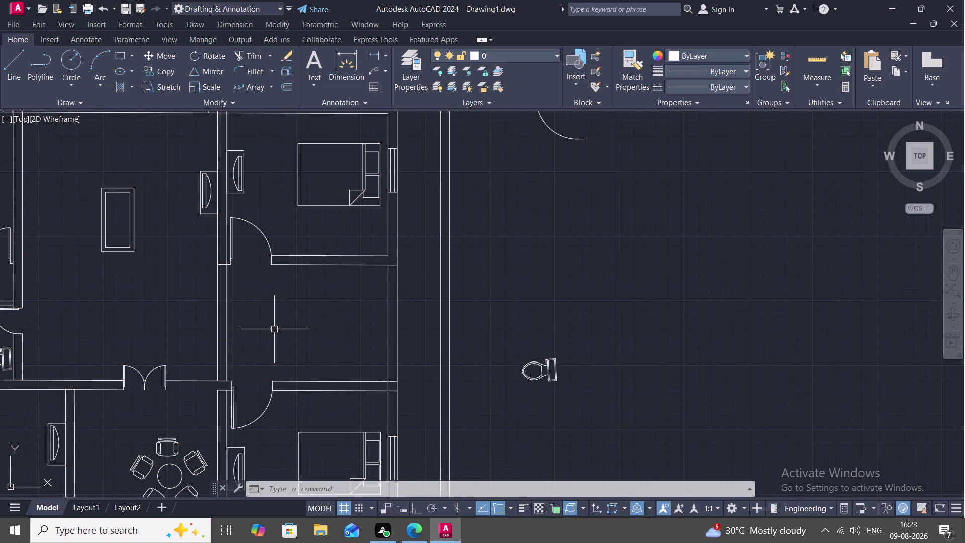
key(l)
key(space)
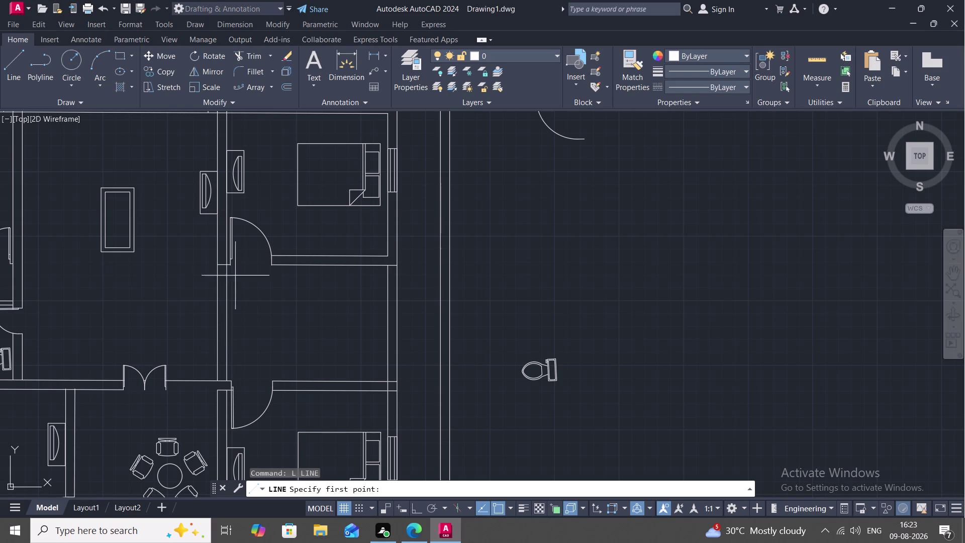
click(388, 267)
click(387, 382)
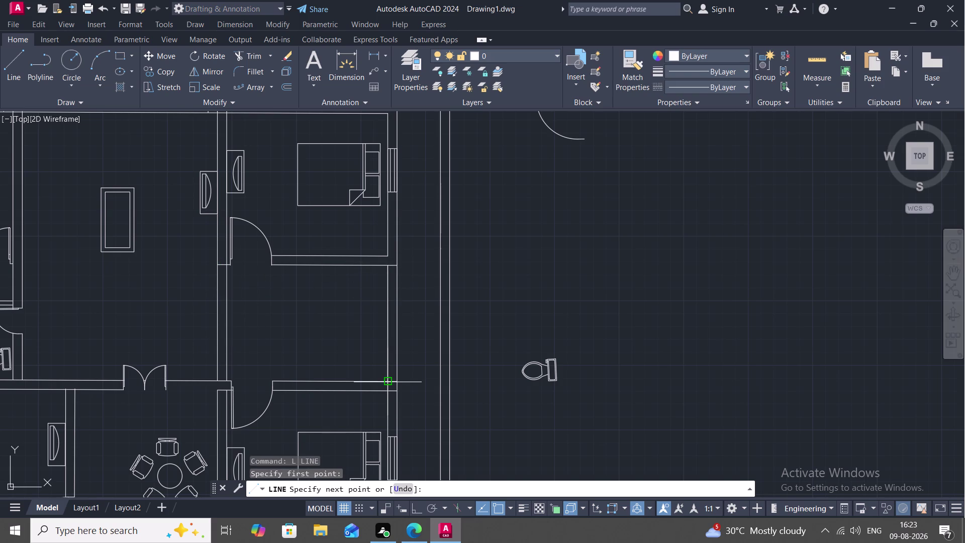
drag(387, 320, 381, 322)
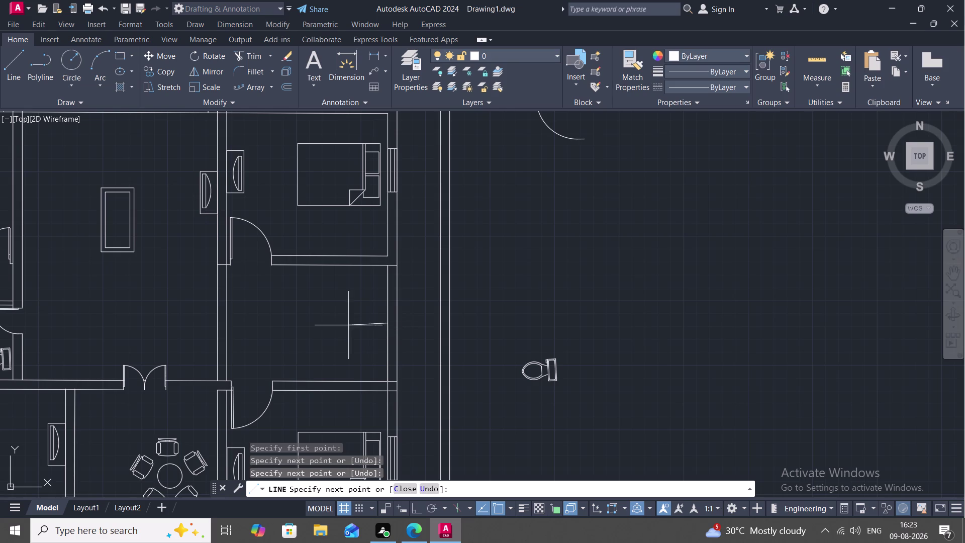
click(271, 324)
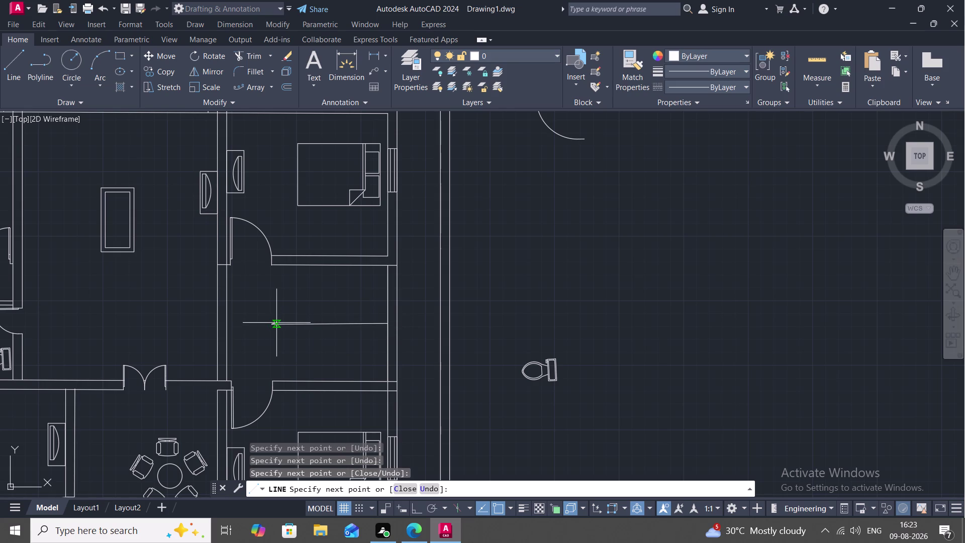
key(Escape)
text(O)
key(space)
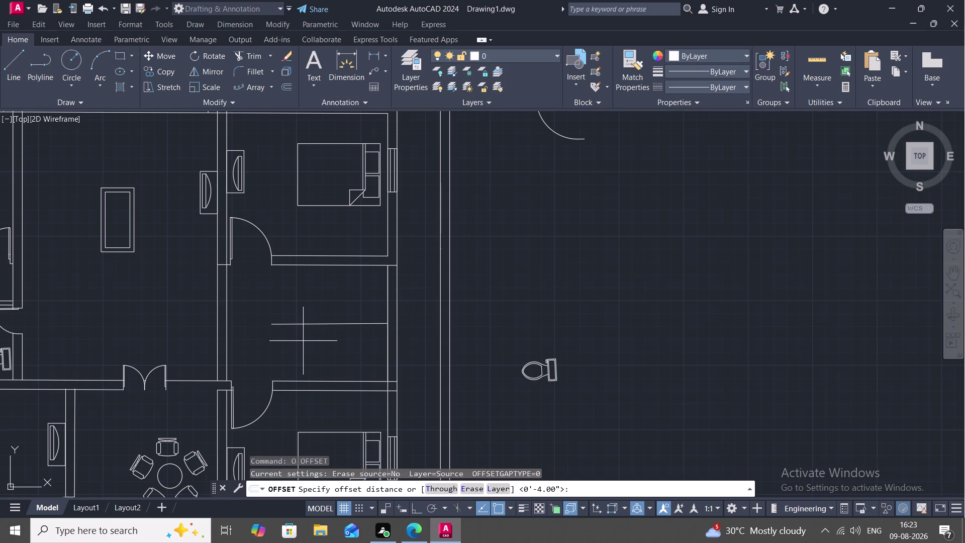
key(space)
click(317, 322)
click(314, 308)
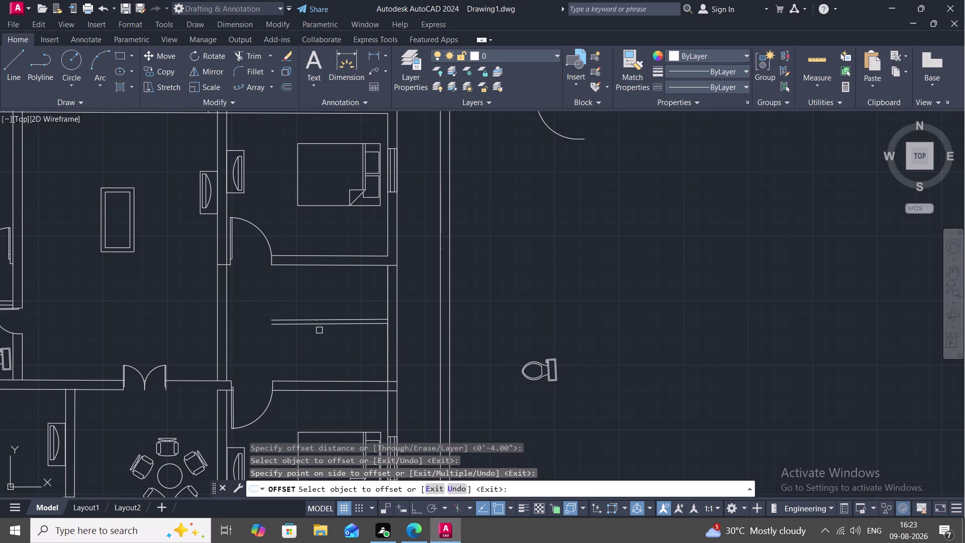
click(323, 323)
click(325, 338)
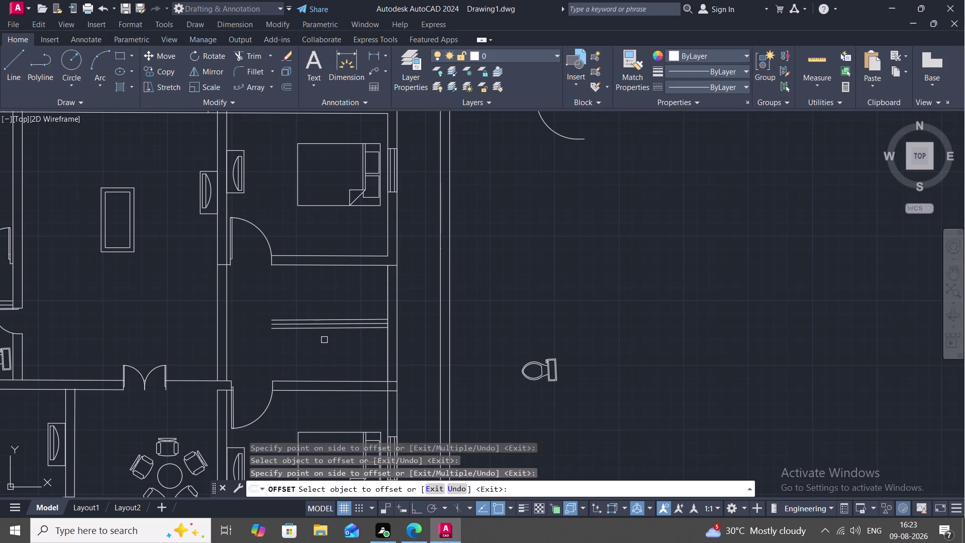
key(Escape)
text(TR)
key(space)
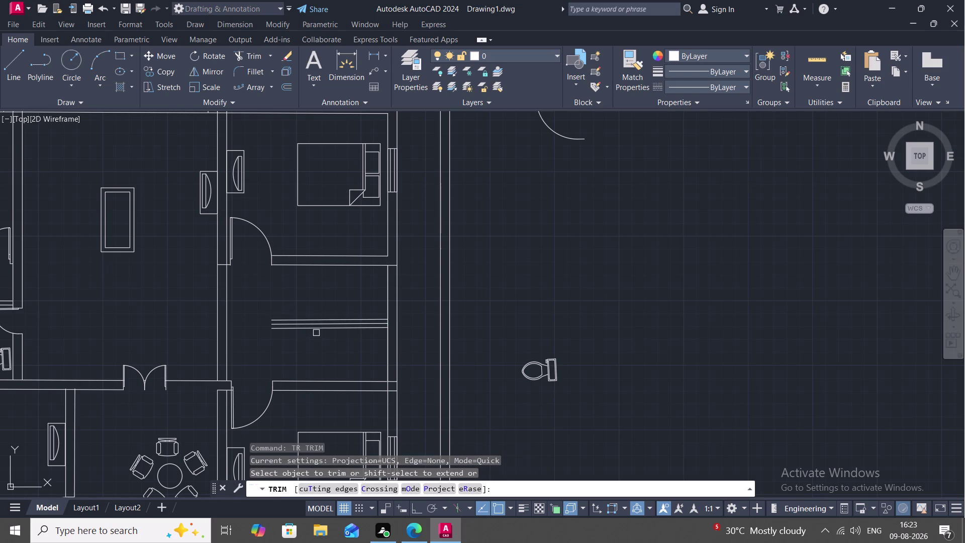
scroll(up, 3)
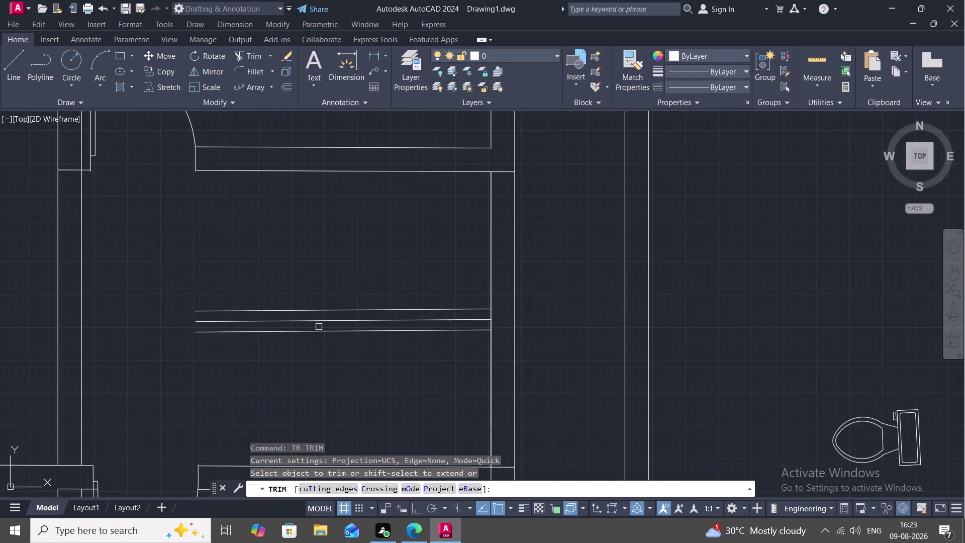
click(318, 320)
key(Escape)
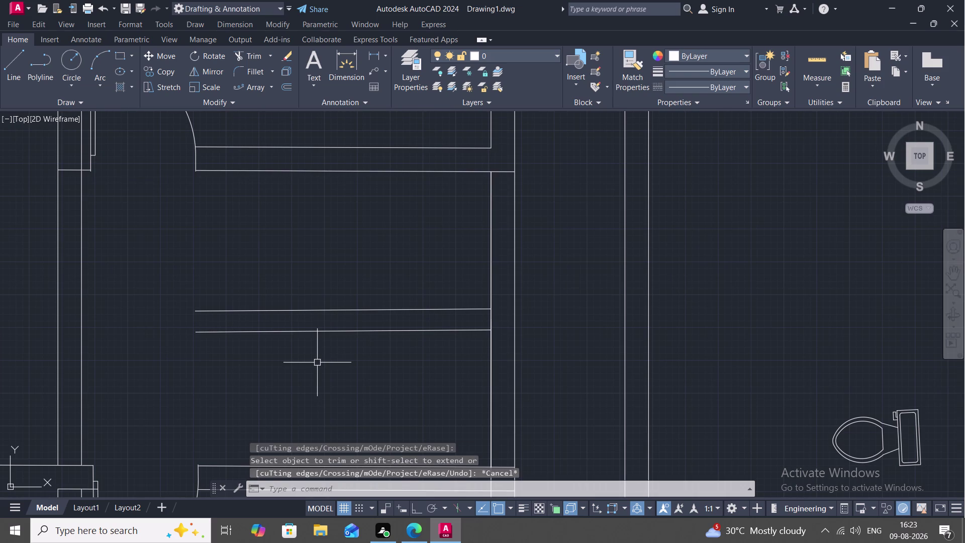
key(r)
text(X)
key(space)
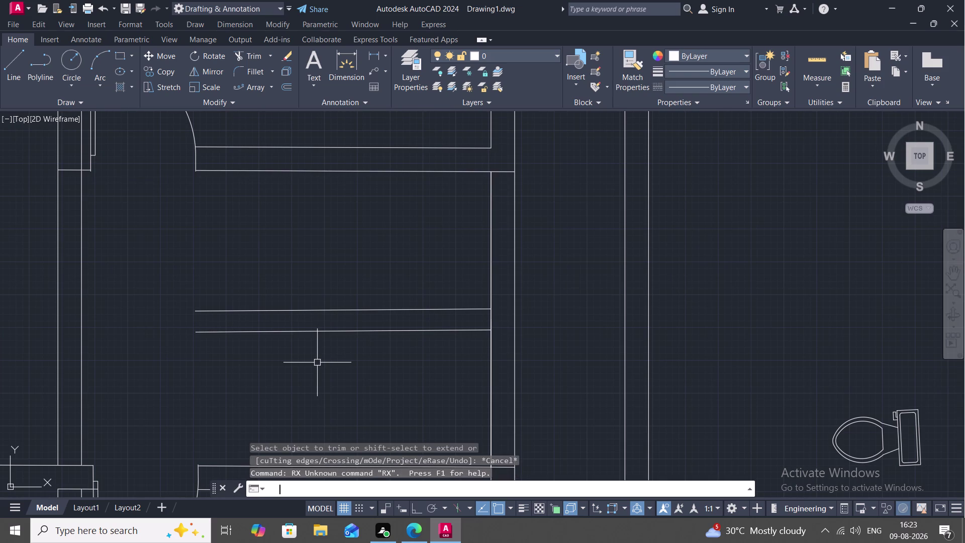
key(Escape)
text(L)
key(space)
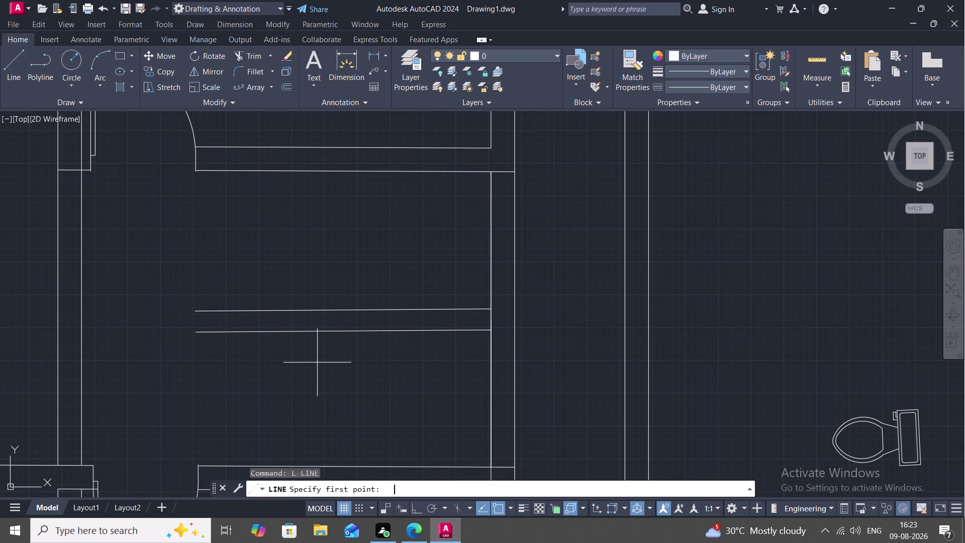
click(199, 329)
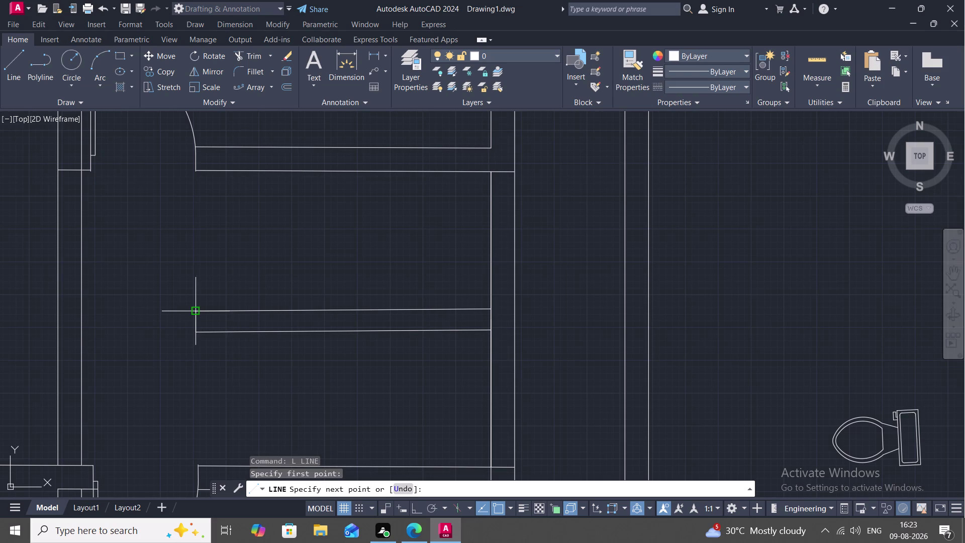
click(196, 314)
key(Escape)
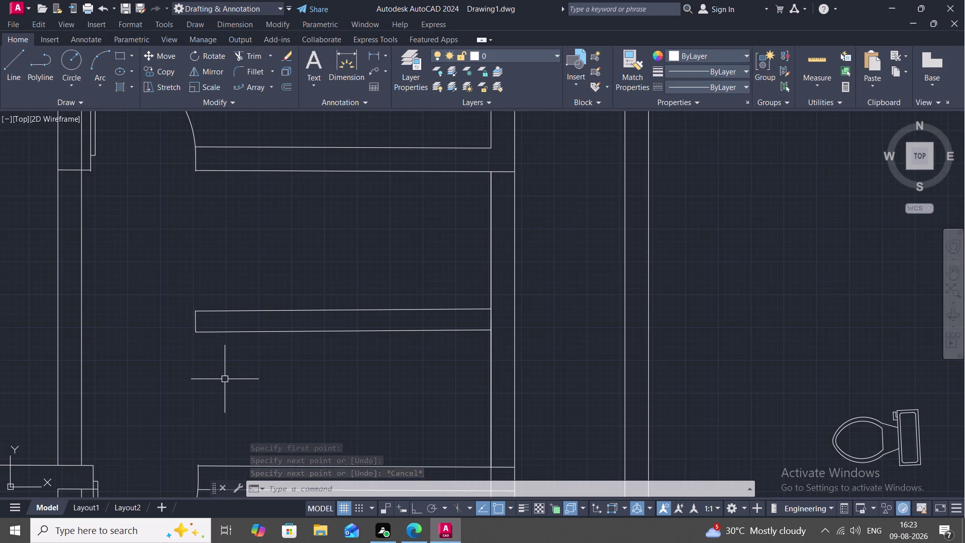
click(256, 331)
click(262, 310)
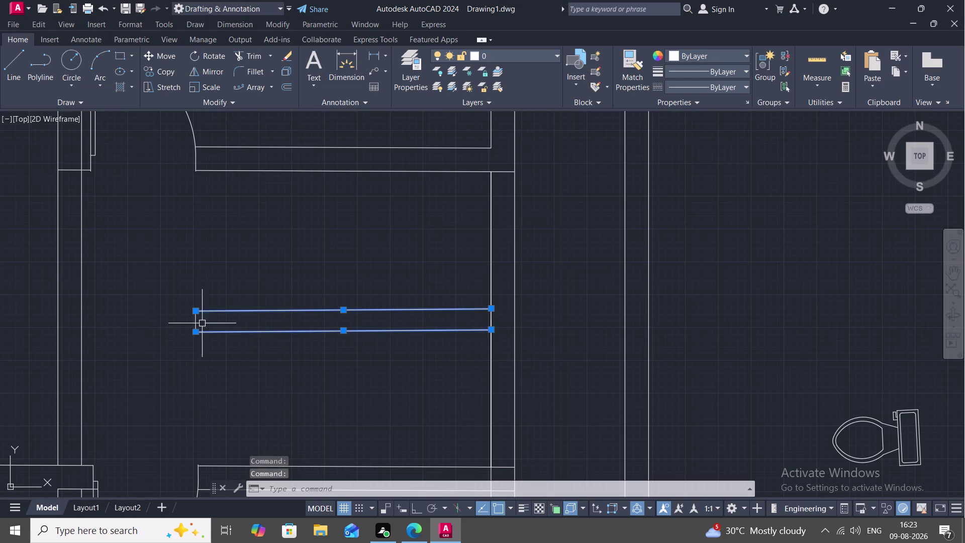
click(192, 319)
key(Delete)
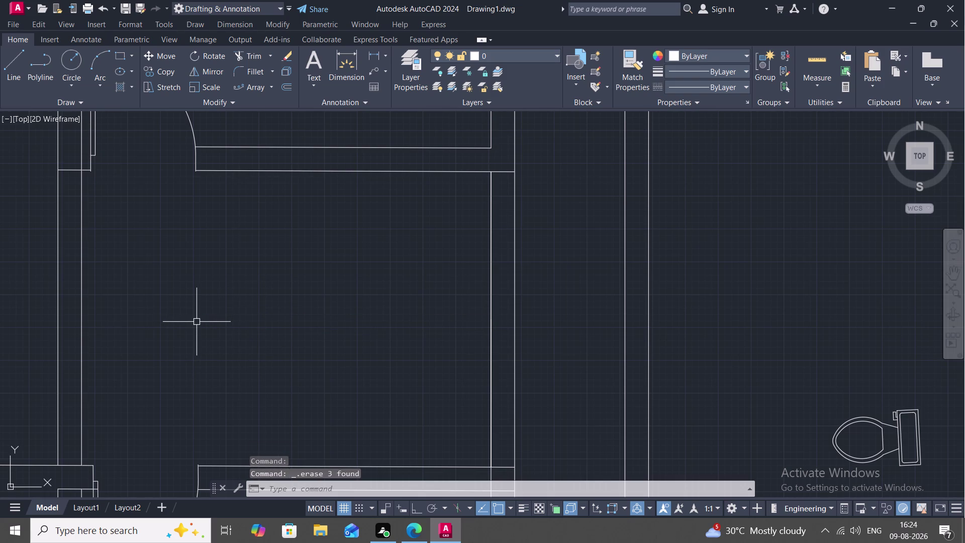
text(O 4)
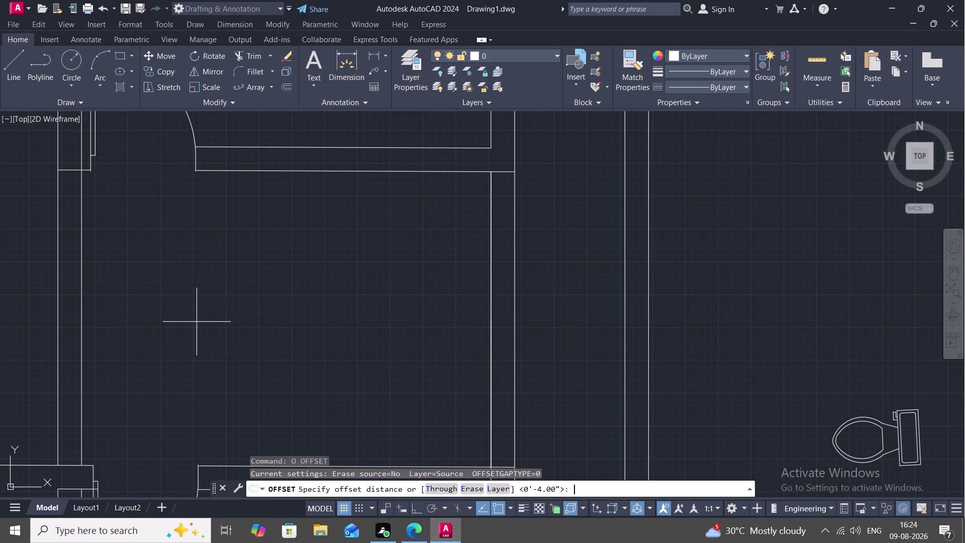
Offset the top wall 4' downward and the bottom wall 4' upward.
text(')
key(space)
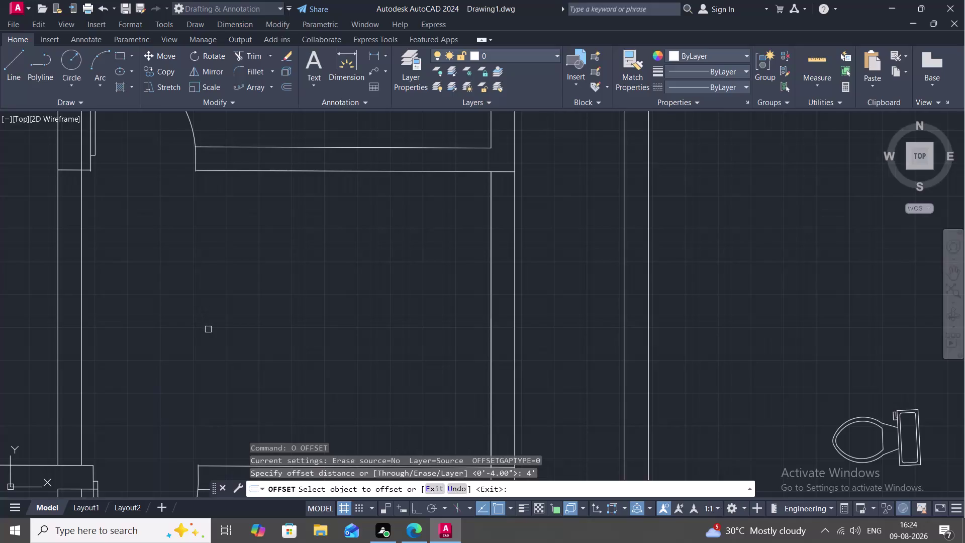
key(space)
key(space)
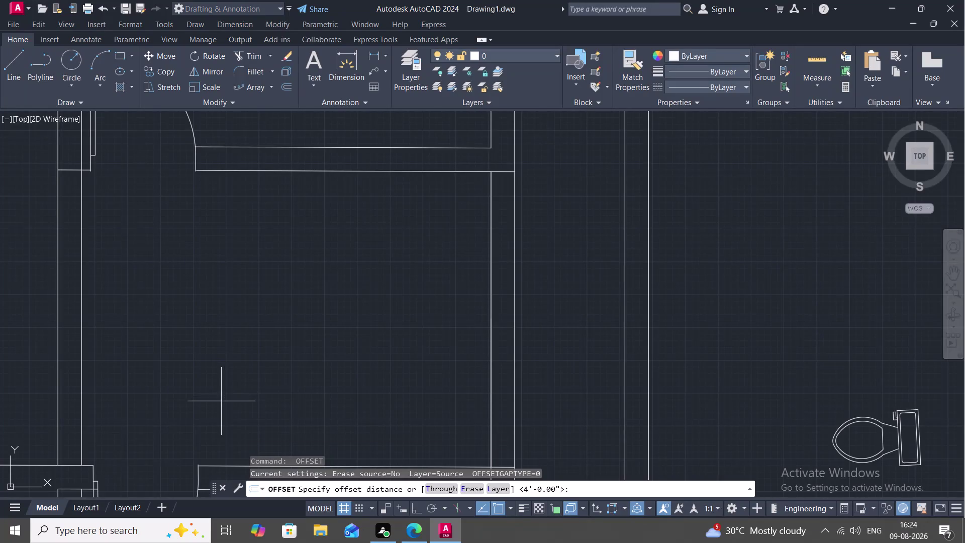
key(4)
text(')
key(space)
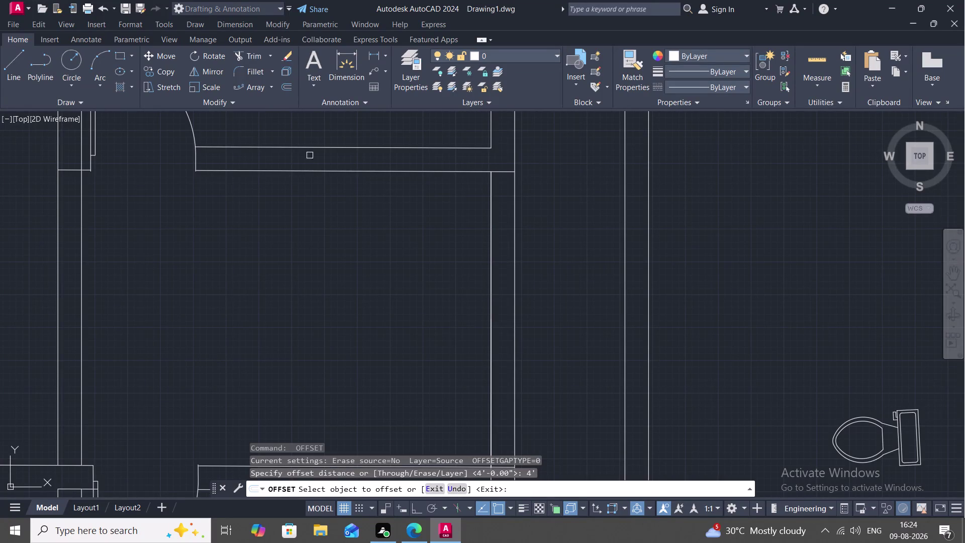
click(314, 170)
click(313, 265)
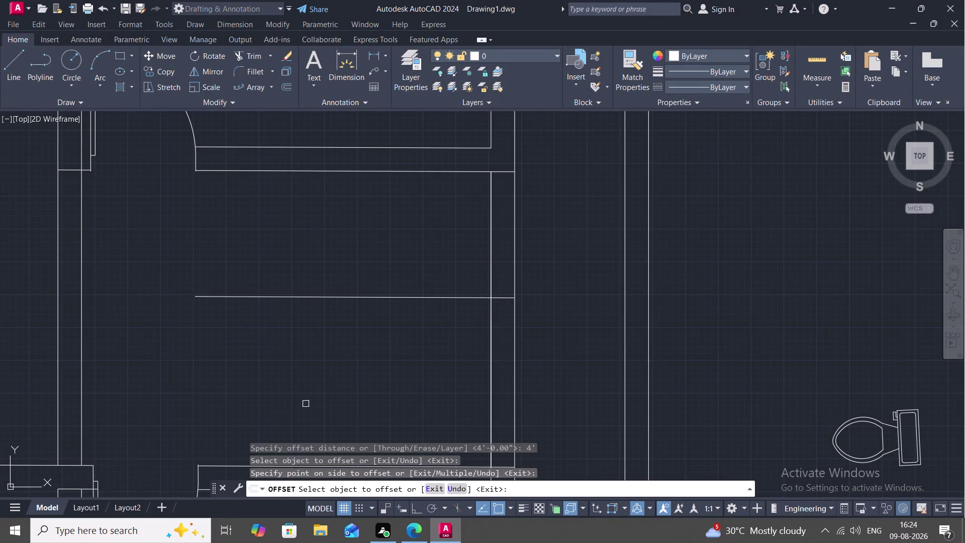
middle_drag(306, 405, 297, 320)
click(314, 380)
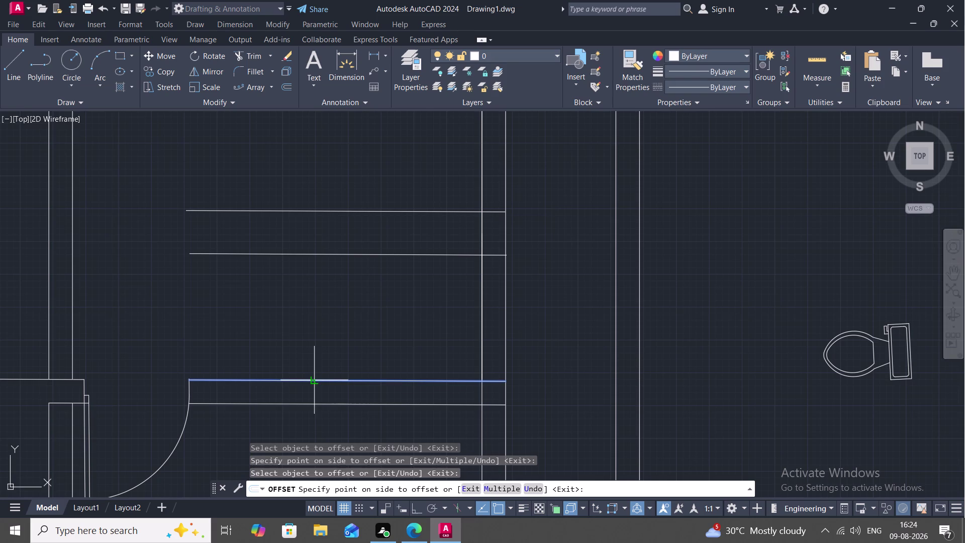
click(304, 322)
Briefly run TRIM, cancel it, and restart OFFSET.
scroll(down, 3)
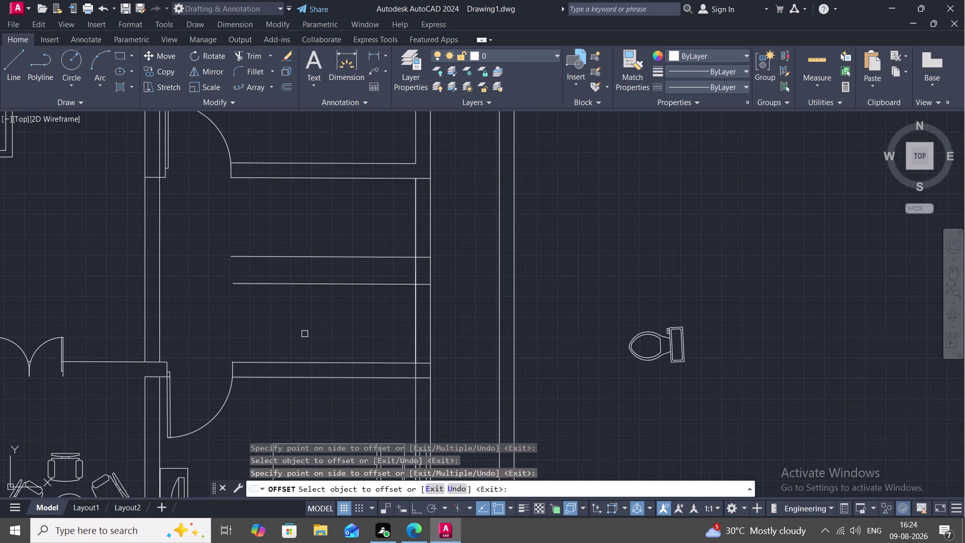
text(TR)
key(space)
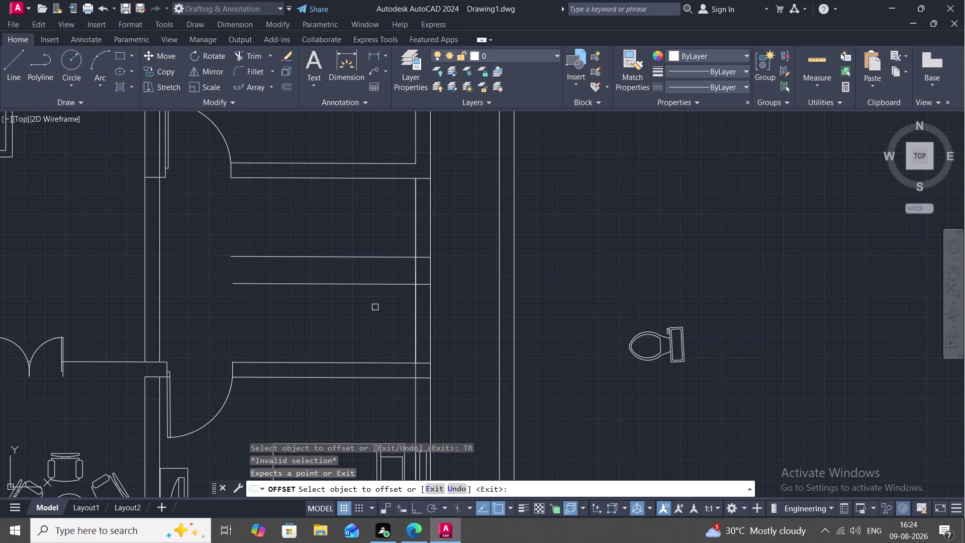
scroll(up, 3)
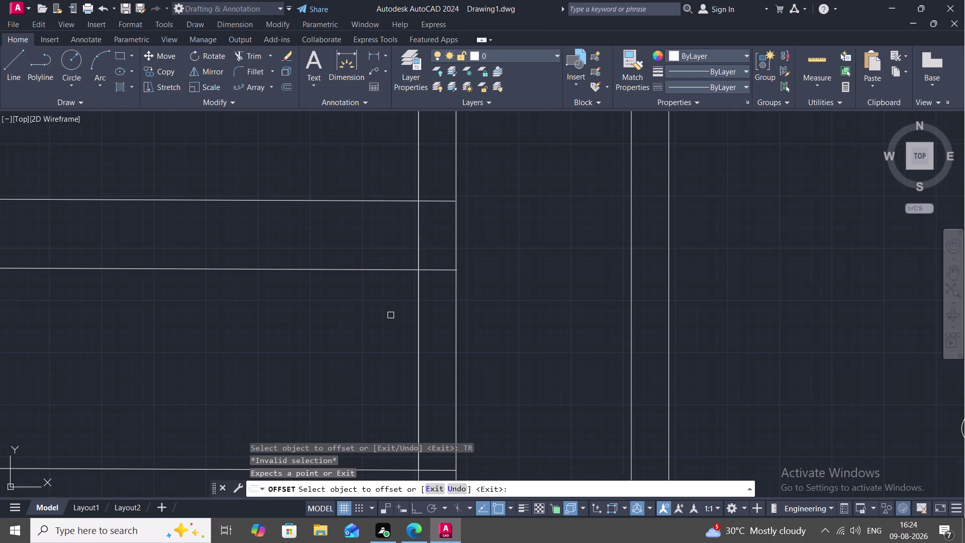
key(Escape)
scroll(down, 3)
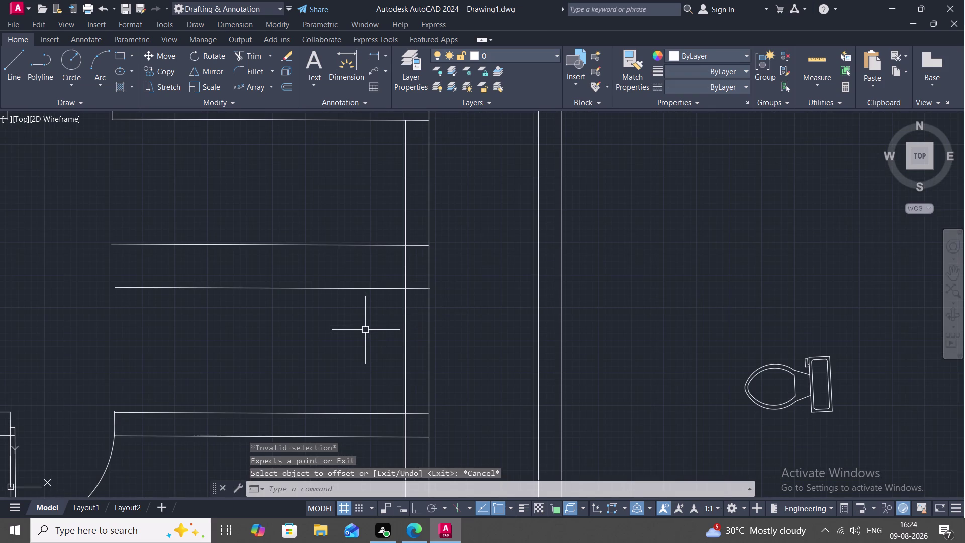
text(O)
key(space)
Offset two lines 3" to the left.
key(3)
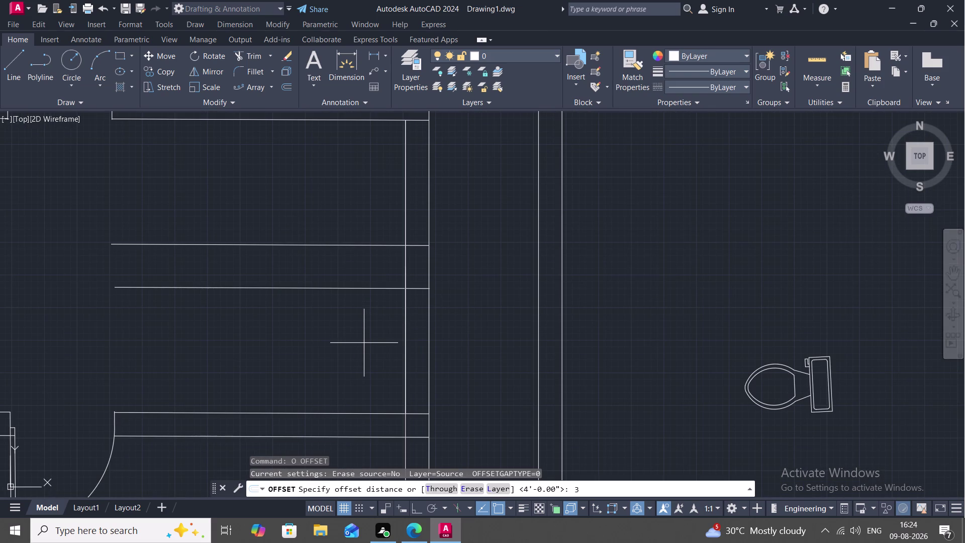
key(apostrophe)
key(space)
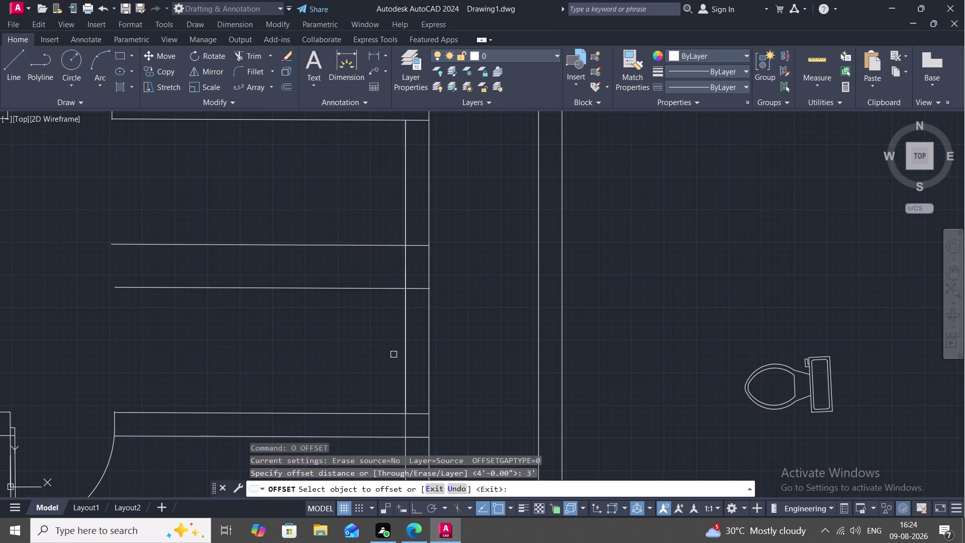
click(405, 361)
click(366, 358)
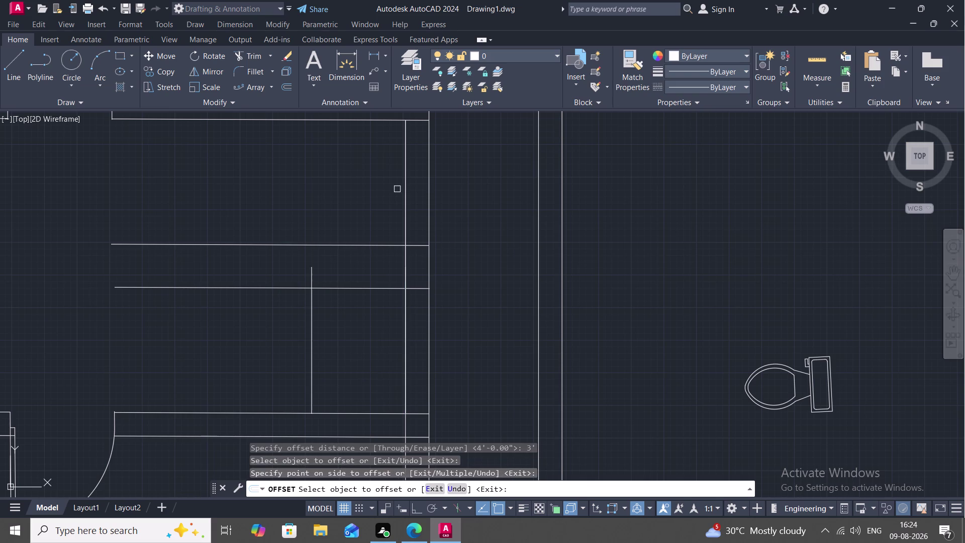
click(403, 190)
click(385, 199)
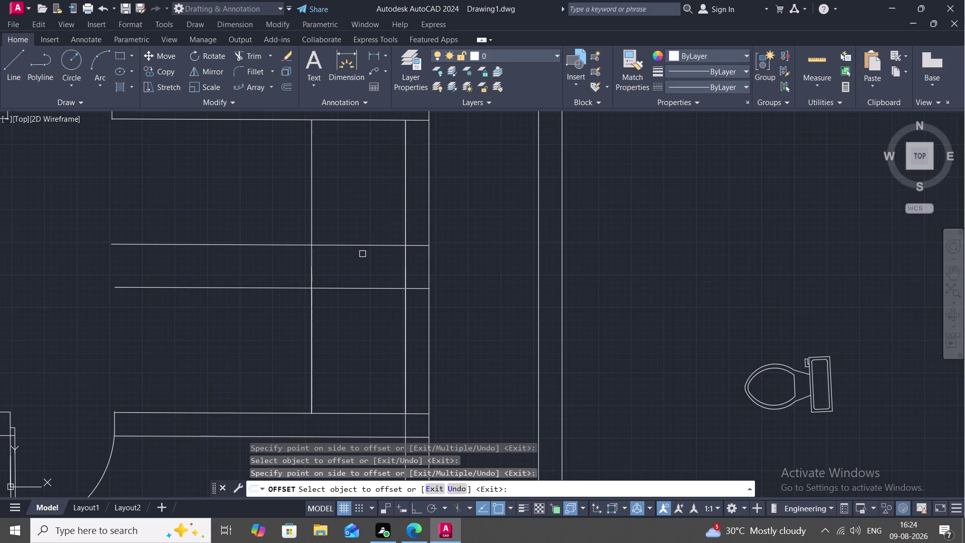
Restart Offset with a 9-inch distance.
text(O)
key(space)
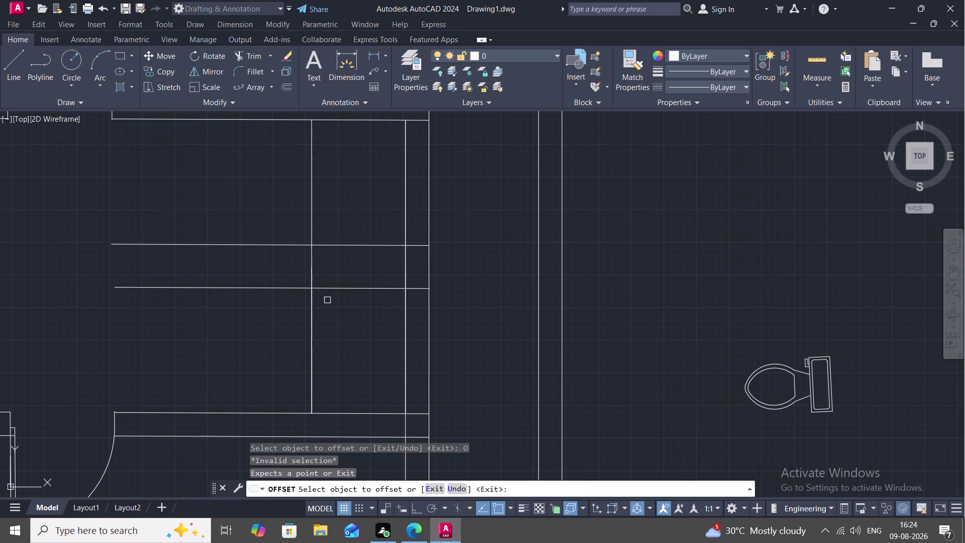
click(311, 319)
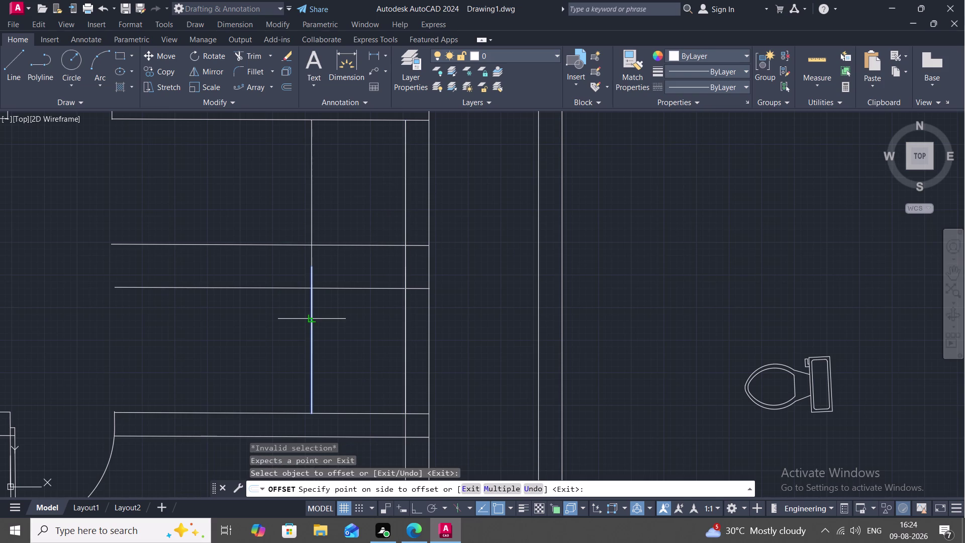
key(Escape)
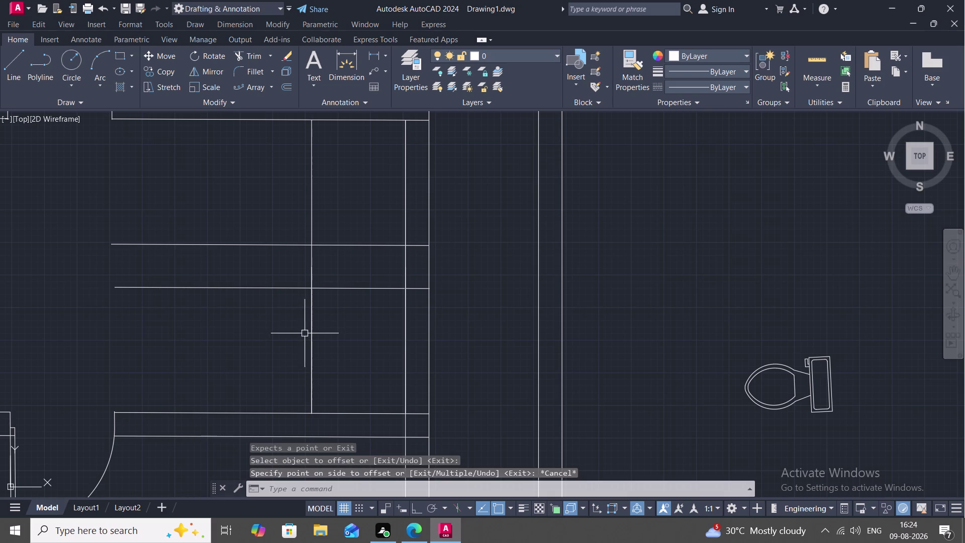
key(9)
text(")
key(space)
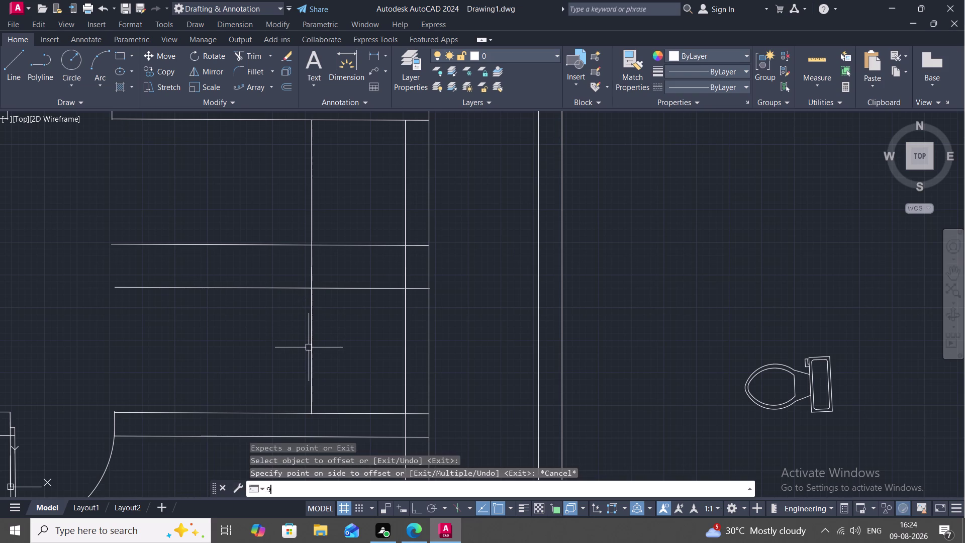
text(O)
key(space)
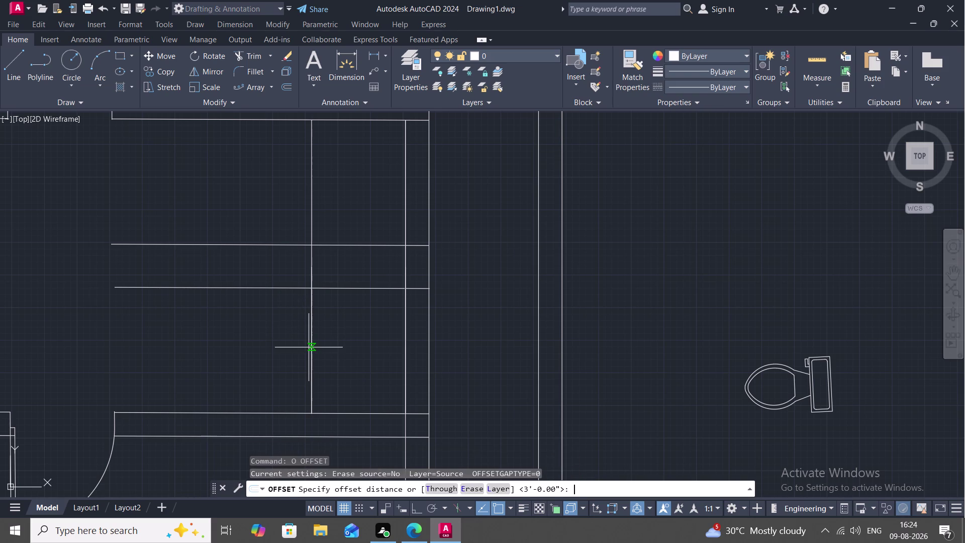
key(9)
key(shift+colon)
key(BackSpace)
key(apostrophe)
key(BackSpace)
text(")
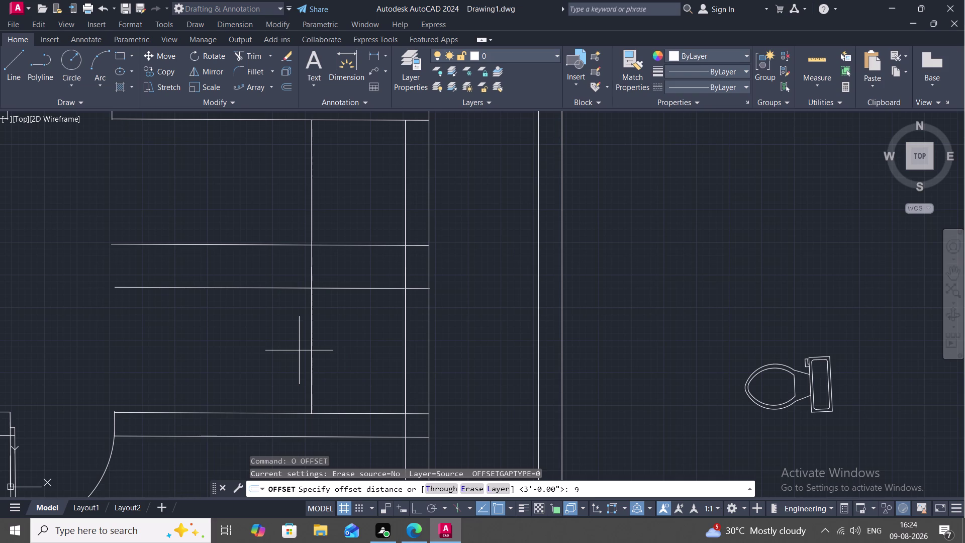
key(space)
Offset a leftward row of vertical tread lines, each 9" apart, across the stair.
click(308, 344)
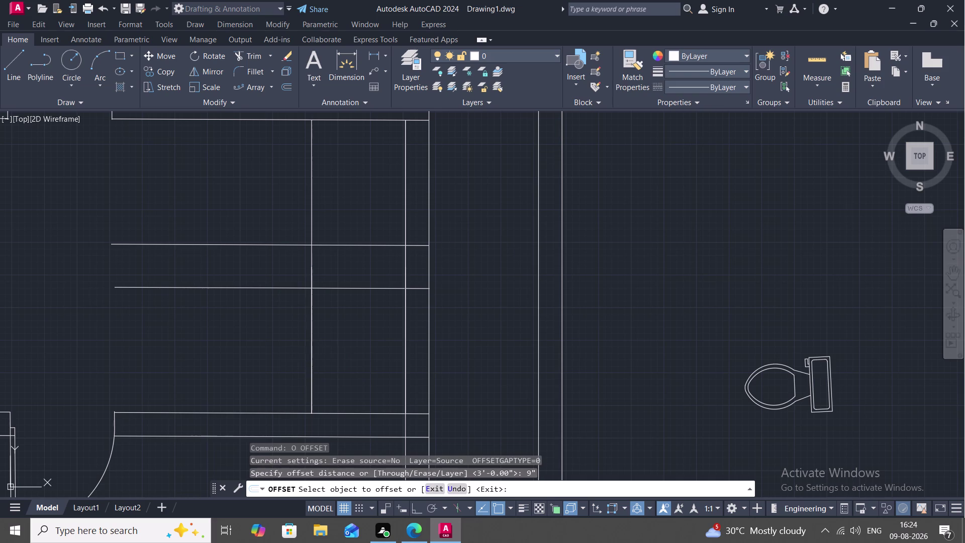
click(291, 343)
click(309, 175)
click(282, 184)
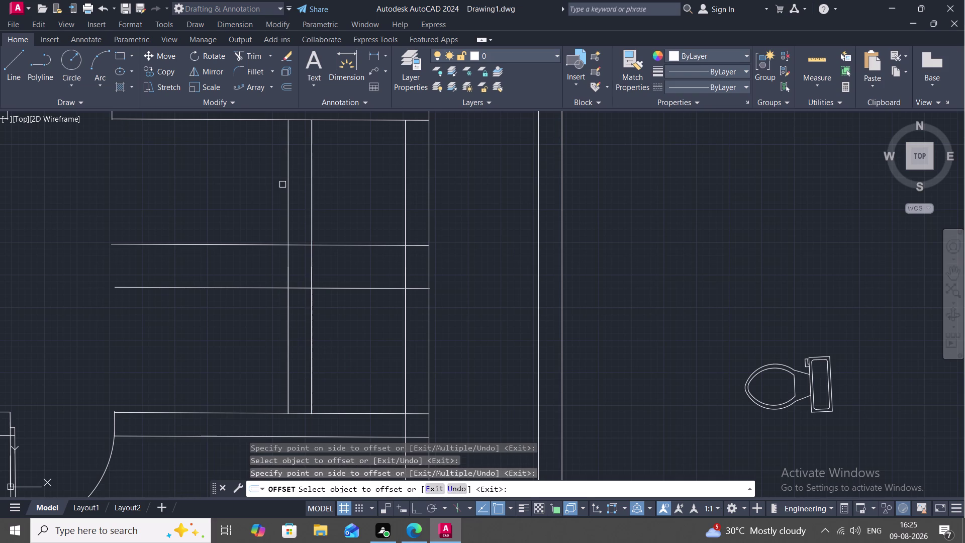
click(288, 188)
click(269, 191)
click(261, 189)
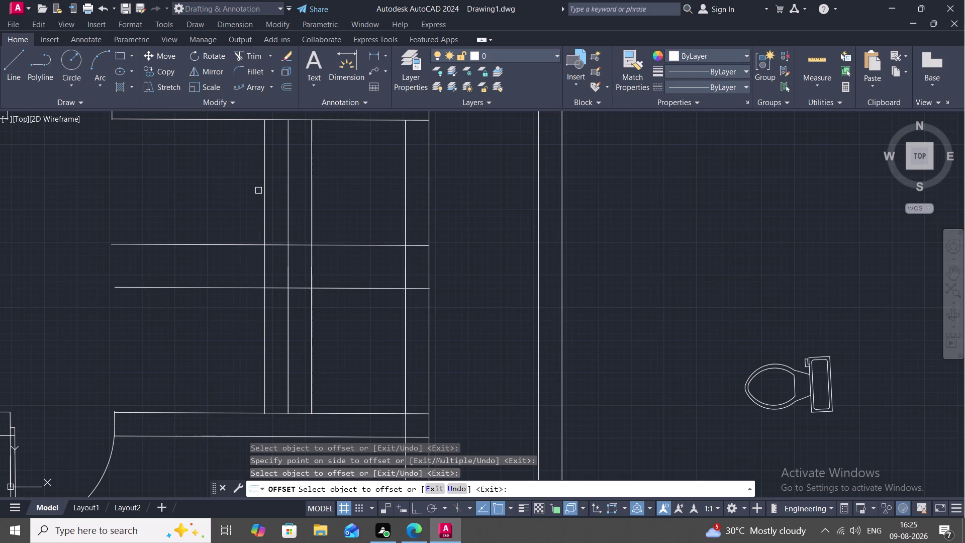
click(262, 193)
click(248, 194)
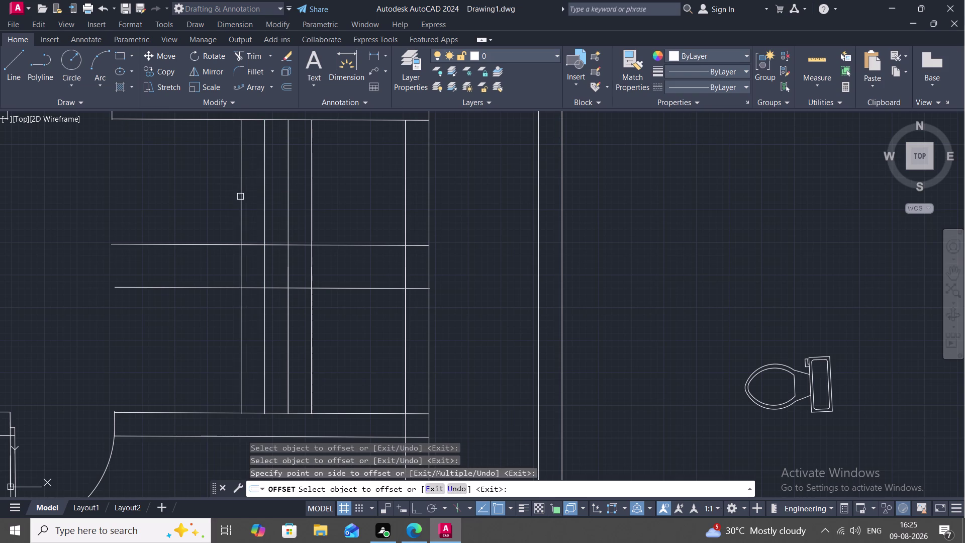
click(239, 196)
click(222, 197)
scroll(down, 3)
middle_drag(222, 197, 251, 213)
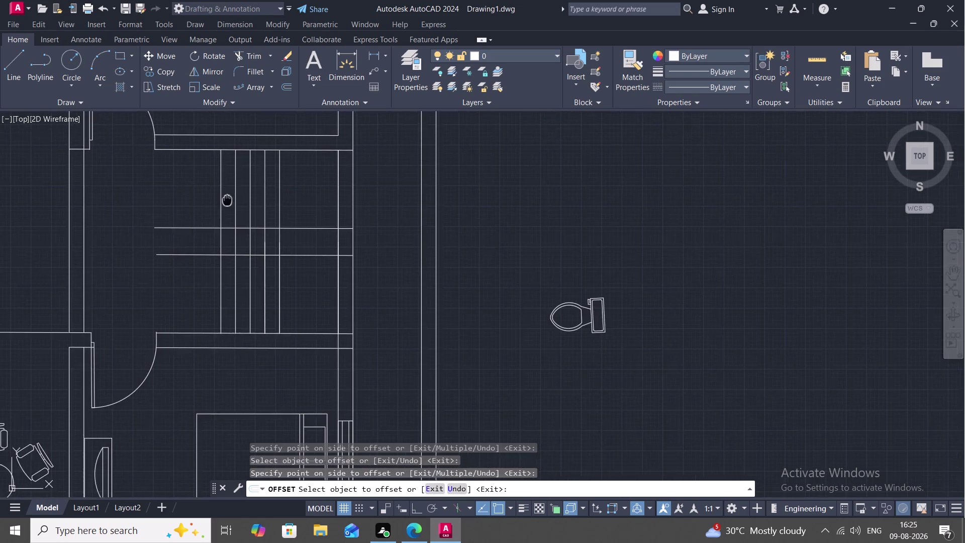
middle_drag(252, 213, 289, 234)
click(285, 231)
click(244, 231)
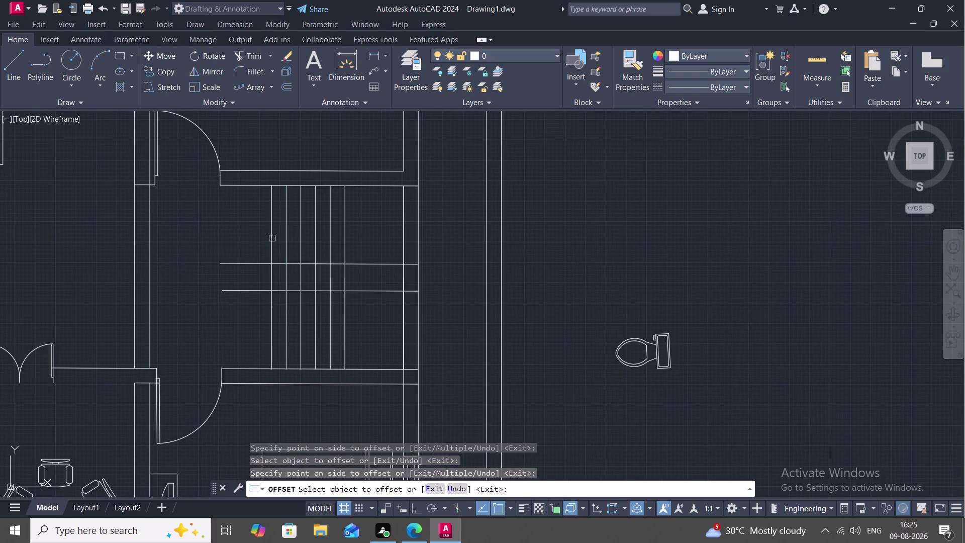
click(272, 239)
click(229, 236)
click(257, 240)
click(234, 235)
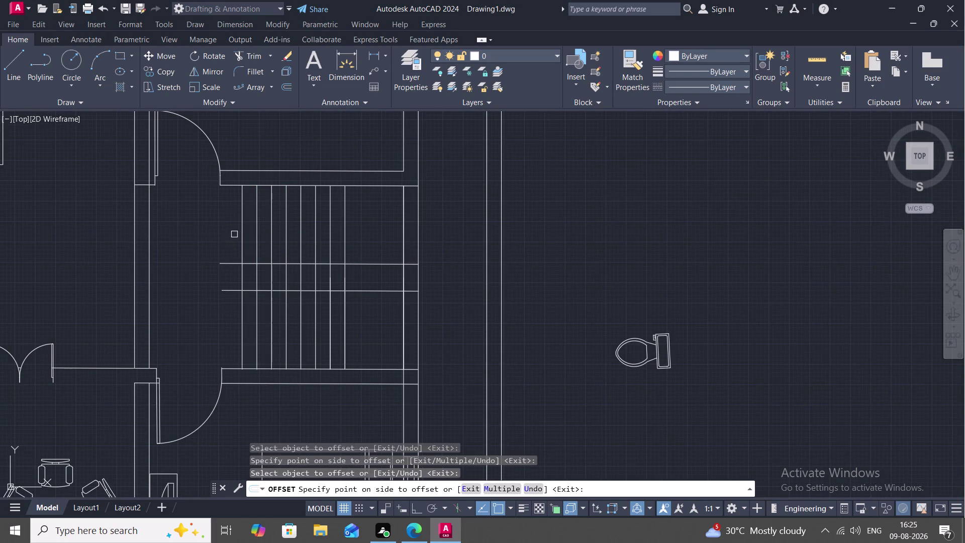
click(241, 234)
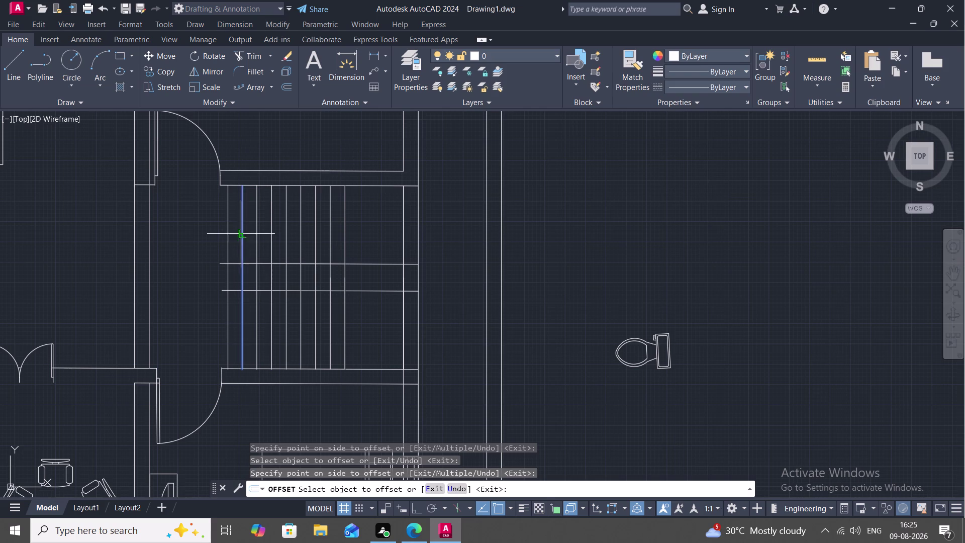
click(227, 233)
click(230, 231)
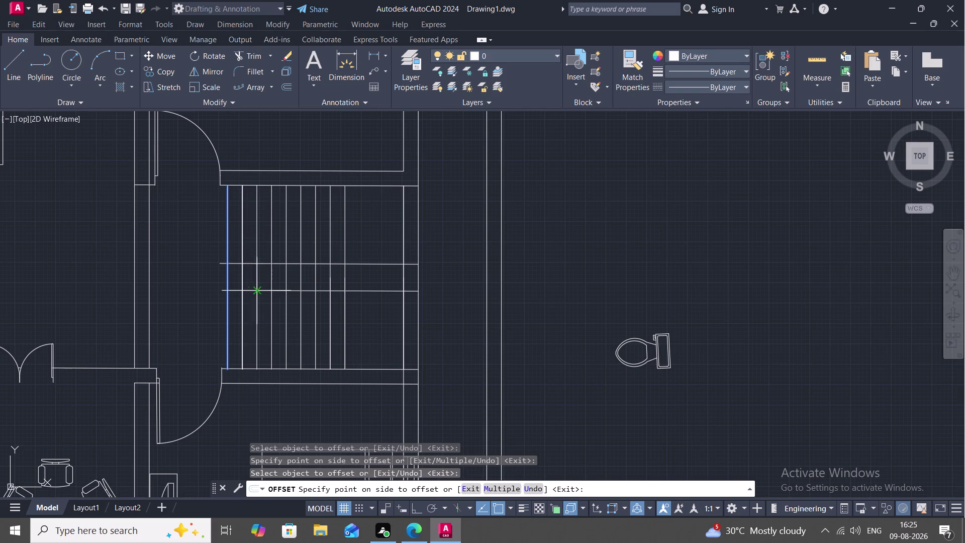
key(Escape)
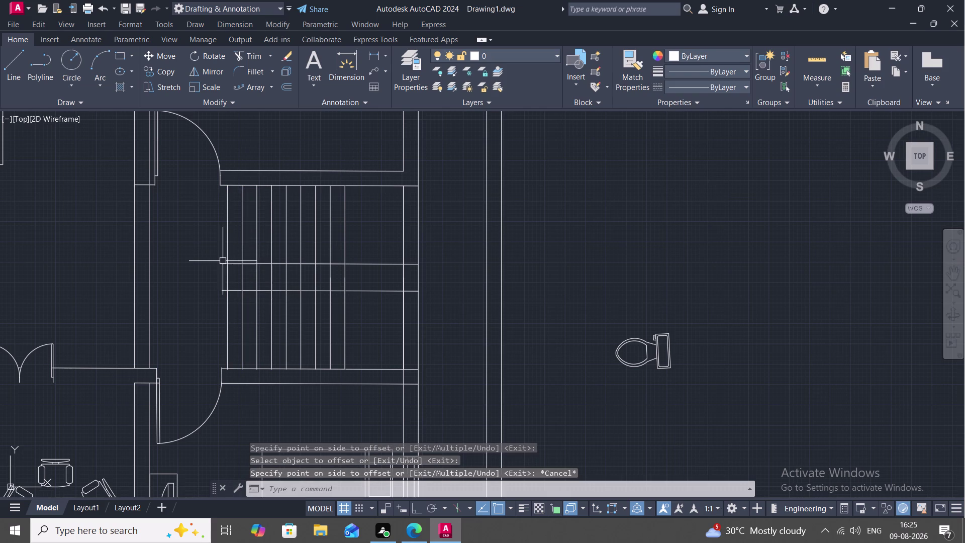
Trim away the vertical tread lines with four fence drags across the stair.
key(t)
text(R)
key(space)
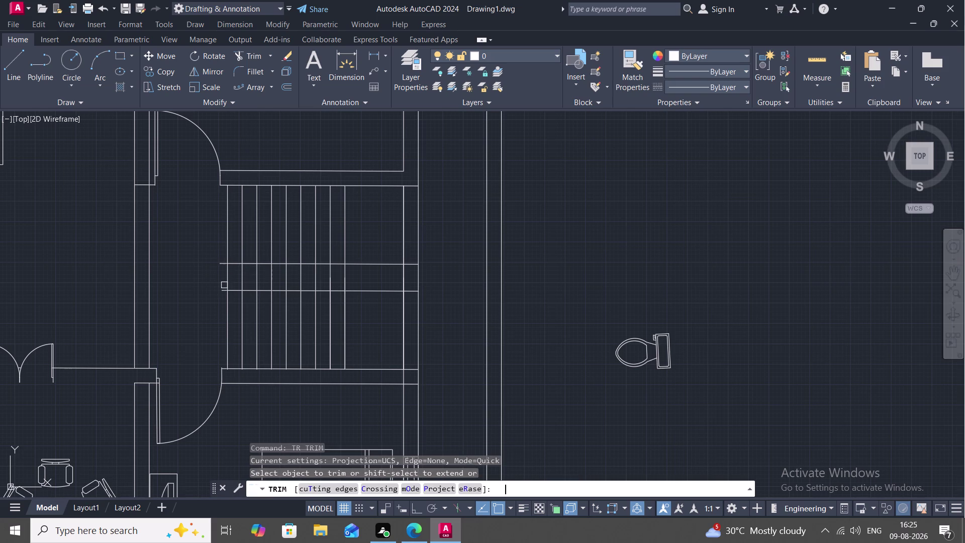
drag(199, 243, 384, 245)
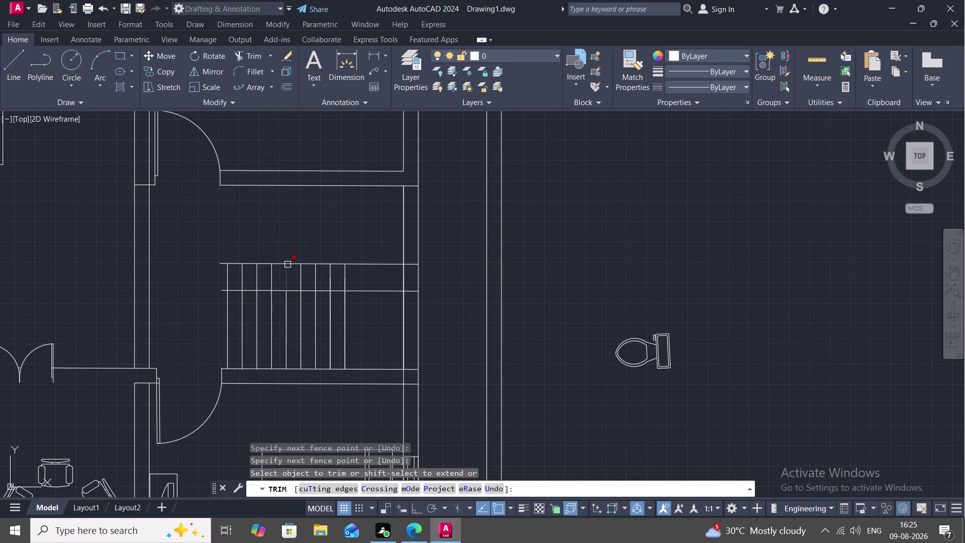
drag(203, 277, 302, 281)
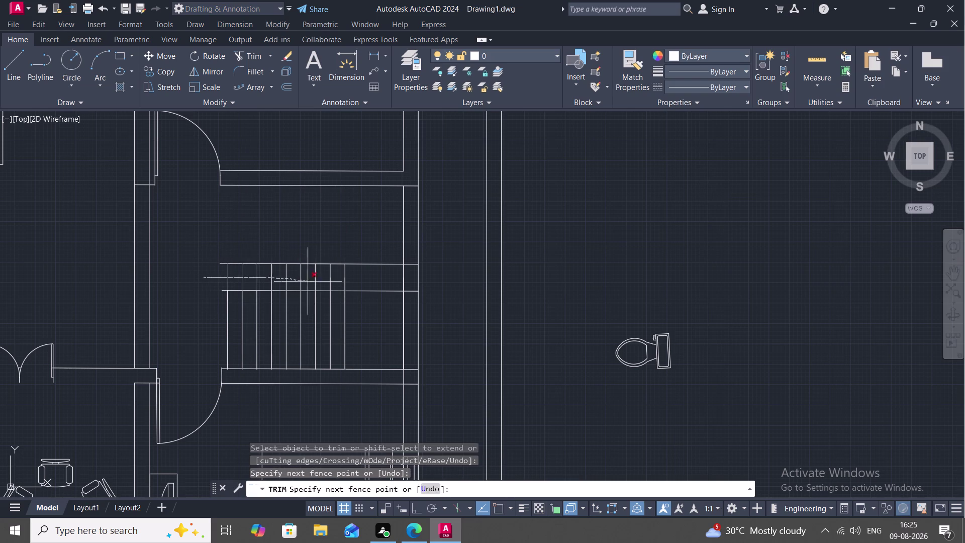
drag(302, 281, 359, 282)
drag(204, 330, 359, 338)
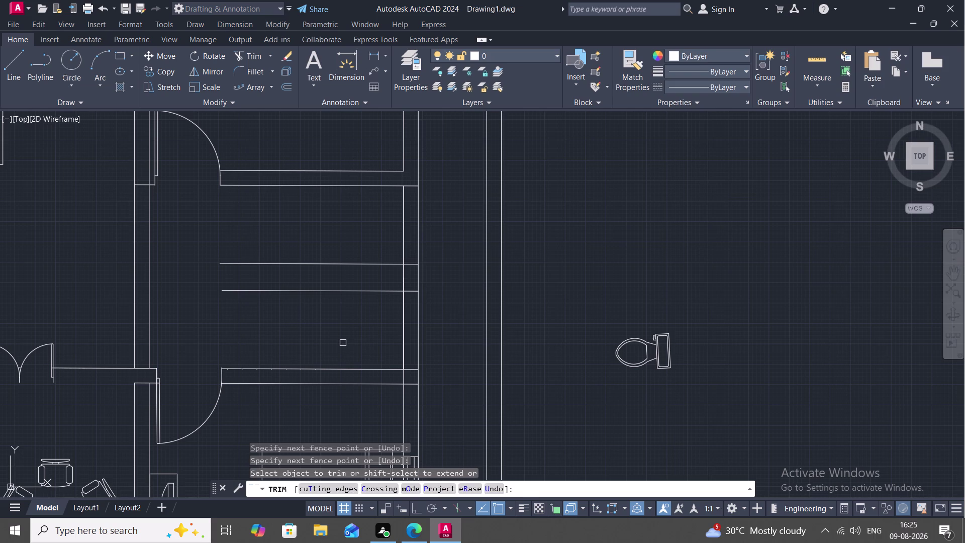
Open and cancel the trim mode options, then exit Trim.
key(o)
key(space)
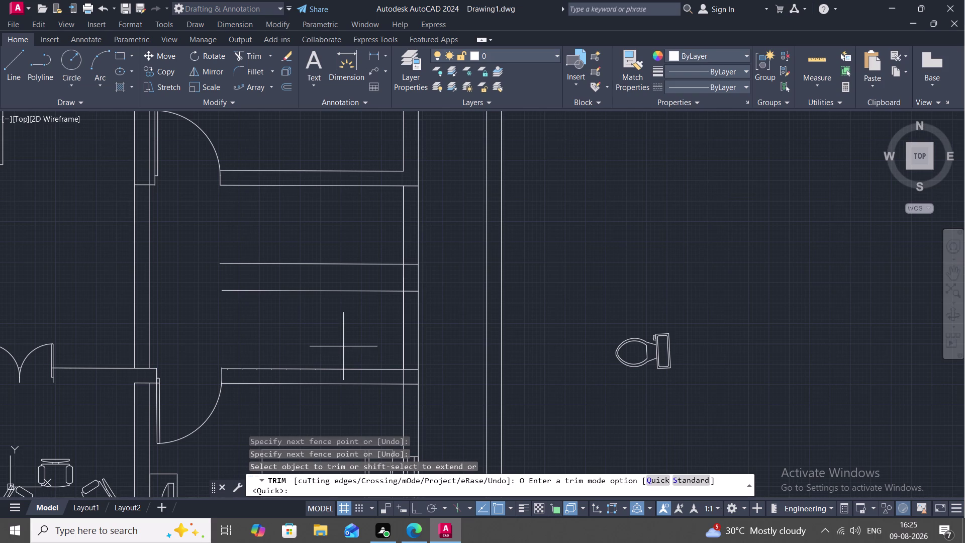
key(Escape)
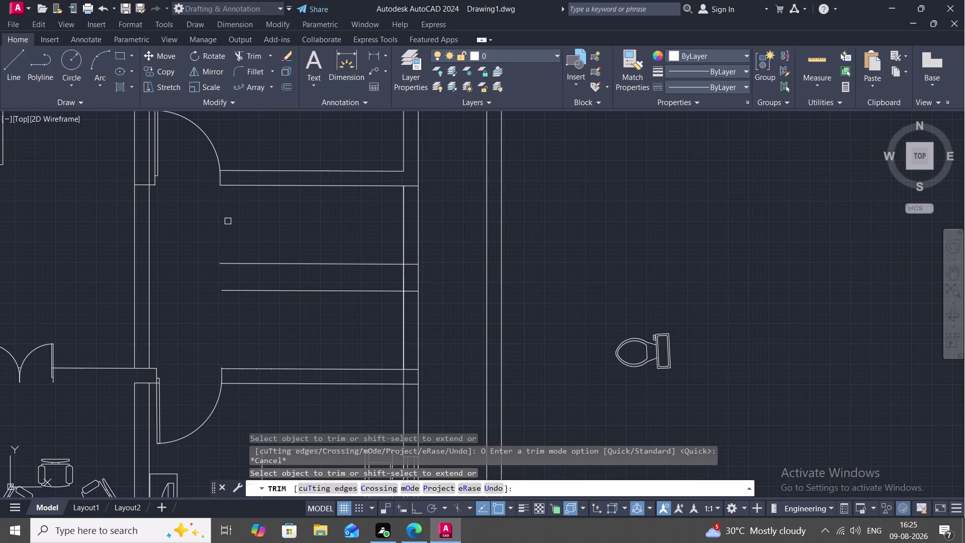
text(L)
key(space)
key(Escape)
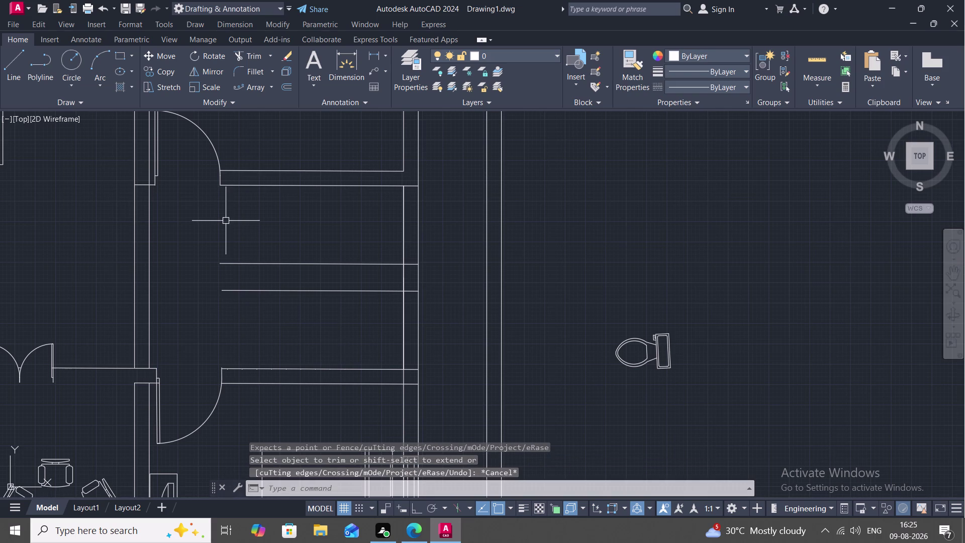
Draw a vertical line along the stair's left side, from its upper-left corner to its bottom edge.
text(L)
key(space)
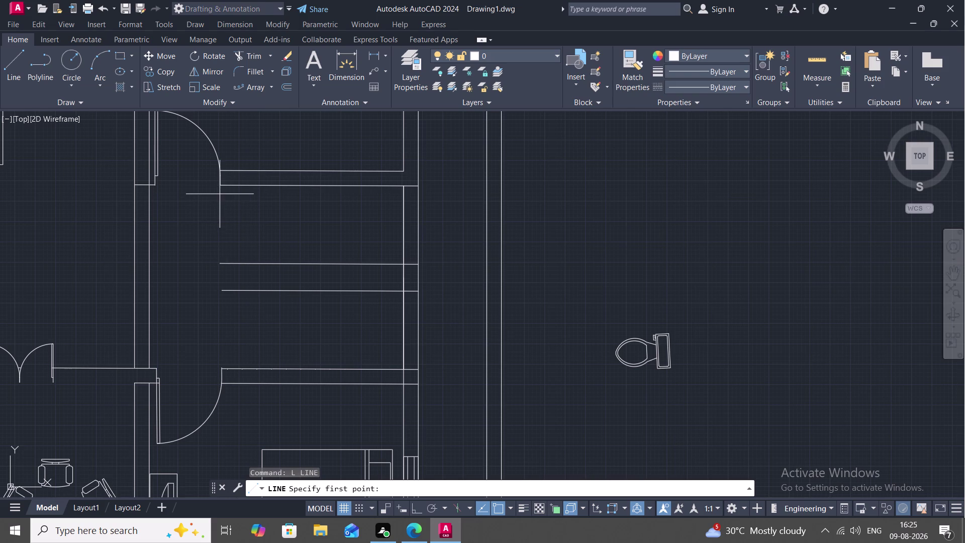
click(220, 187)
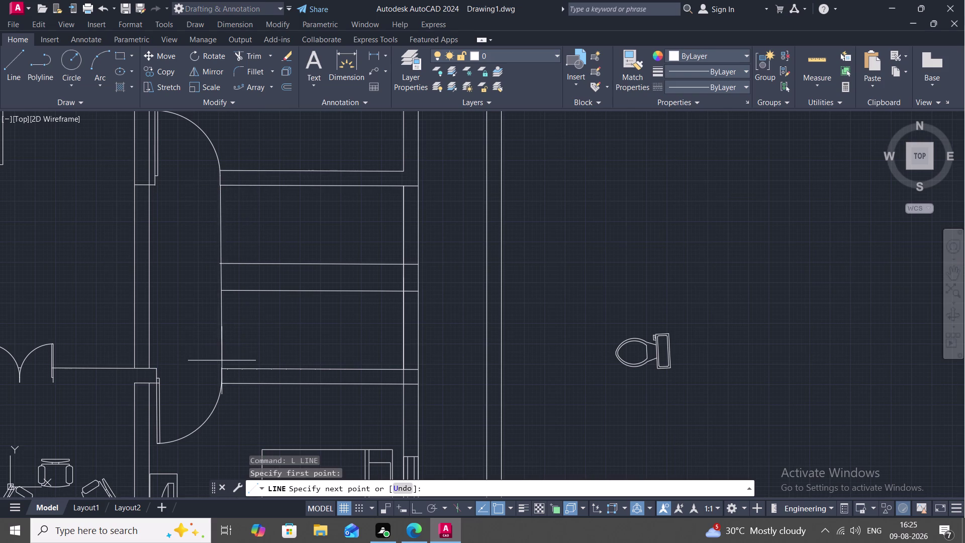
click(222, 368)
key(Escape)
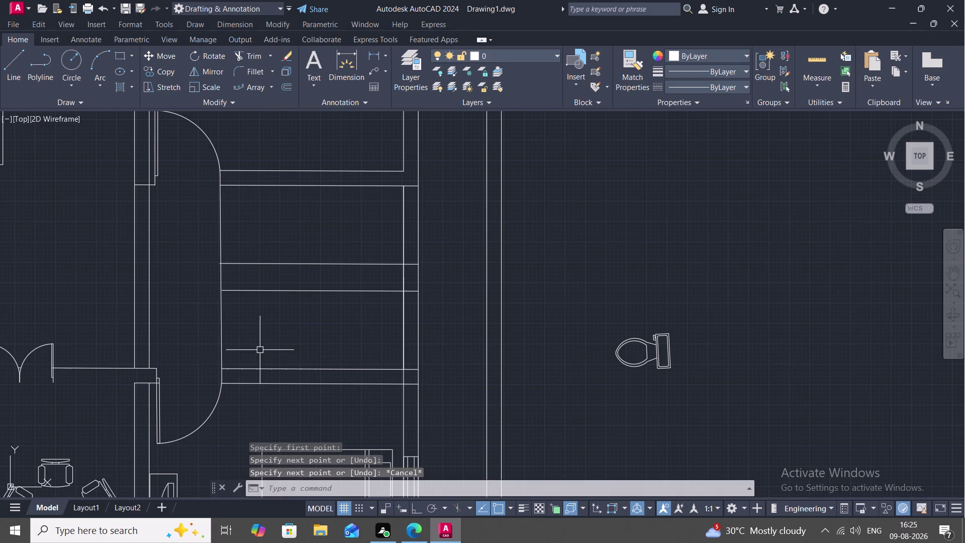
text(O)
key(space)
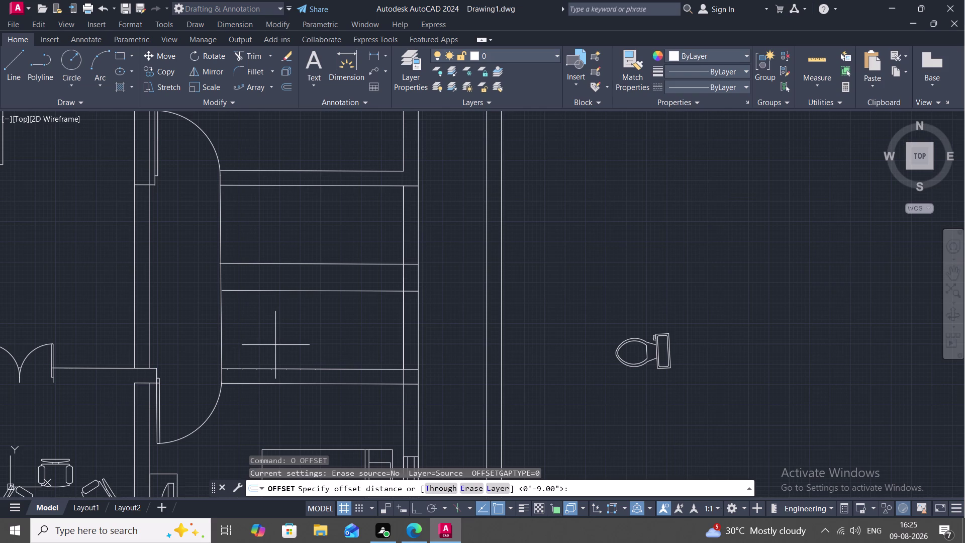
Offset tread lines at 10-inch spacing across the stair, starting from its left edge.
key(1)
text(0")
key(space)
click(224, 316)
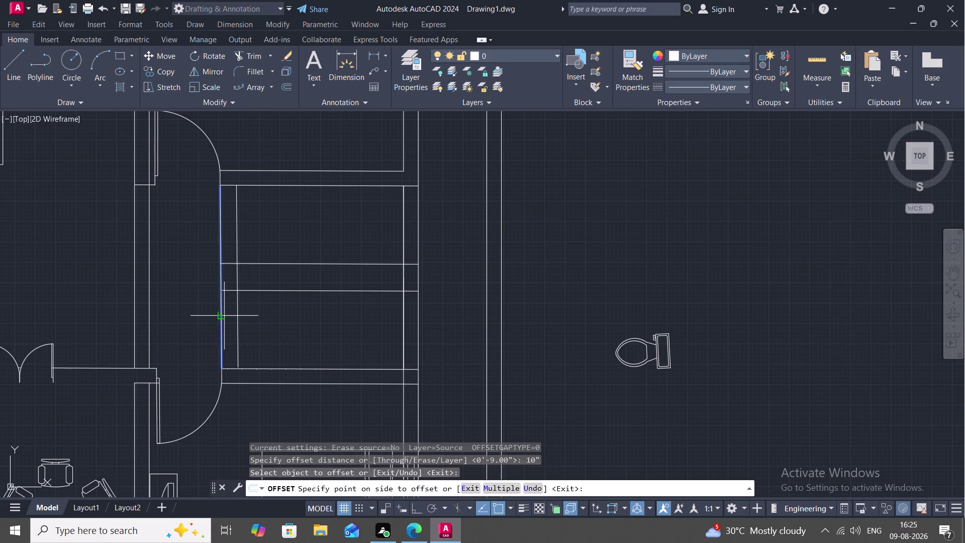
click(242, 325)
click(241, 324)
click(257, 330)
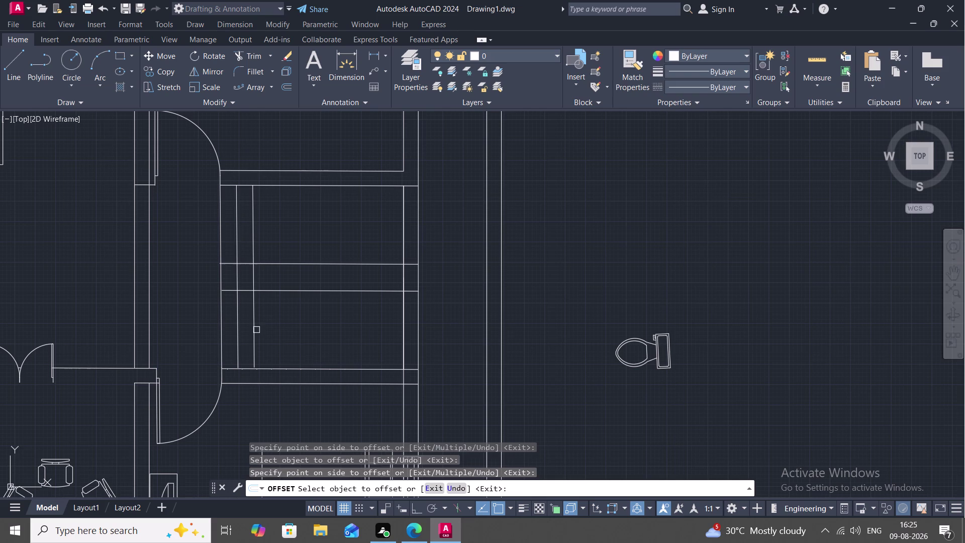
click(253, 327)
click(258, 330)
click(270, 335)
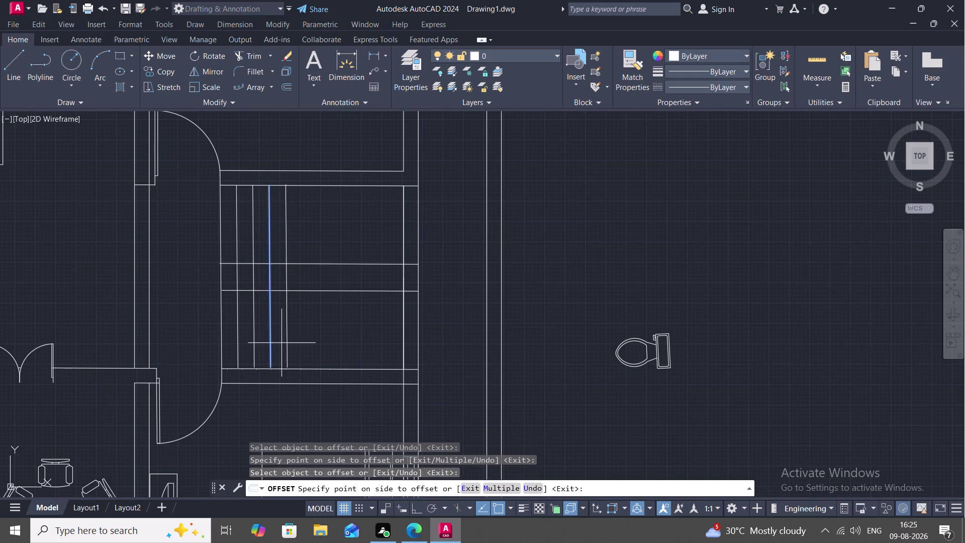
click(286, 345)
click(288, 345)
click(315, 354)
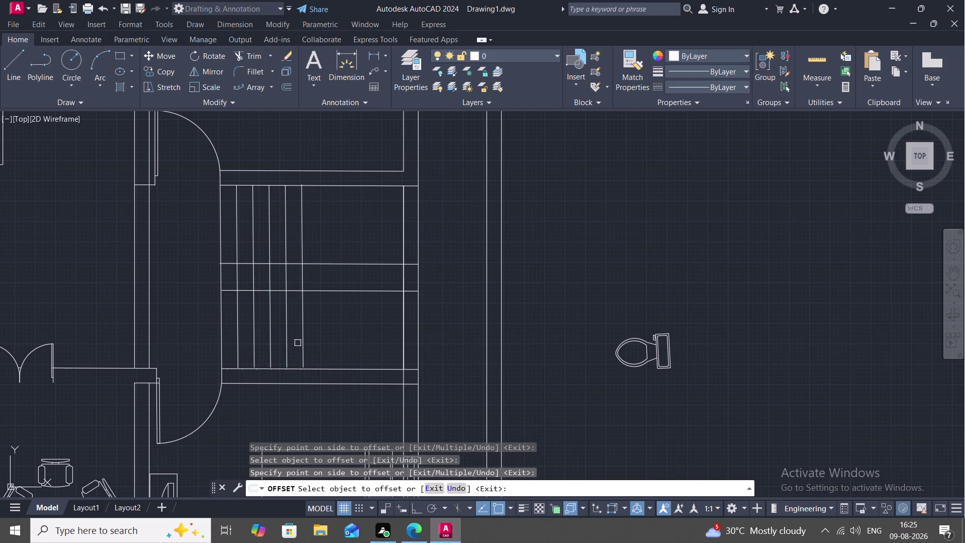
click(298, 342)
click(303, 344)
click(314, 352)
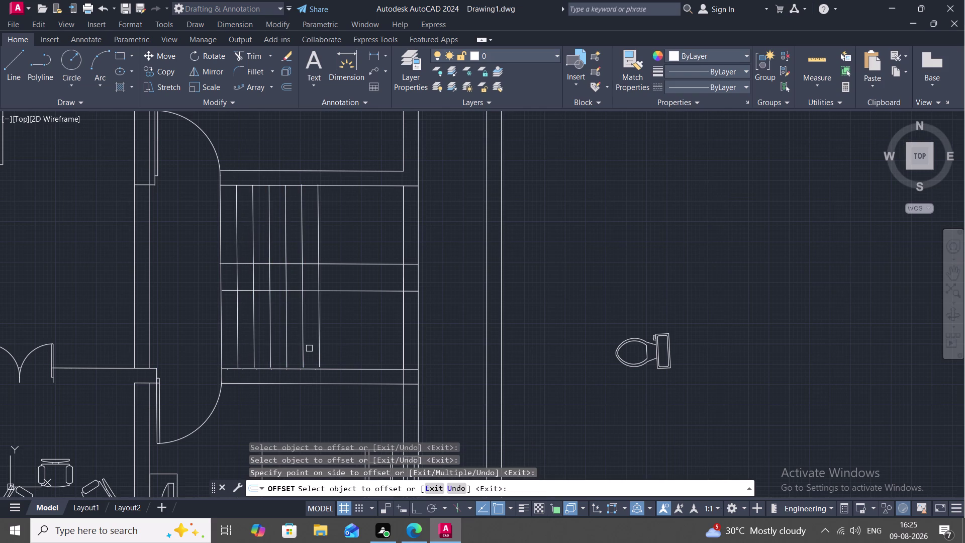
click(317, 353)
click(350, 363)
click(336, 353)
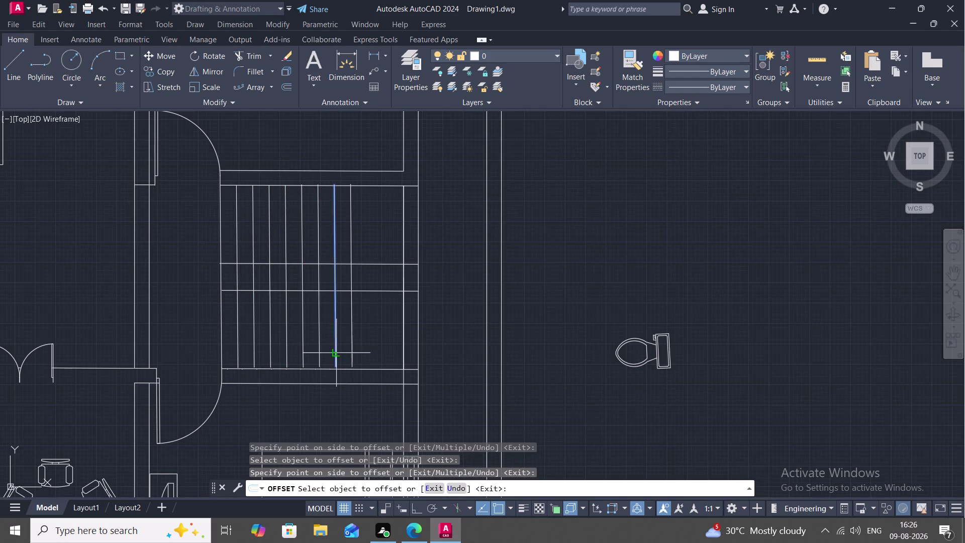
click(350, 357)
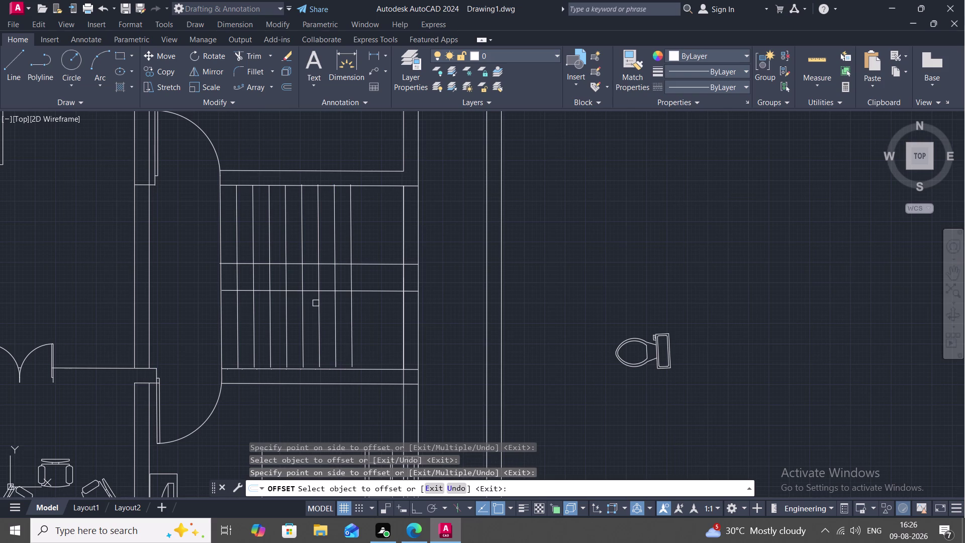
text(TR)
key(space)
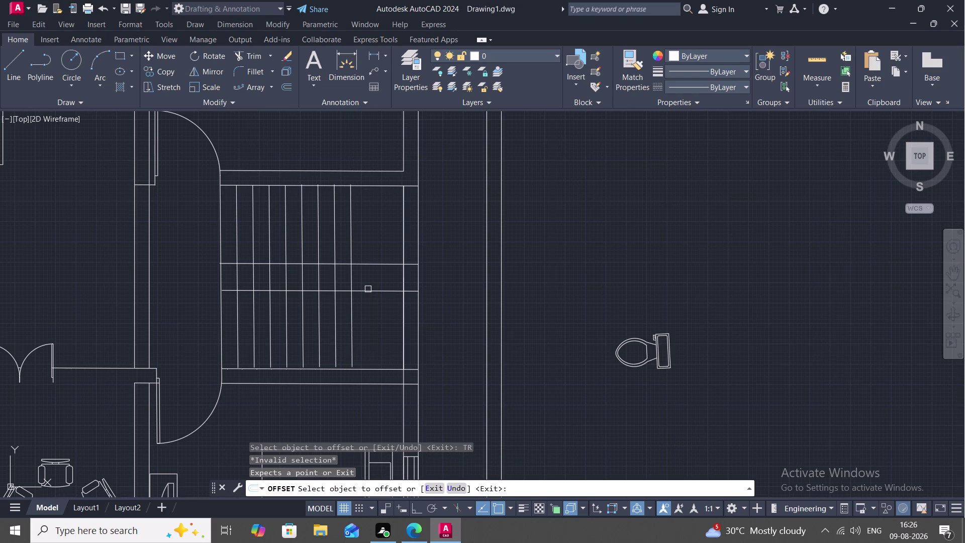
key(Escape)
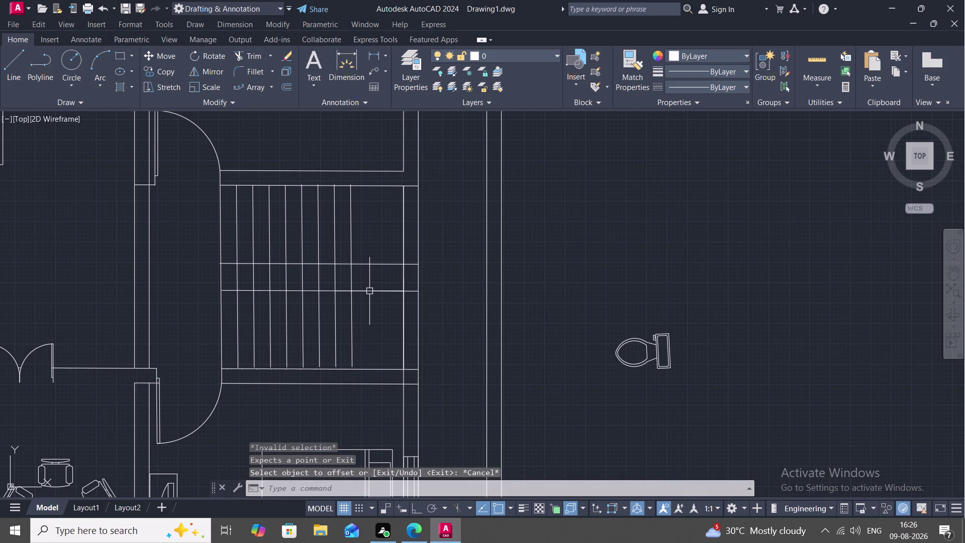
Trim the tread segments inside the middle landing, finishing with a fence cut across the band.
text(TR)
key(space)
click(370, 291)
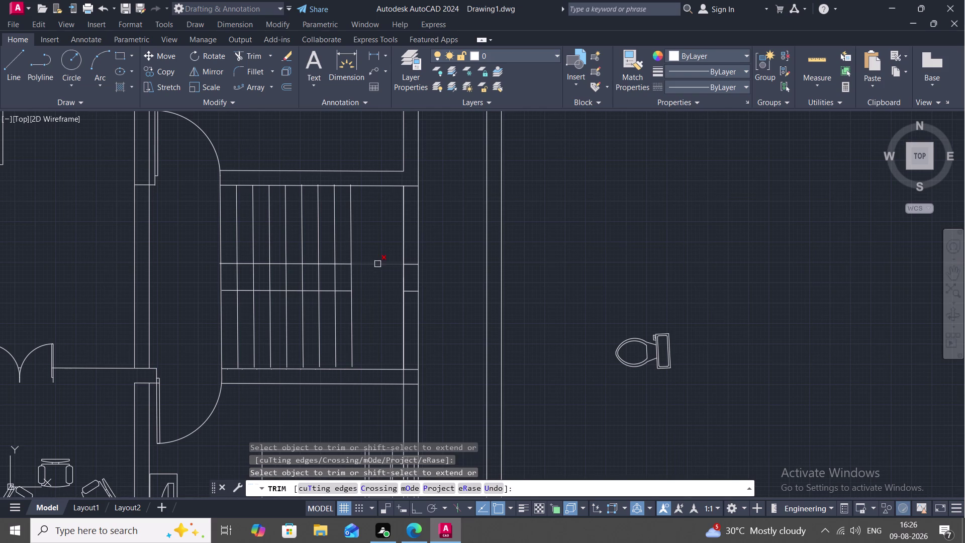
click(377, 264)
scroll(up, 3)
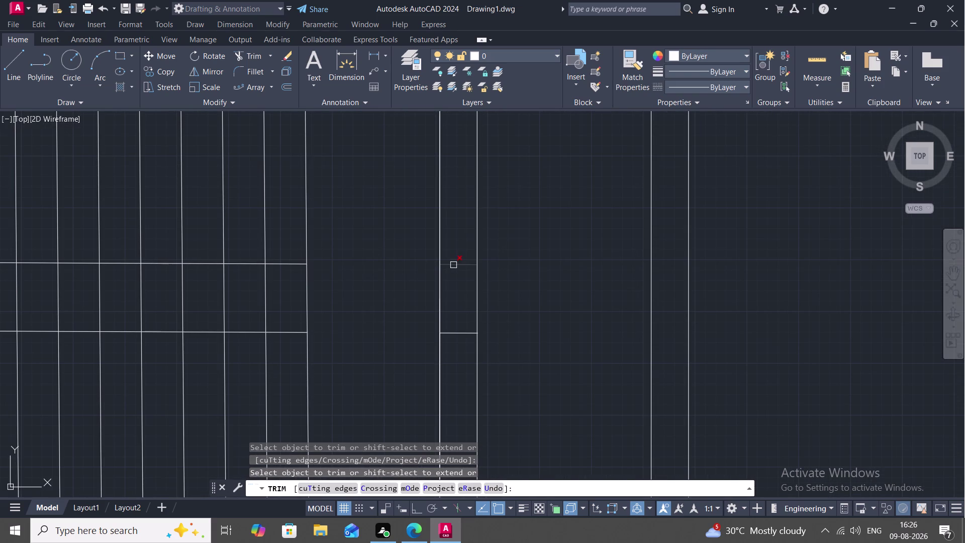
click(453, 265)
click(457, 333)
scroll(down, 3)
drag(303, 320, 284, 327)
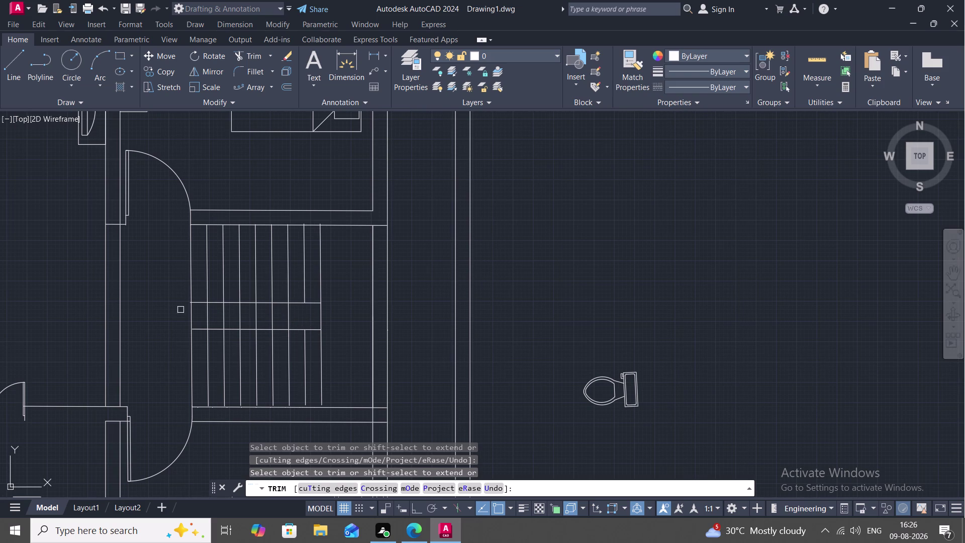
drag(167, 311, 281, 316)
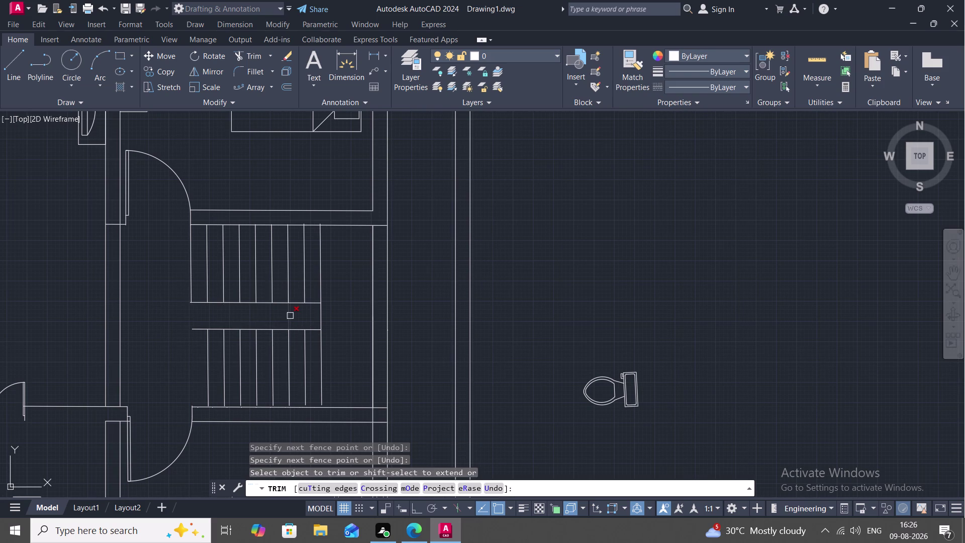
click(286, 317)
text(EC)
key(Escape)
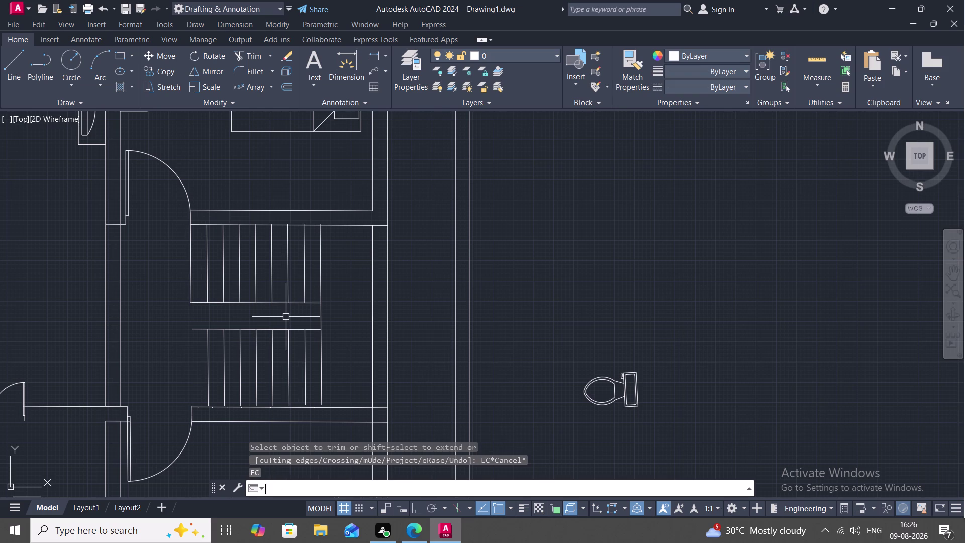
Extend the lower-flight treads and the stair's left edge line toward the bottom edge.
text(EX)
key(space)
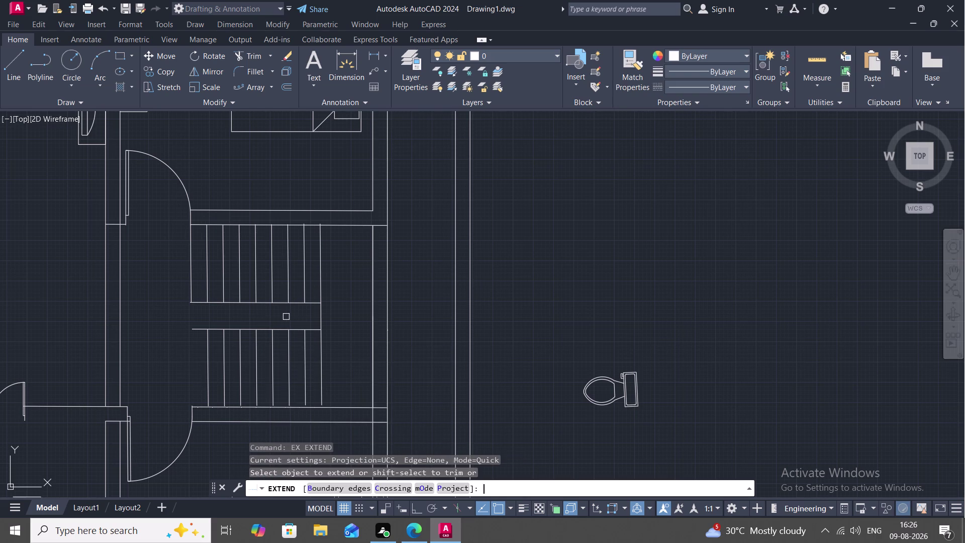
click(256, 378)
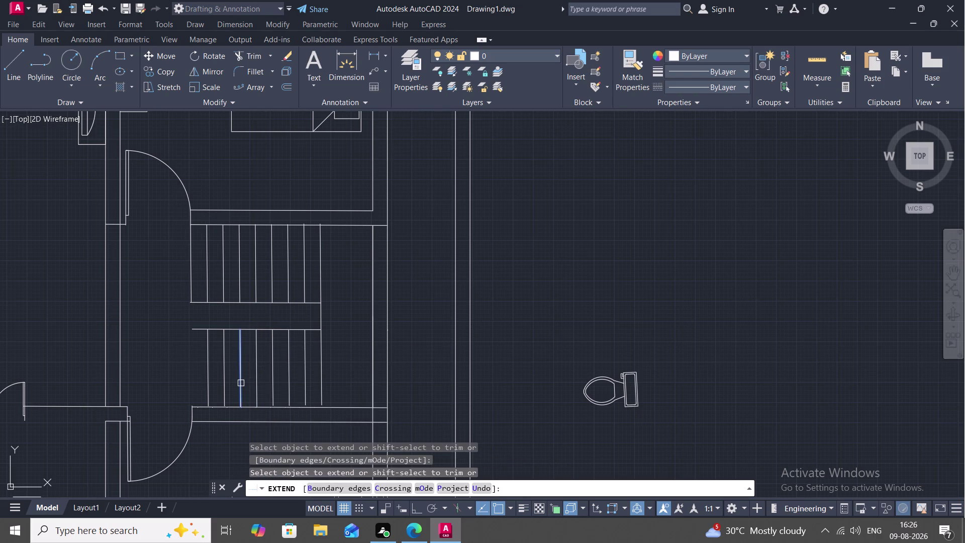
click(240, 383)
click(273, 398)
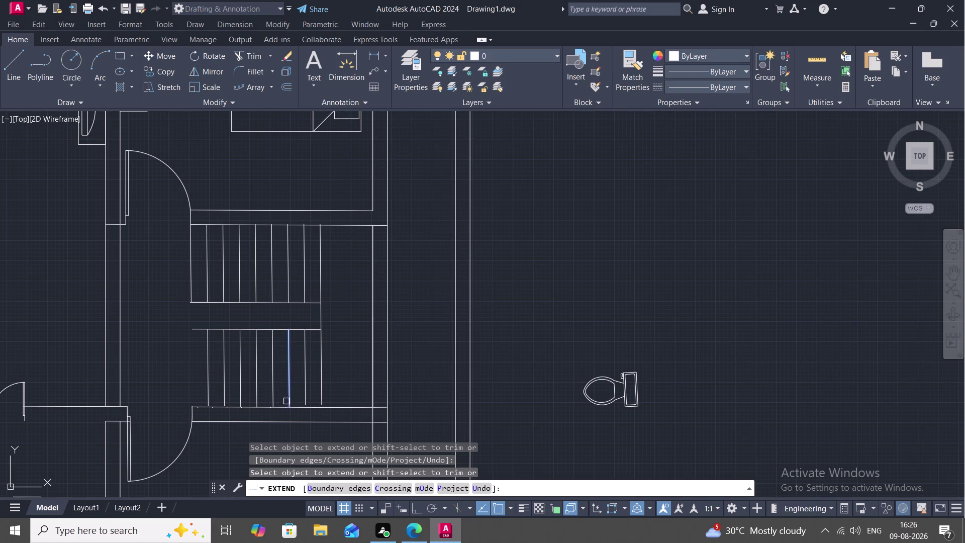
click(290, 402)
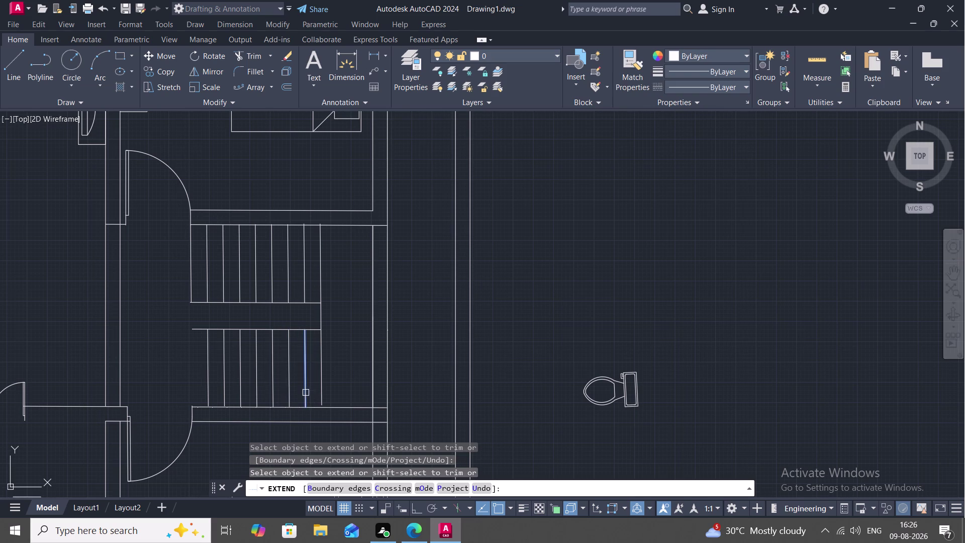
click(306, 393)
click(324, 400)
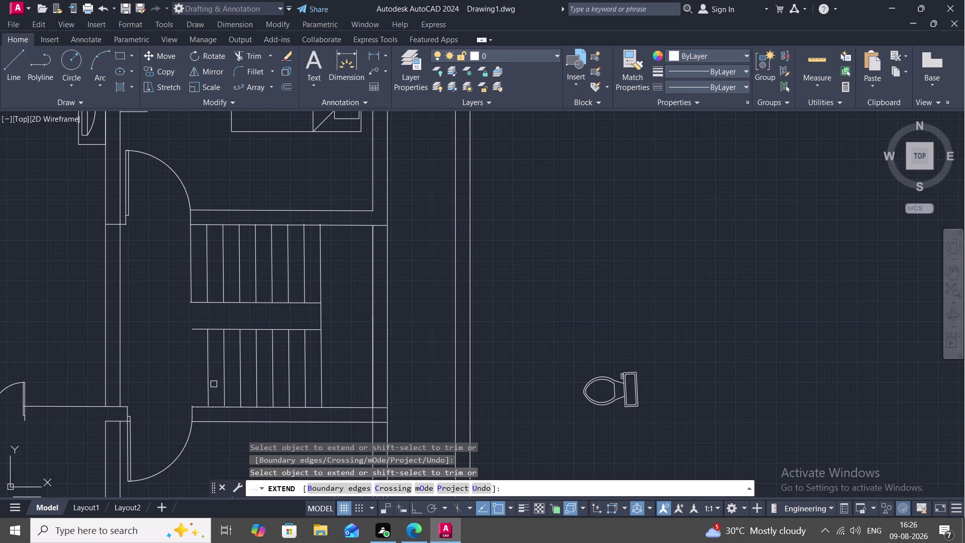
click(210, 384)
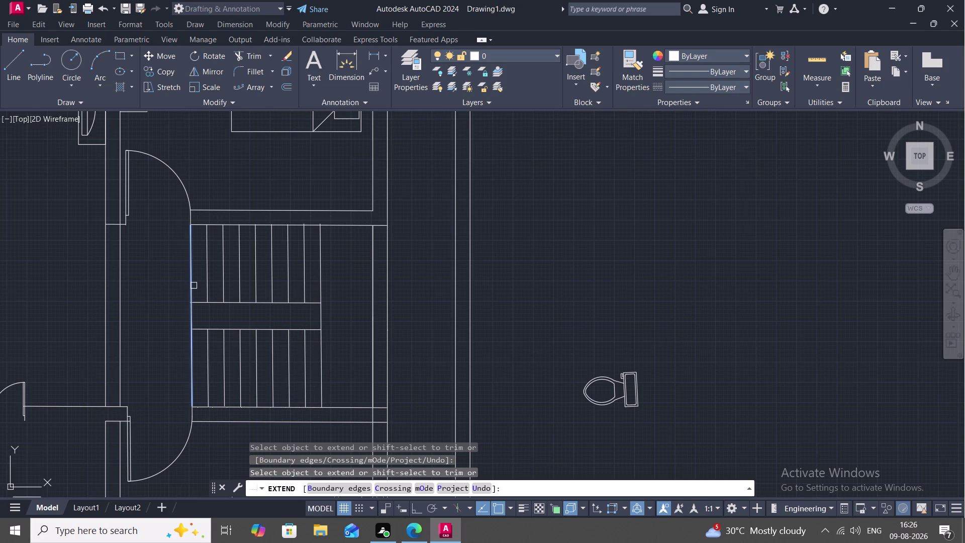
click(193, 286)
key(Escape)
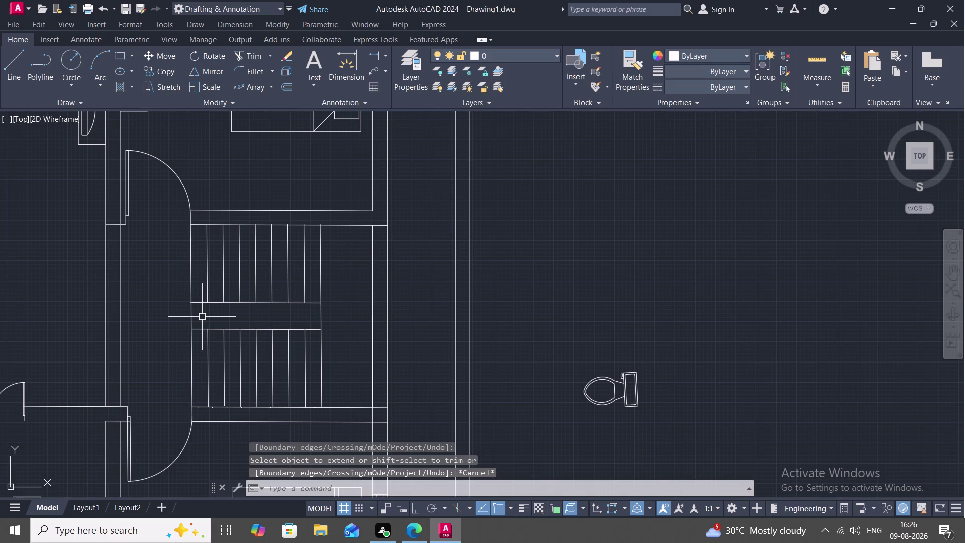
Start a trim and zoom in on the landing's left side.
text(TR)
key(space)
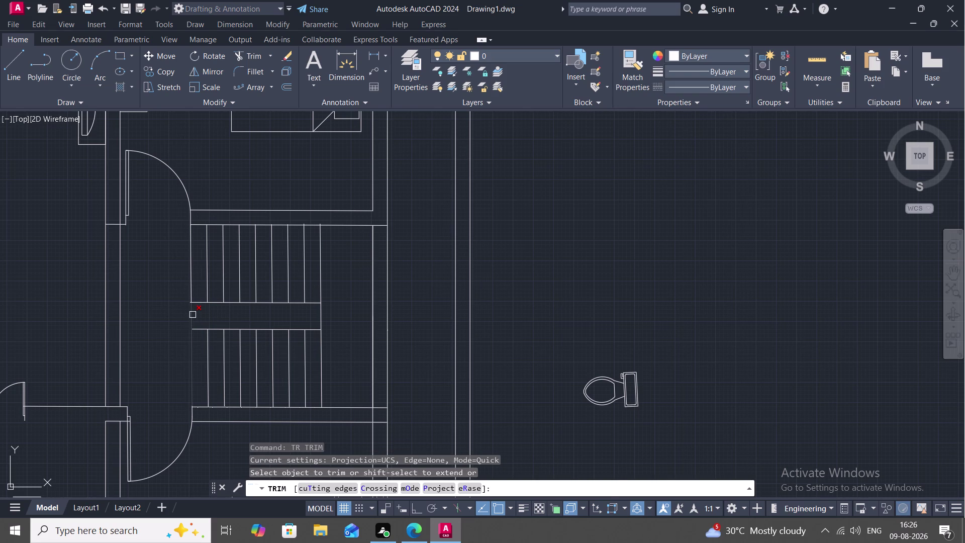
scroll(up, 3)
middle_drag(192, 314, 245, 322)
middle_drag(246, 319, 238, 301)
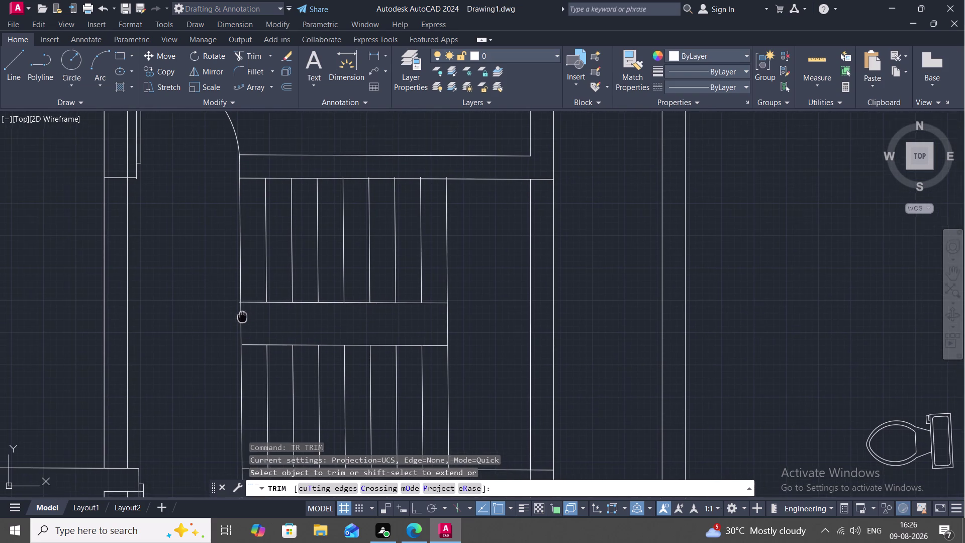
middle_drag(238, 302, 238, 279)
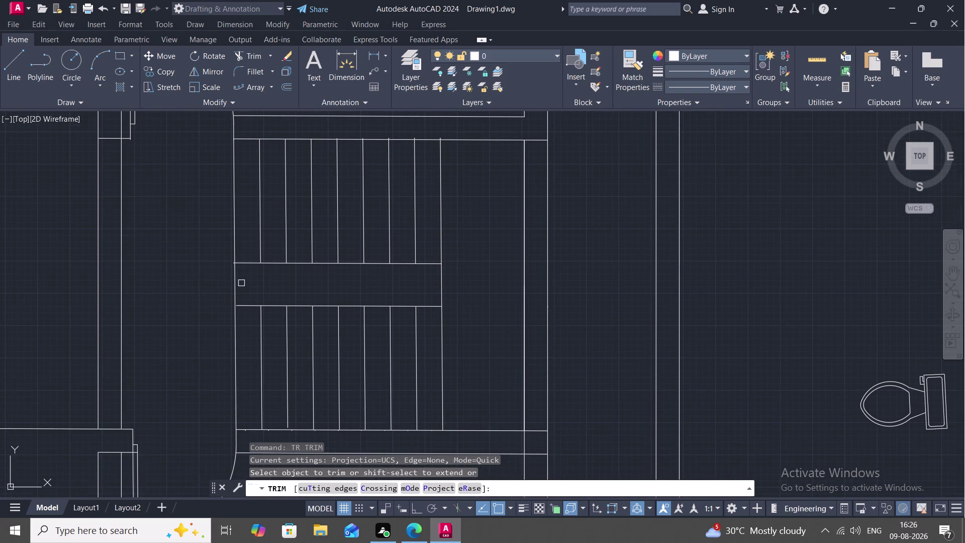
key(e)
key(Escape)
Retry extending a line at the landing's left side, then cancel.
text(E)
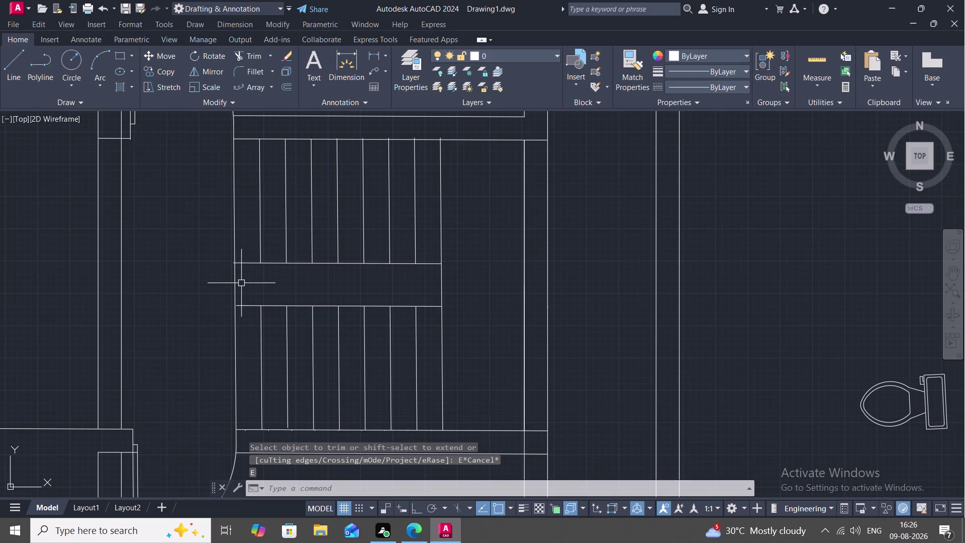
text(X)
key(space)
click(242, 308)
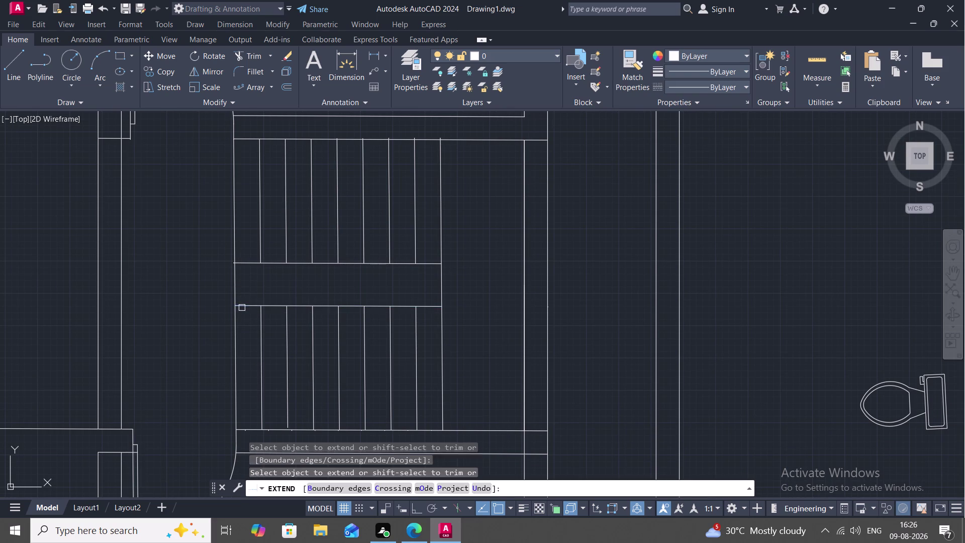
key(Escape)
text(TR)
key(space)
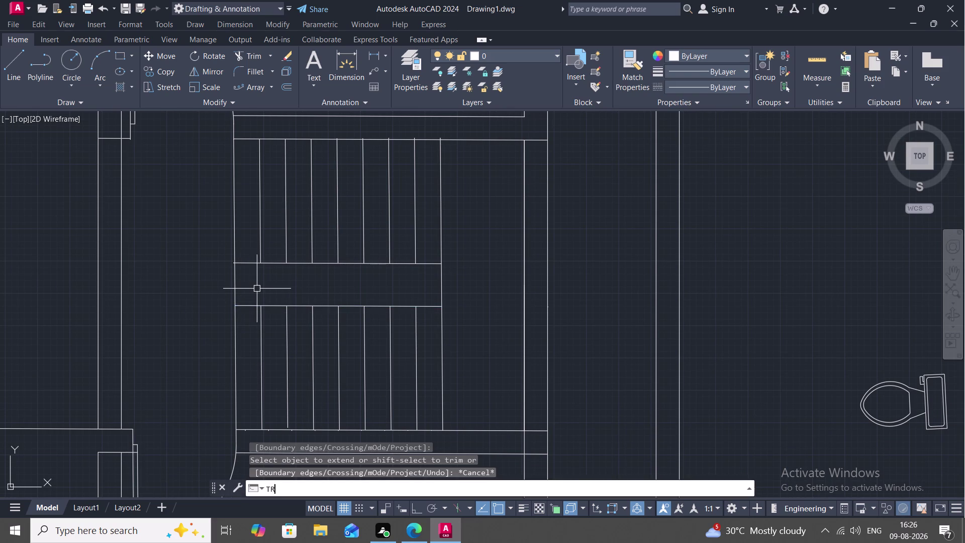
Cancel the pending trim and zoom in on the landing corners.
click(236, 288)
key(Escape)
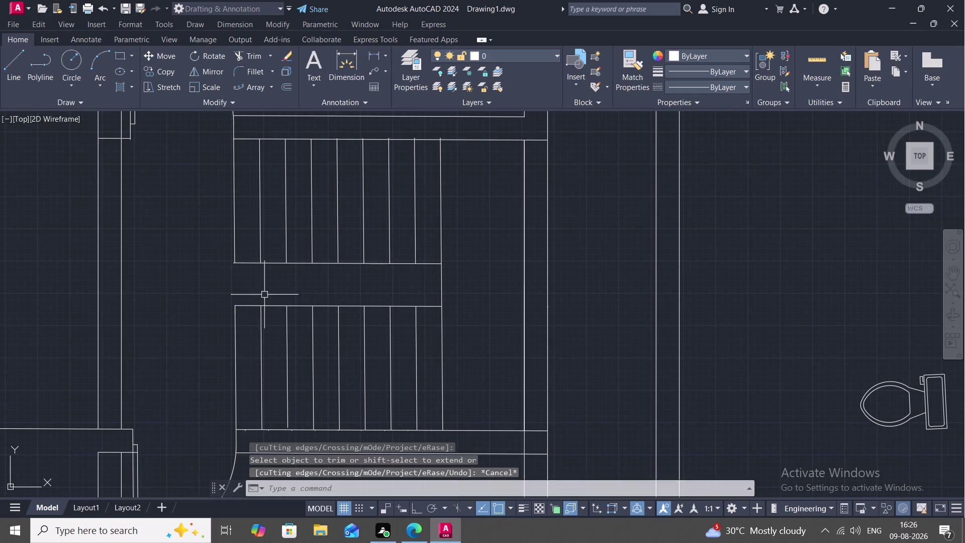
scroll(up, 3)
key(Escape)
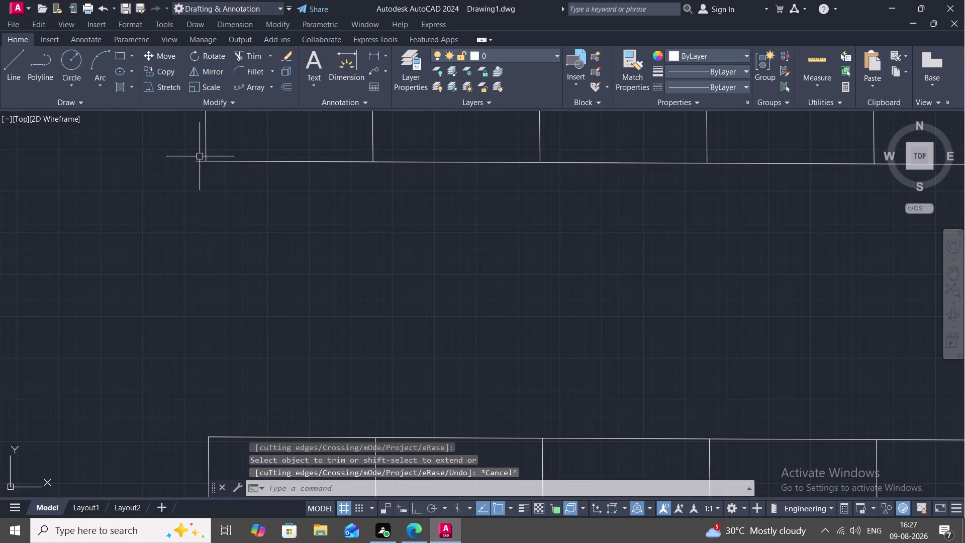
Trim the overshooting line stubs at both landing corners on the stair's left side.
text(TR)
key(space)
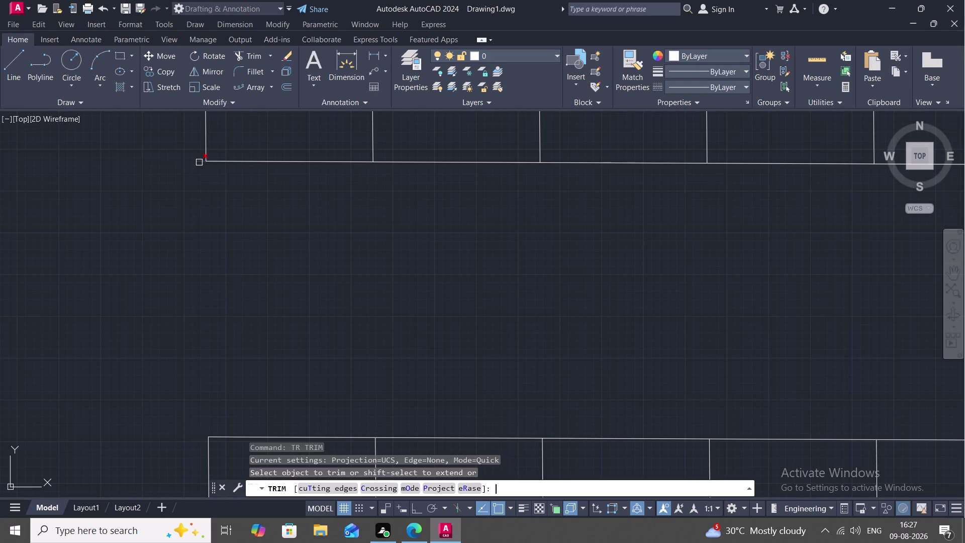
click(199, 163)
scroll(down, 3)
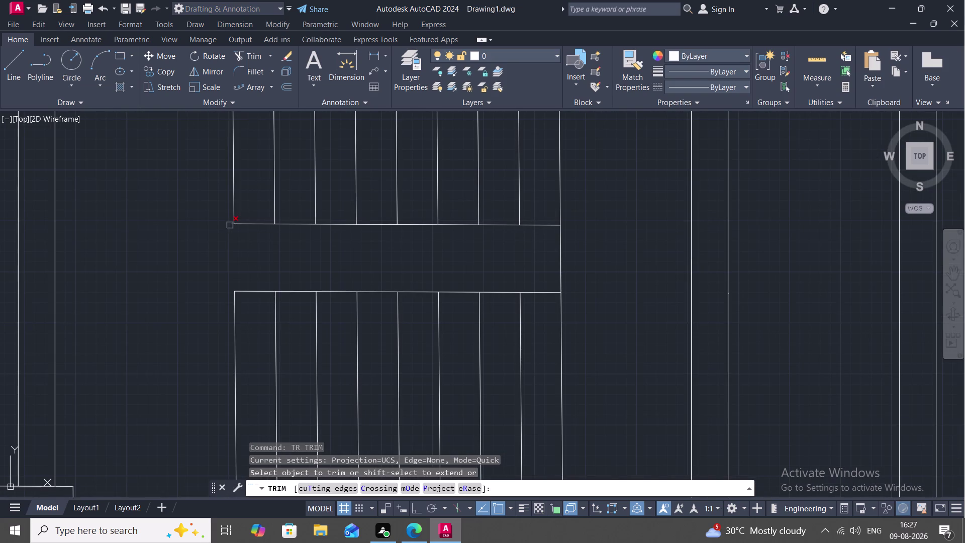
click(229, 225)
scroll(down, 3)
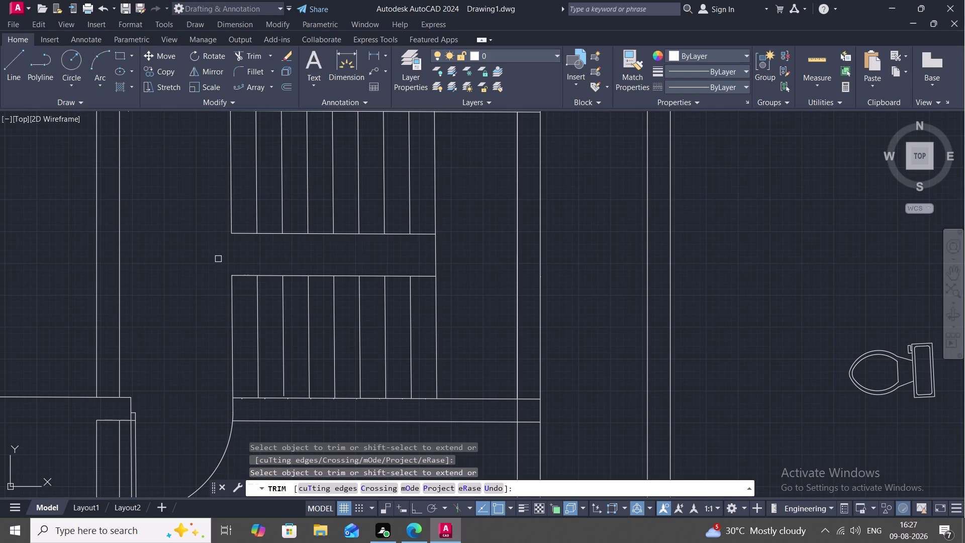
text(L)
key(space)
key(Escape)
text(L)
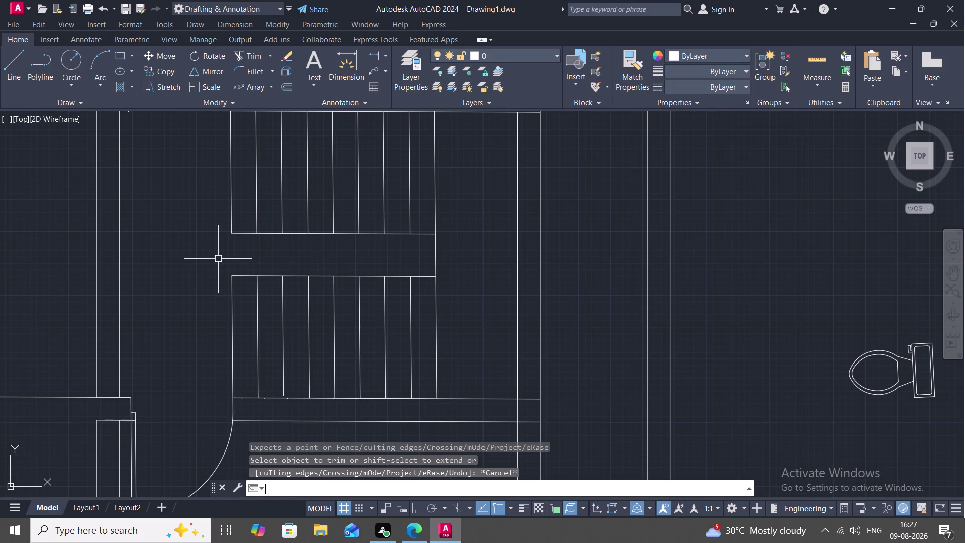
key(space)
Draw two diagonal lines between opposite corners of the landing, forming an X.
click(230, 276)
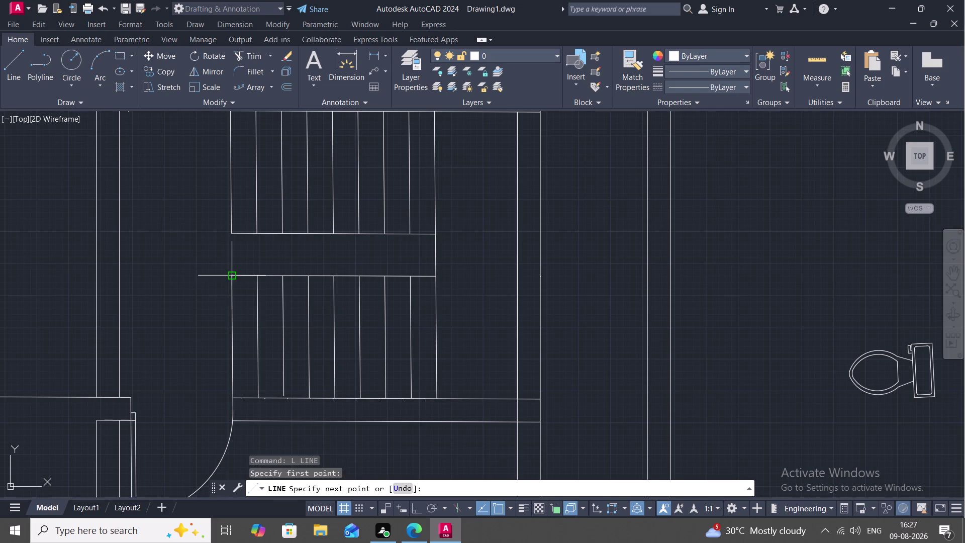
click(432, 236)
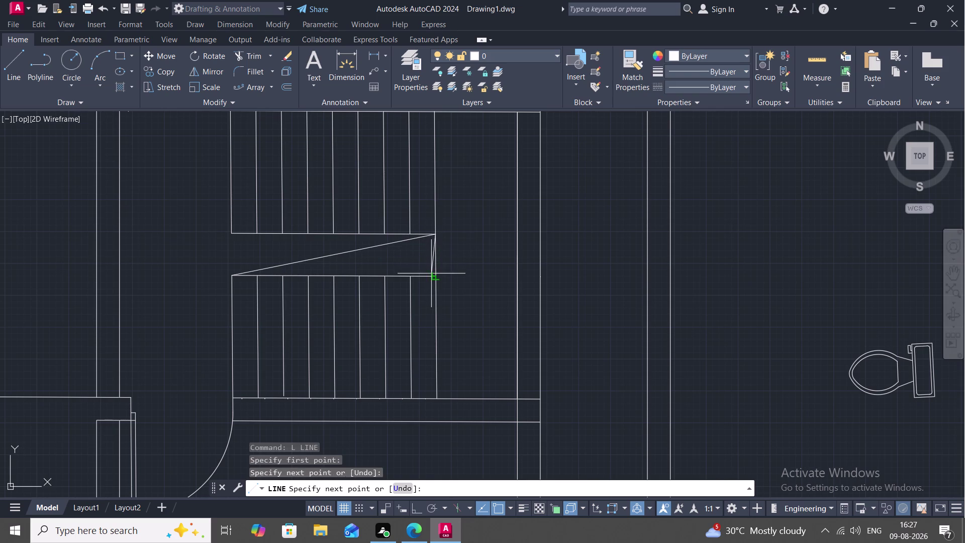
key(Escape)
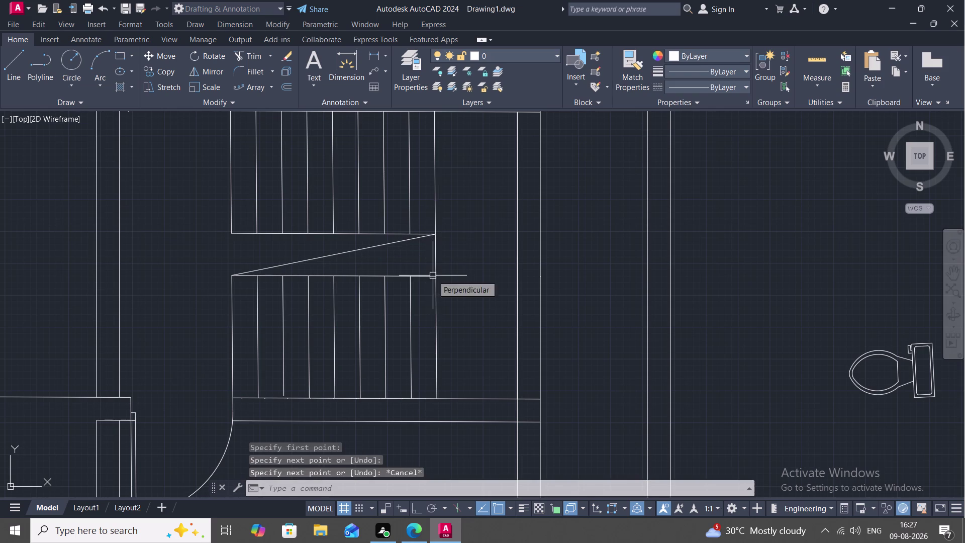
key(space)
click(433, 275)
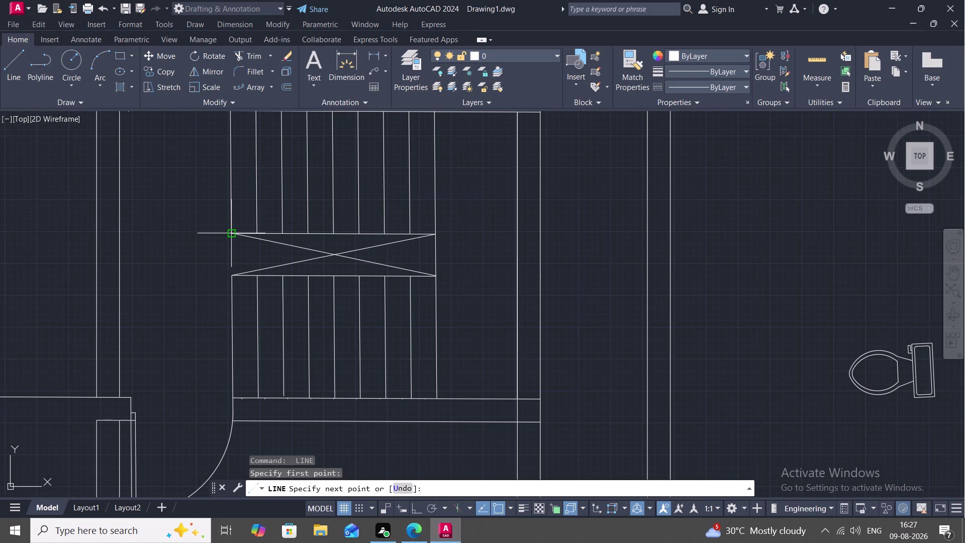
scroll(up, 3)
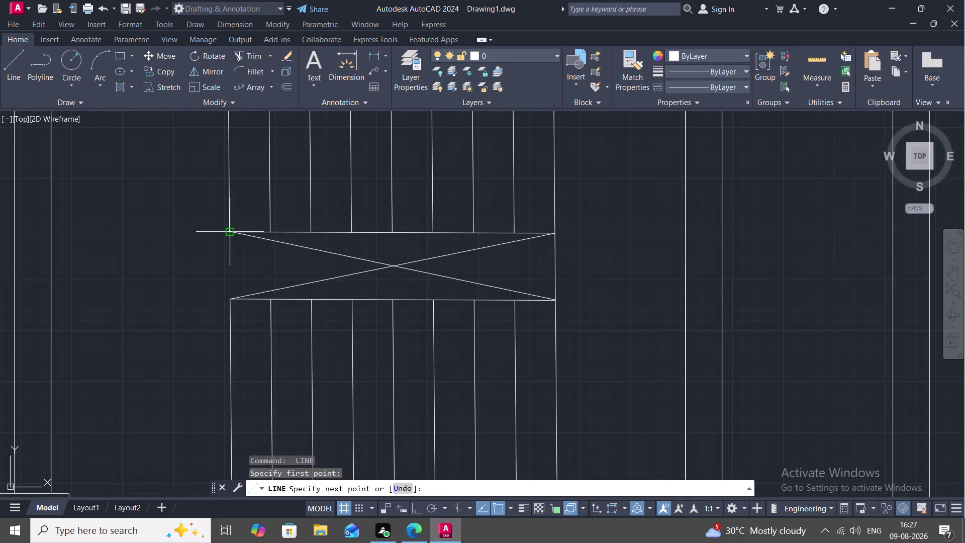
click(232, 236)
key(Escape)
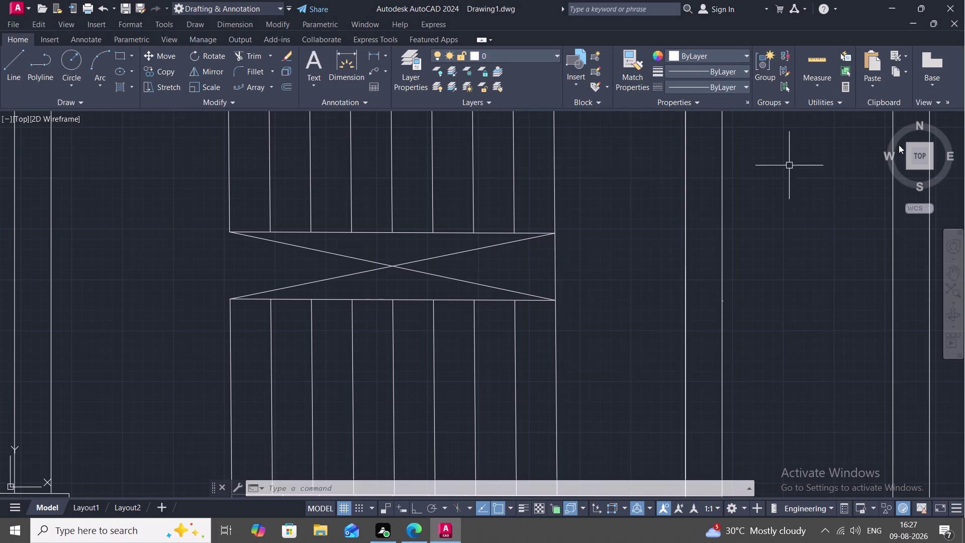
scroll(down, 3)
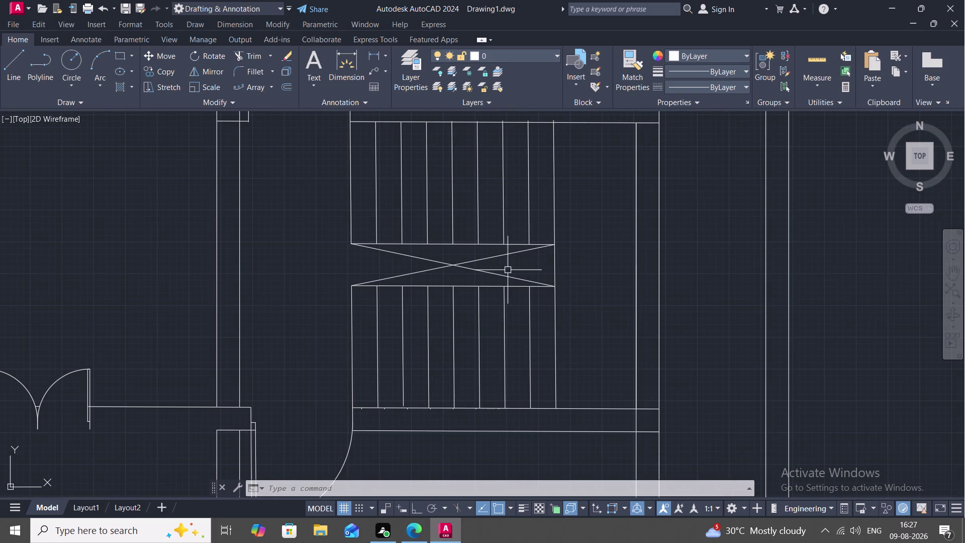
middle_drag(612, 177, 598, 207)
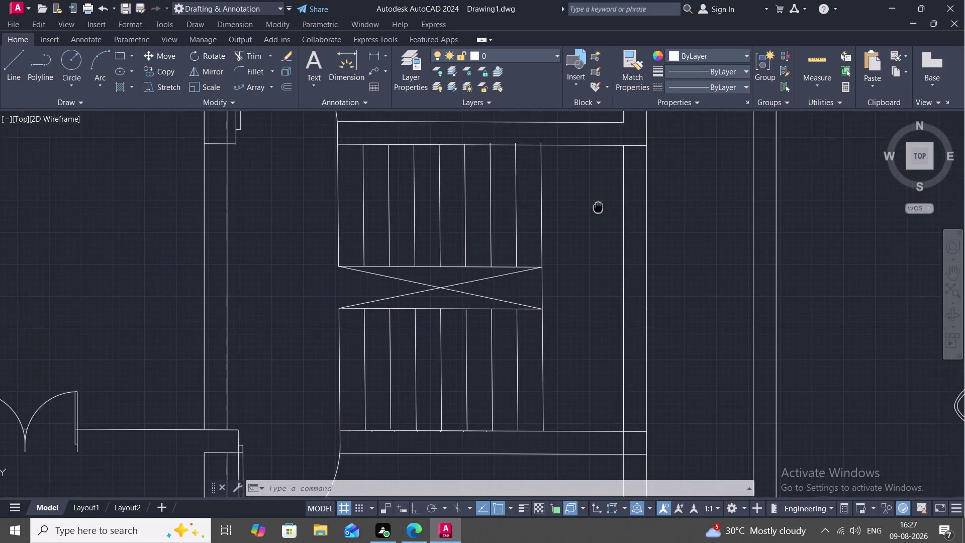
click(728, 83)
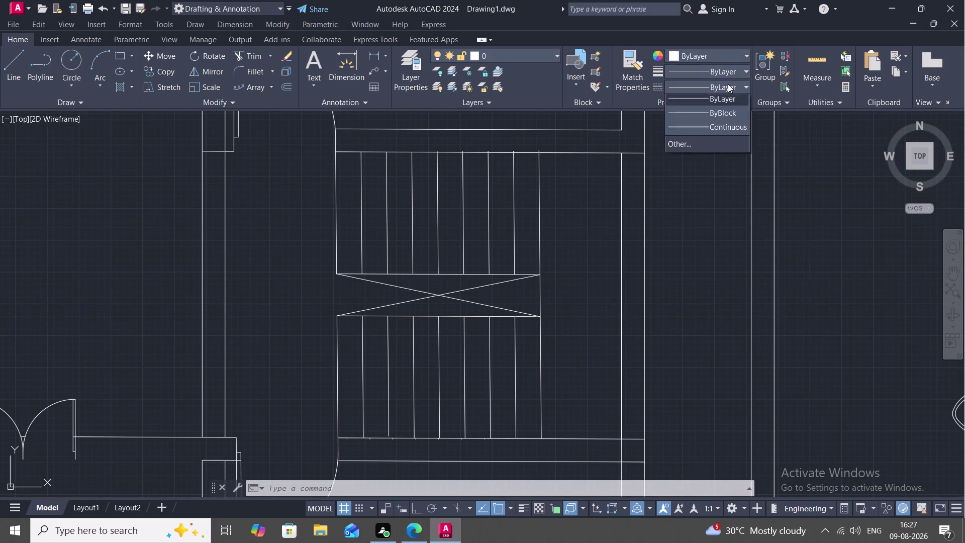
Load the ACAD_ISO02W100 linetype and set it as the current linetype.
click(678, 148)
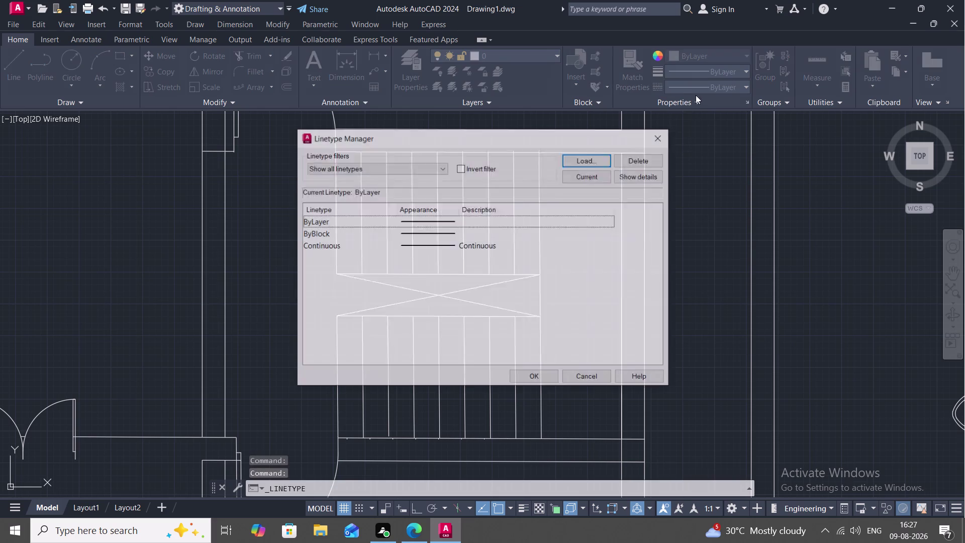
click(590, 160)
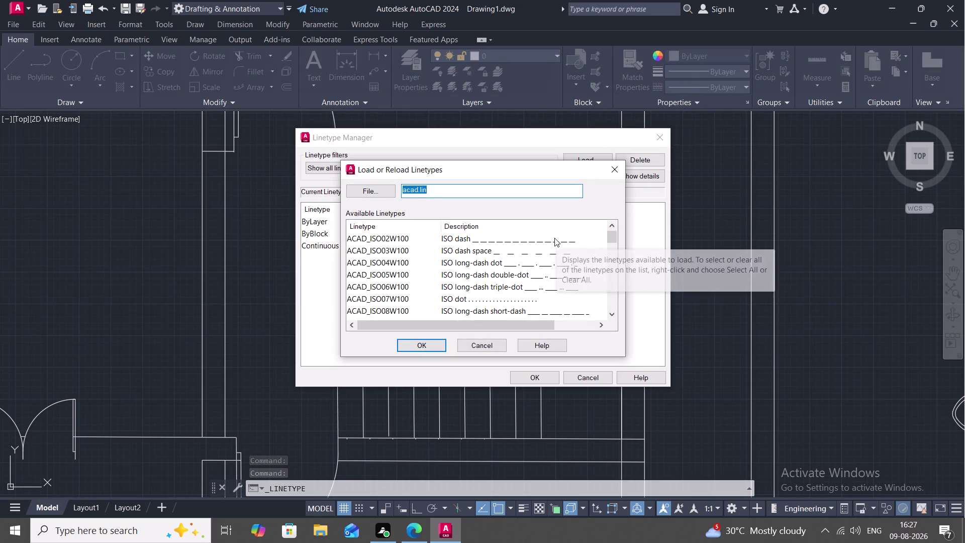
click(554, 238)
click(425, 341)
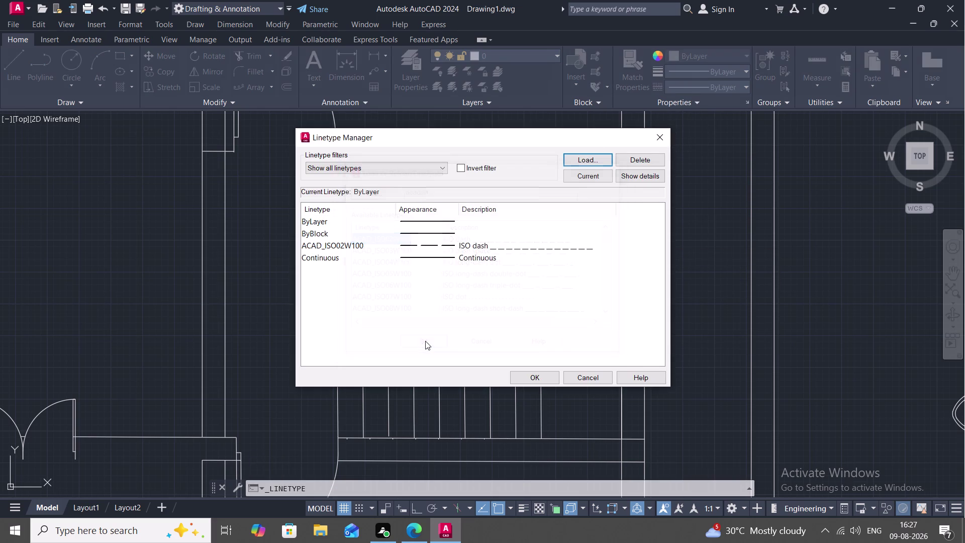
click(528, 375)
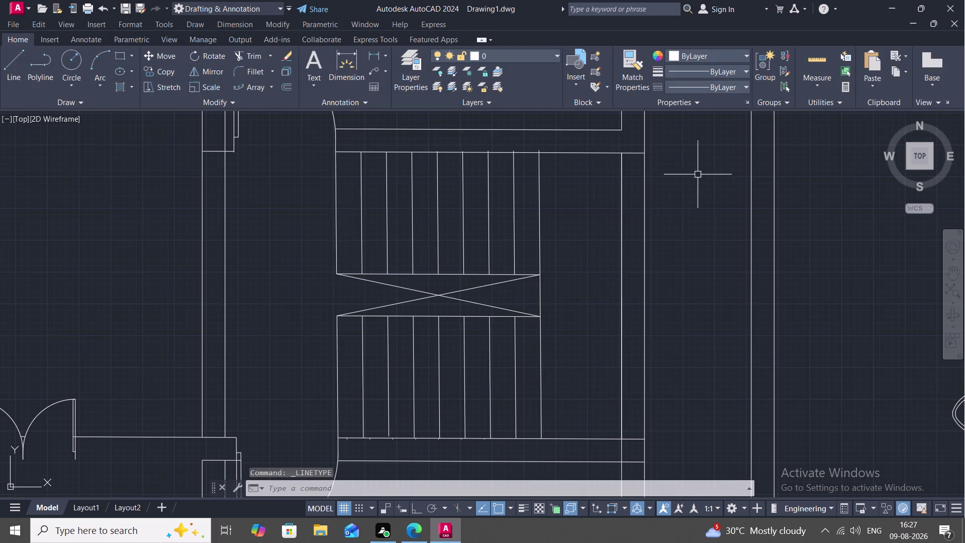
click(712, 85)
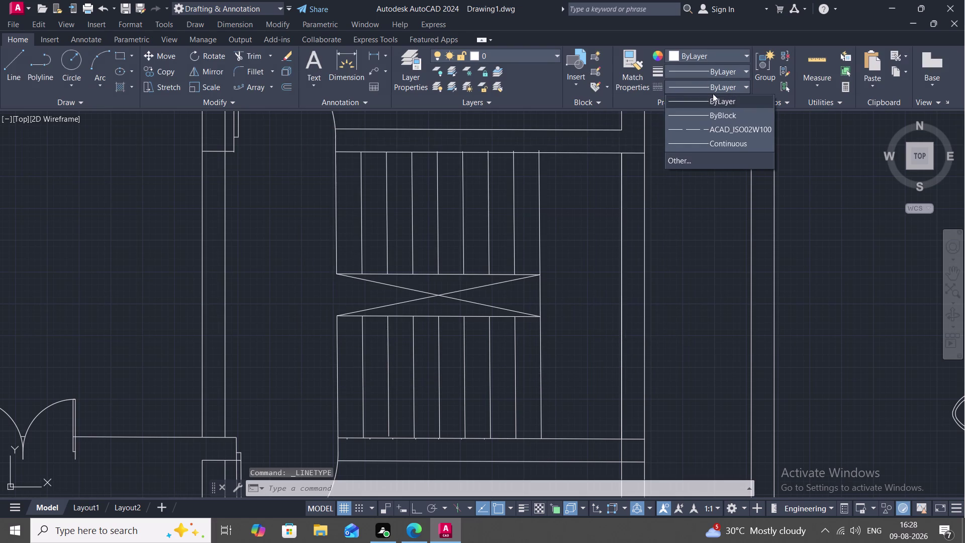
click(710, 125)
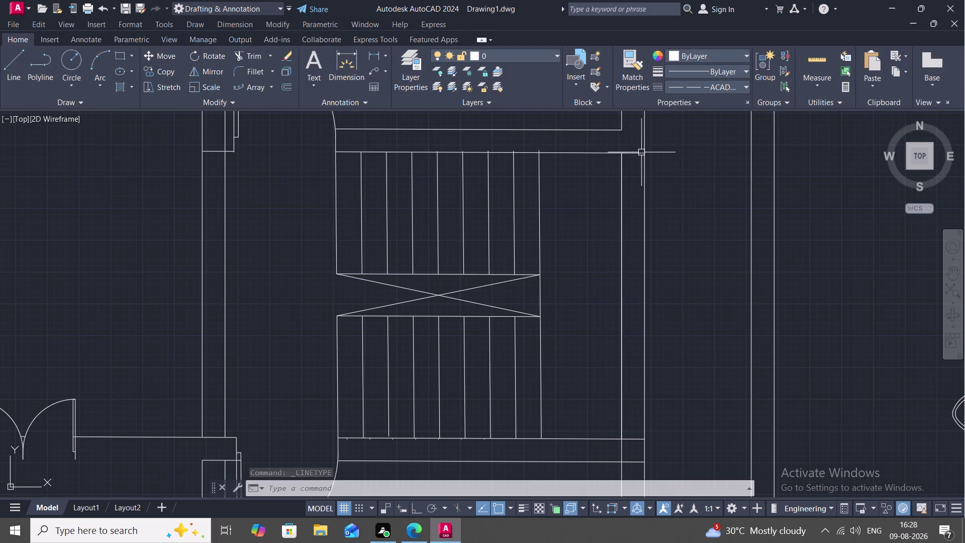
Pan and zoom the view along the stair's top edge.
middle_drag(598, 158, 604, 204)
scroll(down, 3)
scroll(up, 3)
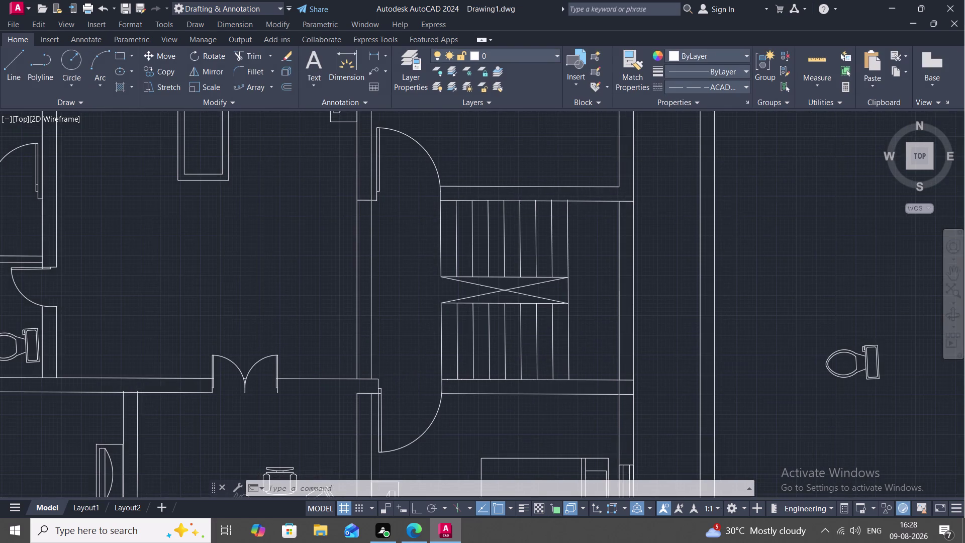
scroll(up, 3)
middle_drag(602, 205, 616, 316)
scroll(up, 3)
middle_drag(616, 317, 651, 341)
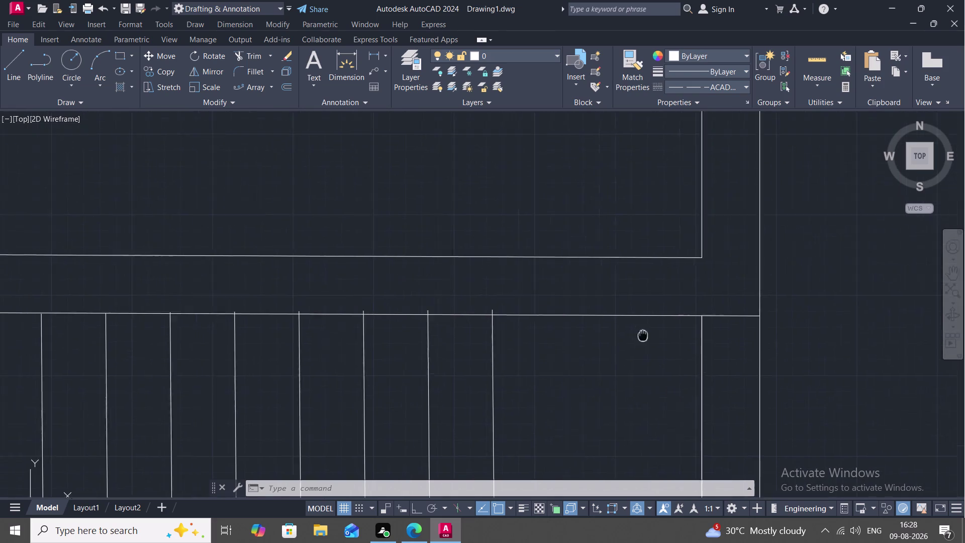
middle_drag(651, 342, 679, 361)
middle_drag(653, 363, 731, 369)
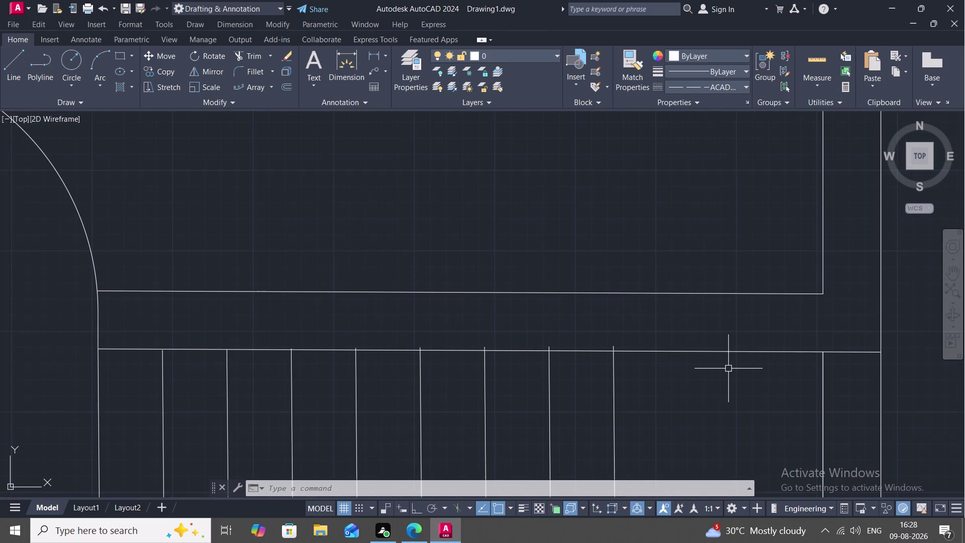
Trim the tread line ends sticking out above the stair's top edge.
text(TR)
key(space)
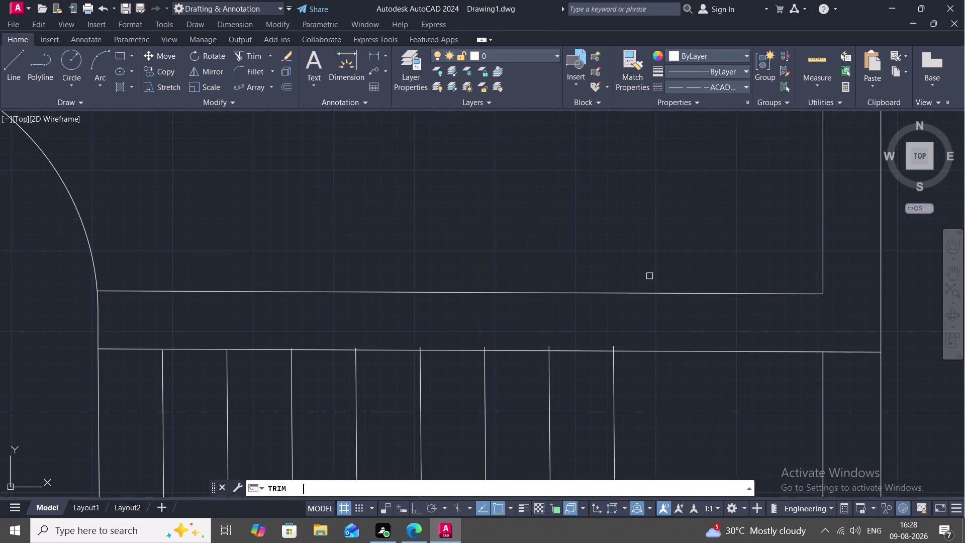
click(550, 344)
click(613, 344)
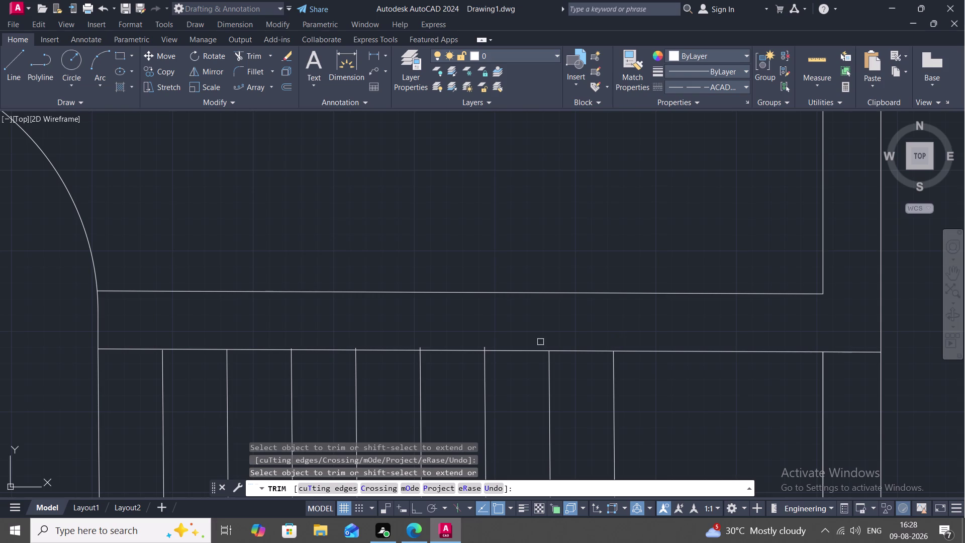
scroll(up, 3)
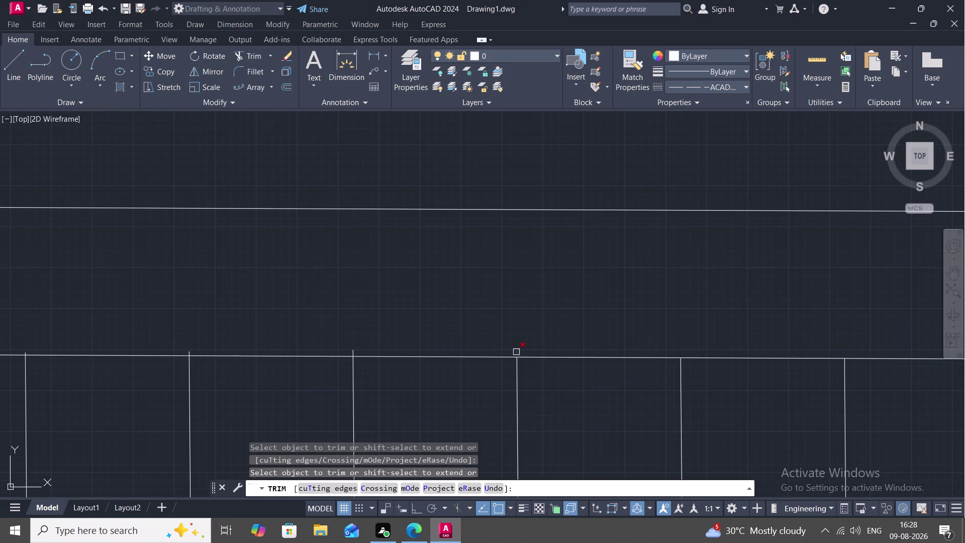
click(517, 352)
click(350, 351)
click(189, 350)
scroll(down, 3)
scroll(down, 3)
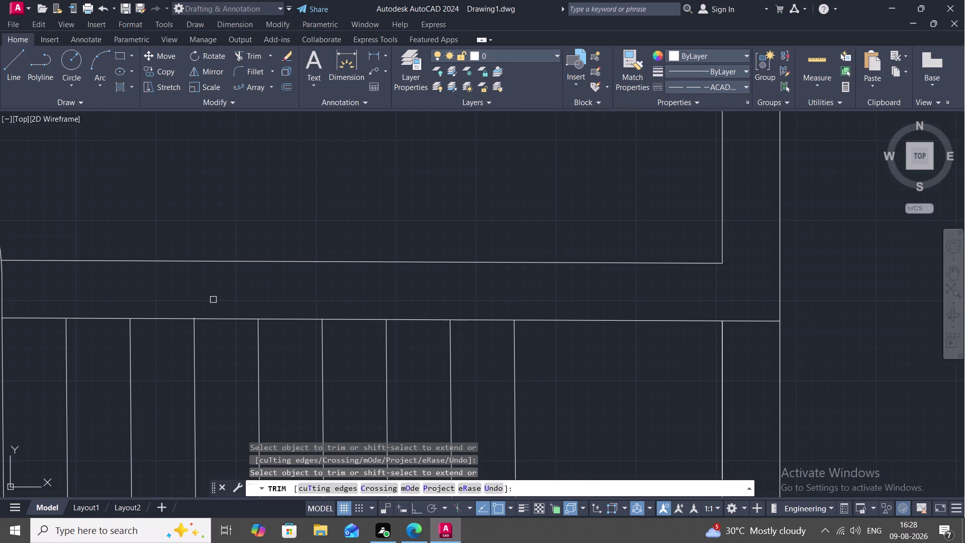
Trim one more protruding tread end, then zoom out to the whole floor plan.
scroll(up, 3)
middle_drag(207, 298, 447, 195)
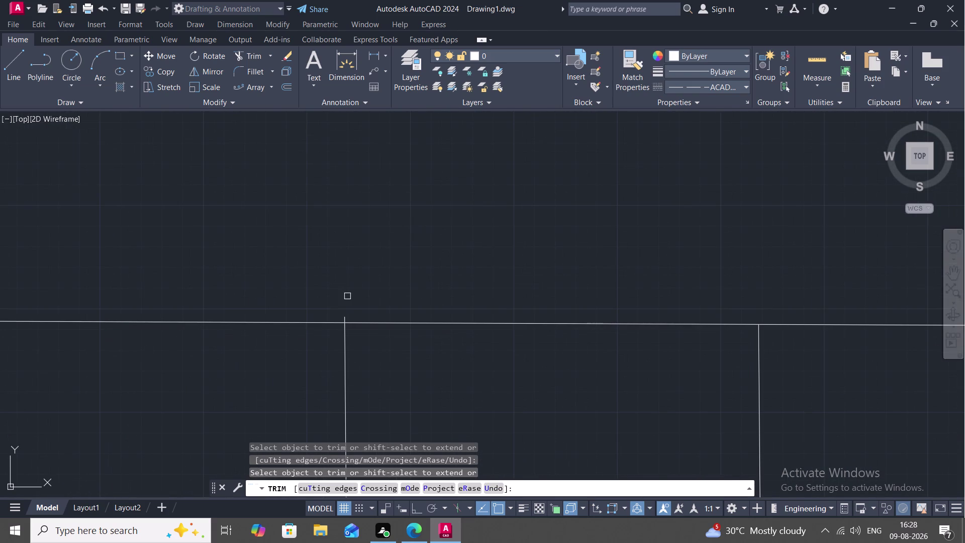
click(344, 316)
scroll(down, 3)
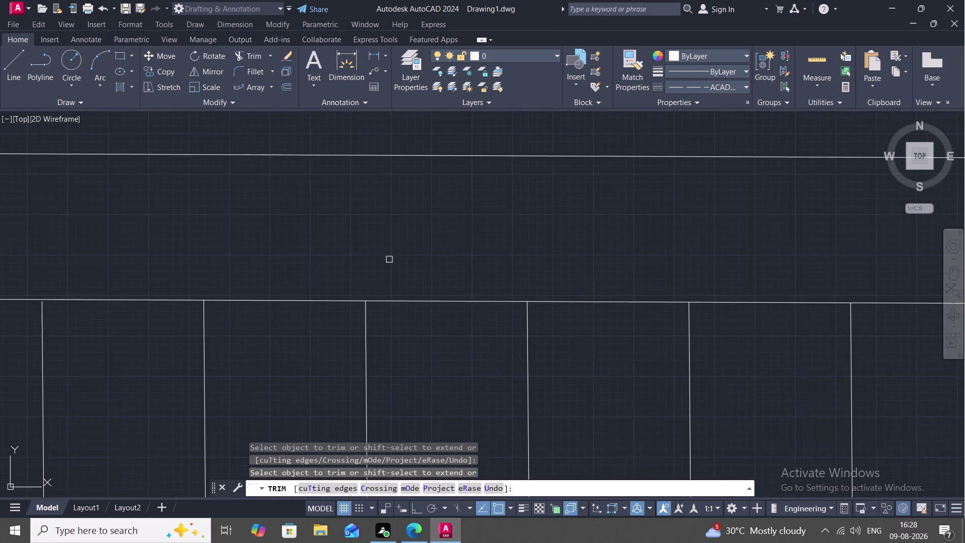
scroll(down, 3)
scroll(down, 3)
middle_drag(440, 235, 391, 198)
scroll(down, 3)
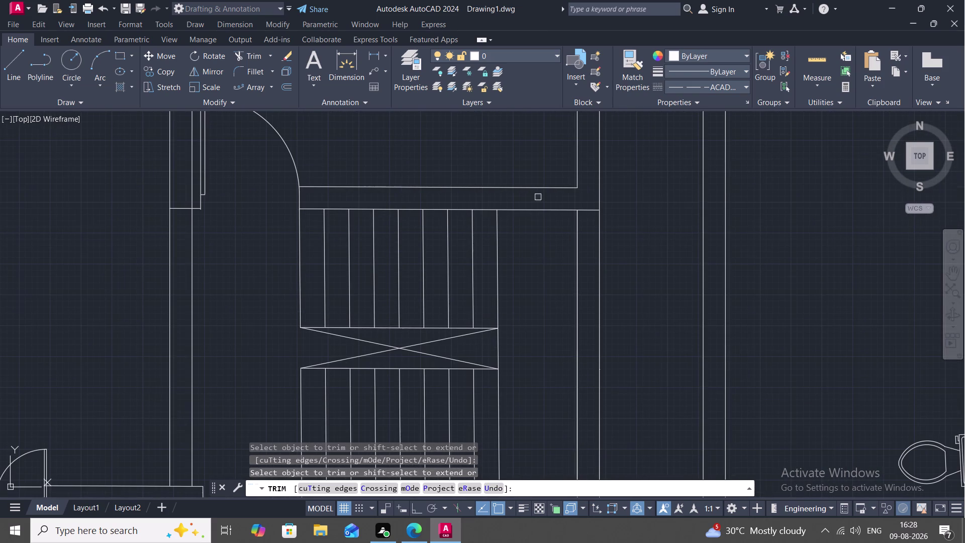
key(Escape)
scroll(down, 3)
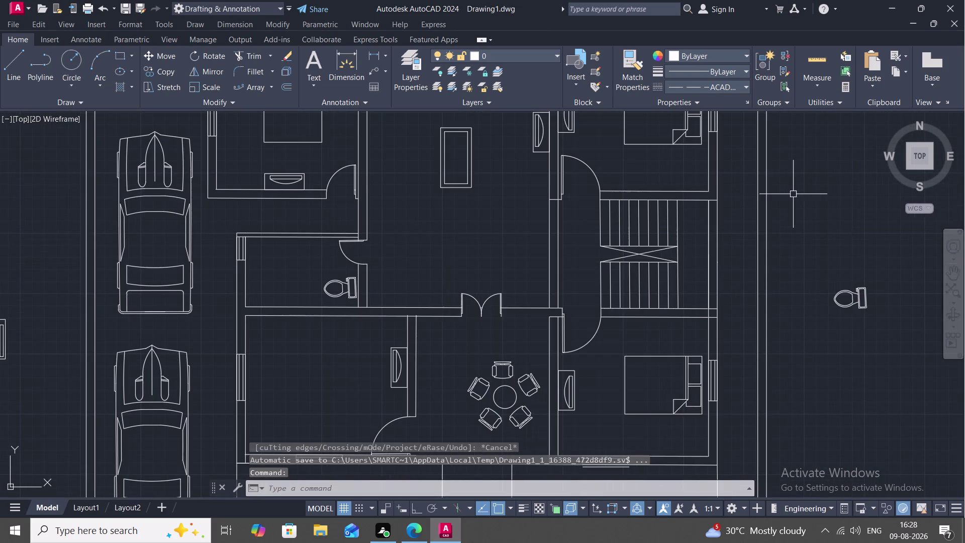
middle_drag(792, 194, 681, 198)
scroll(down, 3)
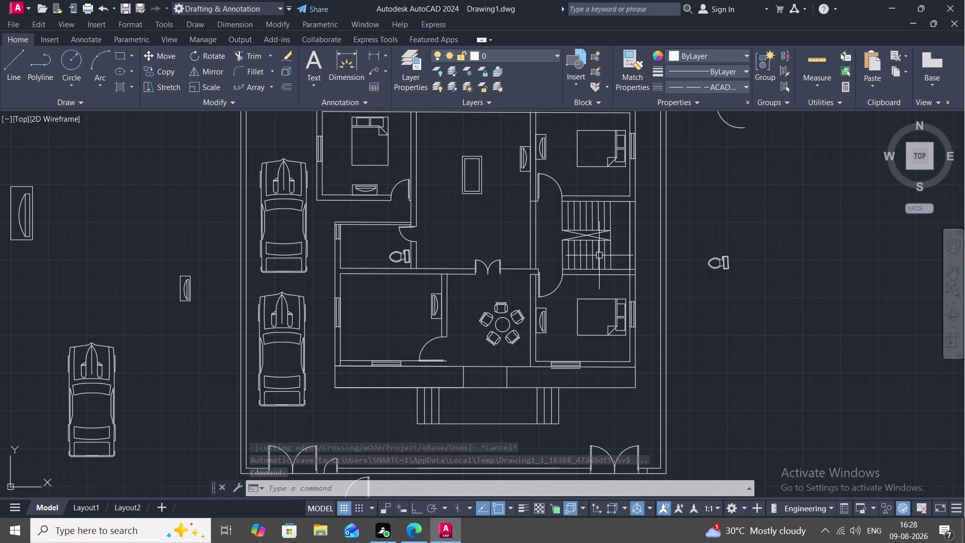
Draw a dashed line right from the stair's upper-right corner and down its right side, then select it.
text(L)
key(space)
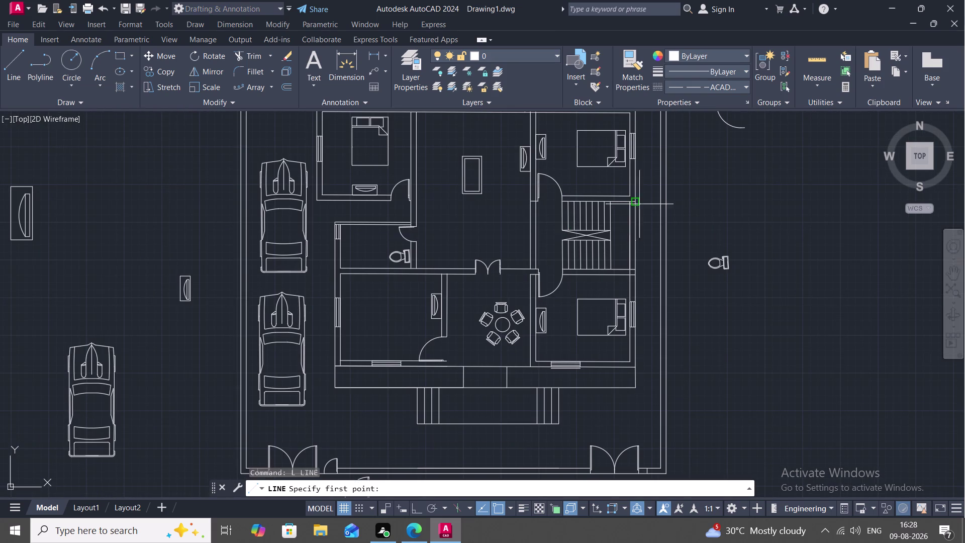
scroll(up, 3)
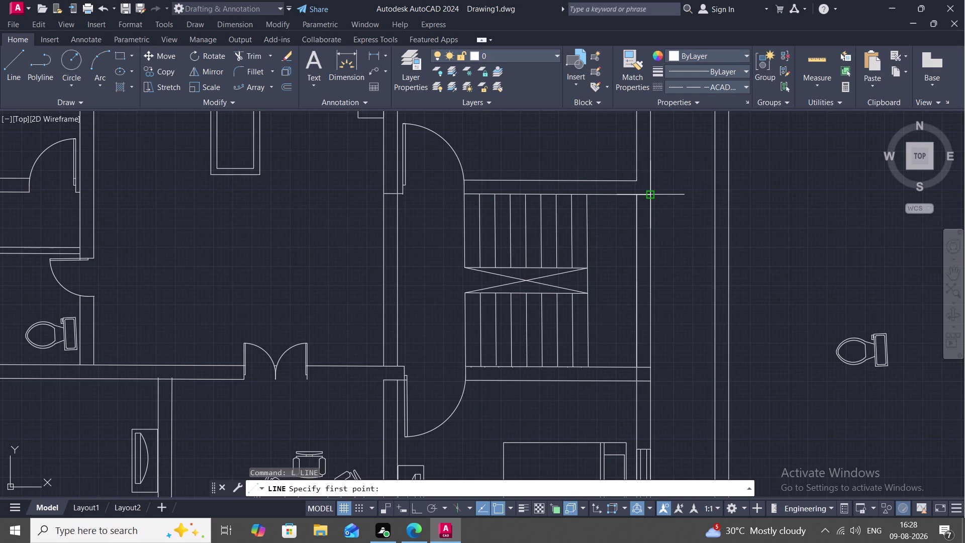
click(647, 195)
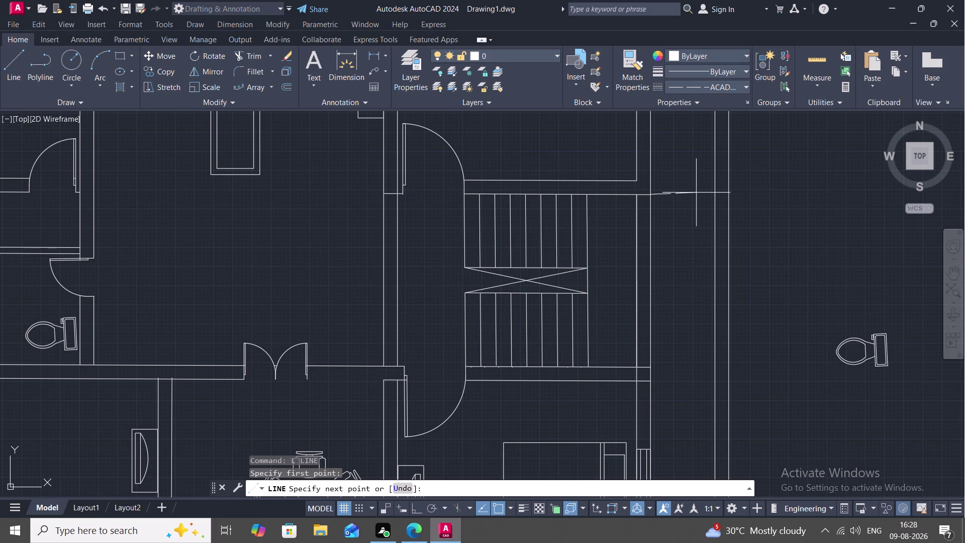
click(696, 195)
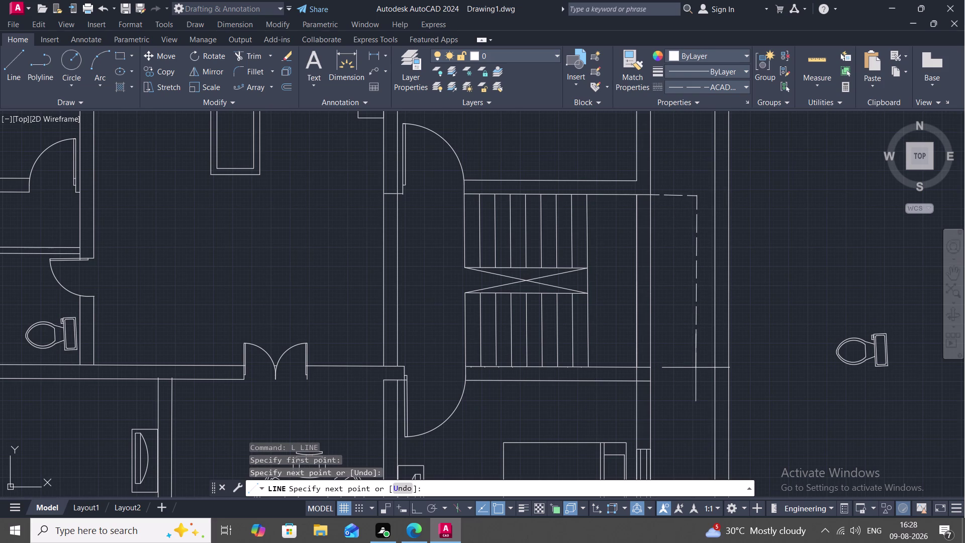
key(F8)
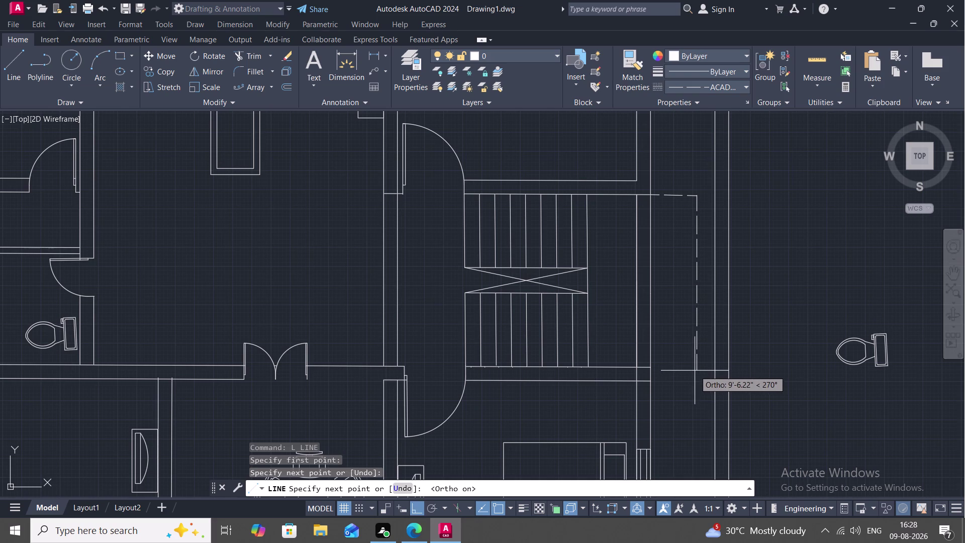
click(695, 370)
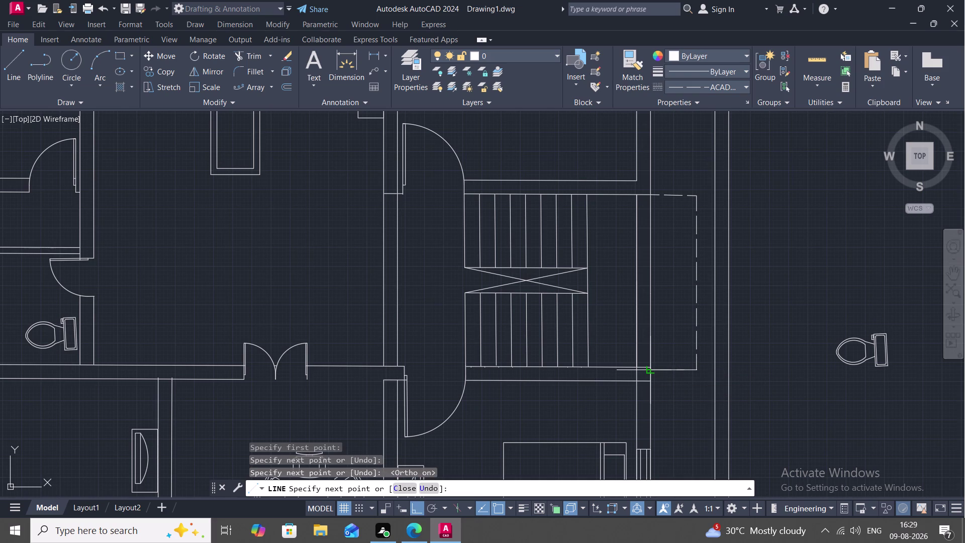
click(695, 380)
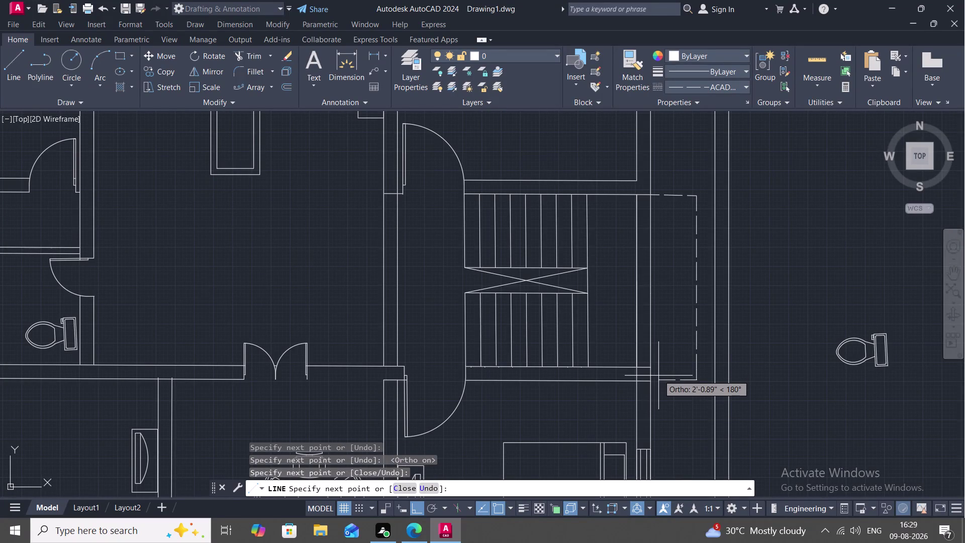
key(Escape)
click(696, 363)
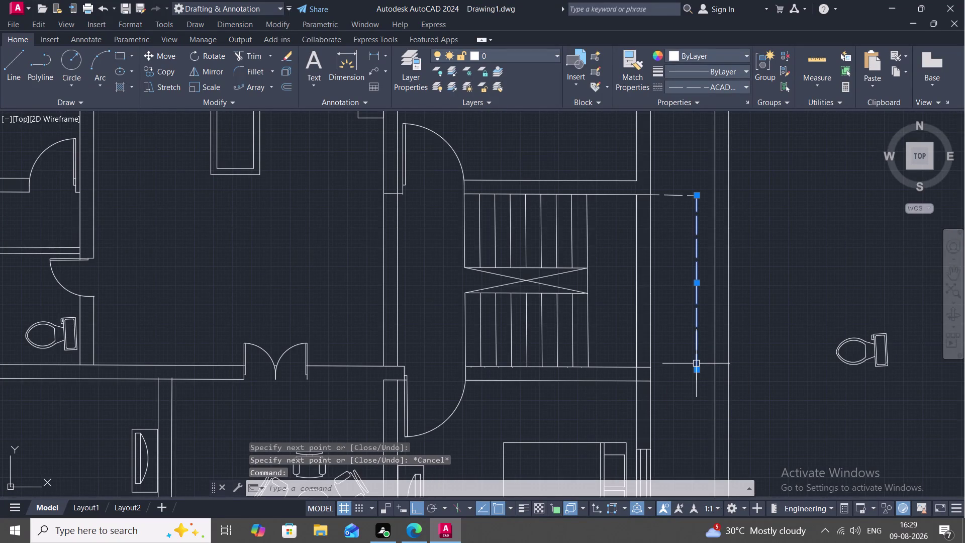
Try scaling the selected dashed line by a factor of 0, then cancel.
text(S)
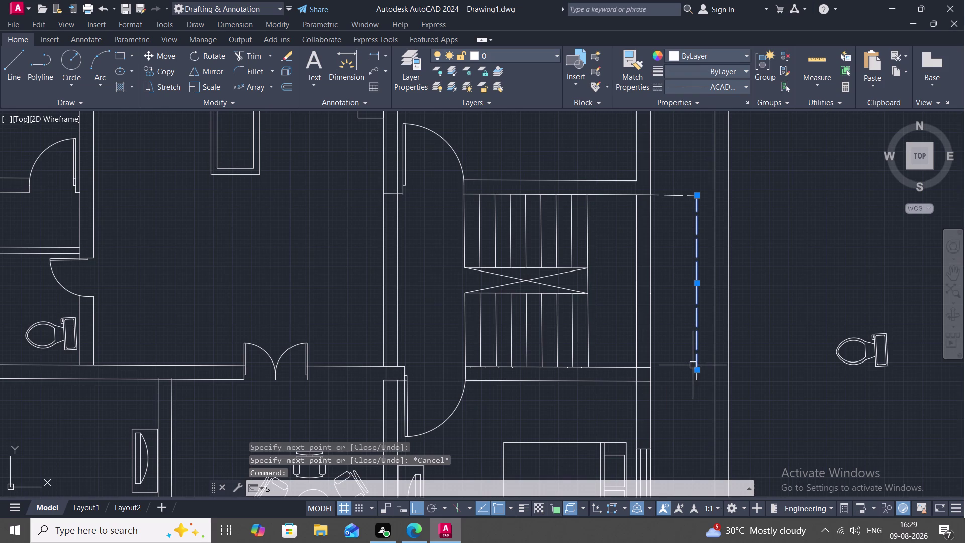
text(C)
key(space)
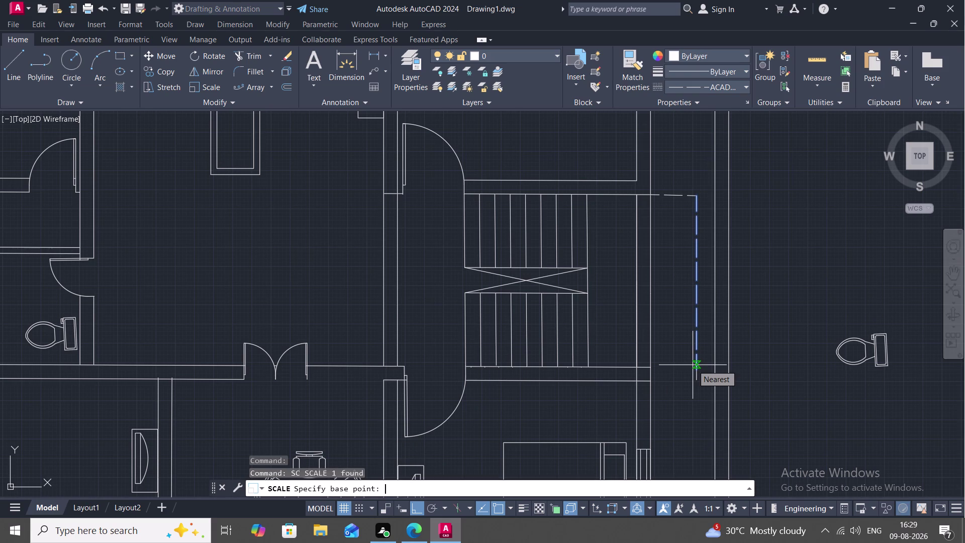
key(0)
key(Return)
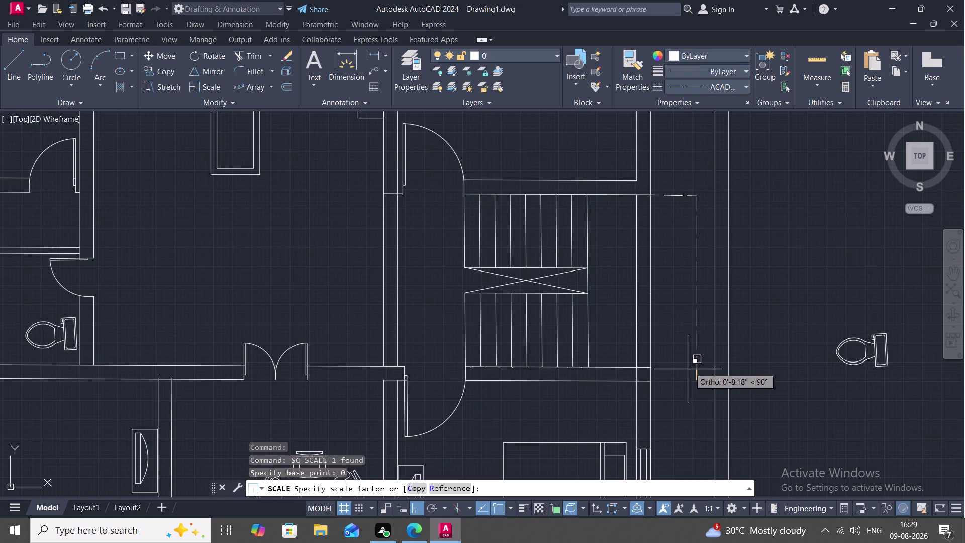
key(0)
key(Return)
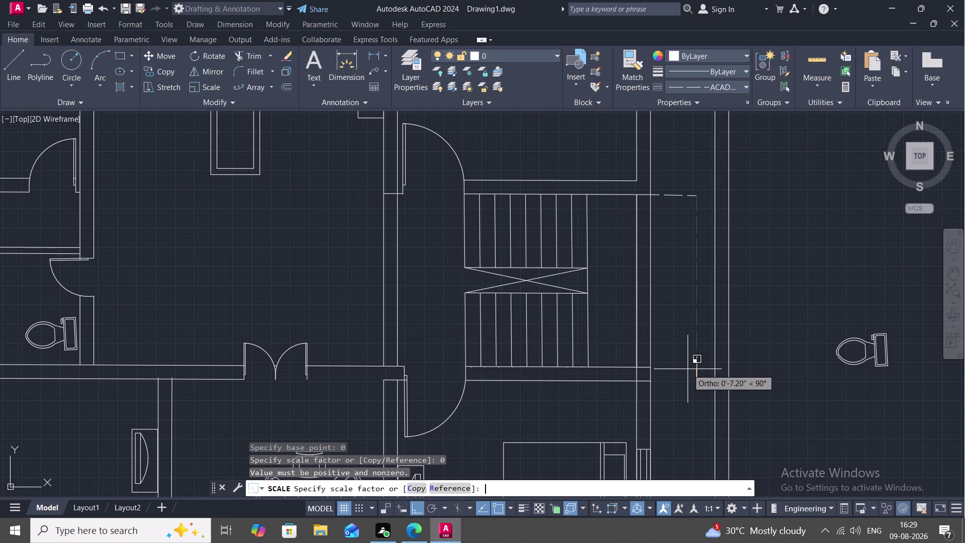
key(space)
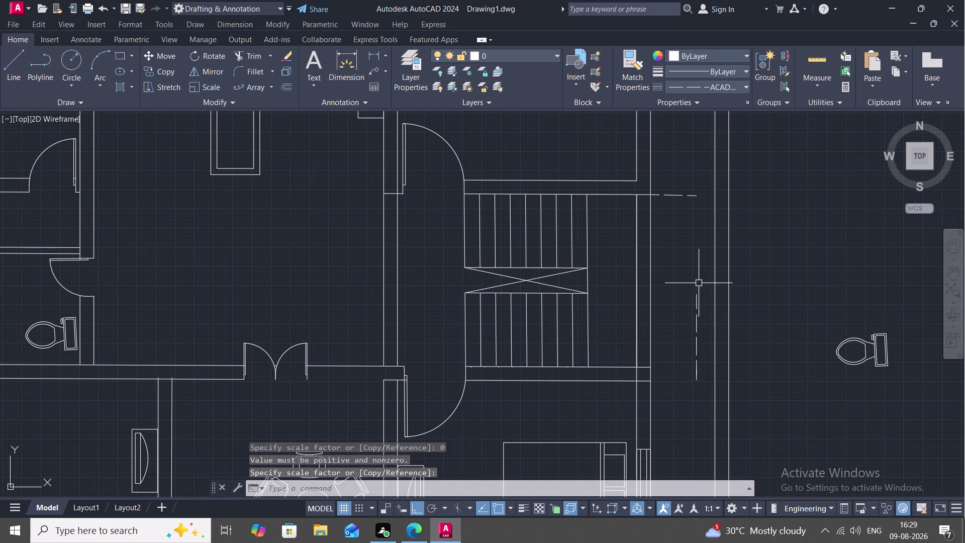
Erase the long dashed vertical line beside the stair.
click(696, 325)
key(Delete)
key(space)
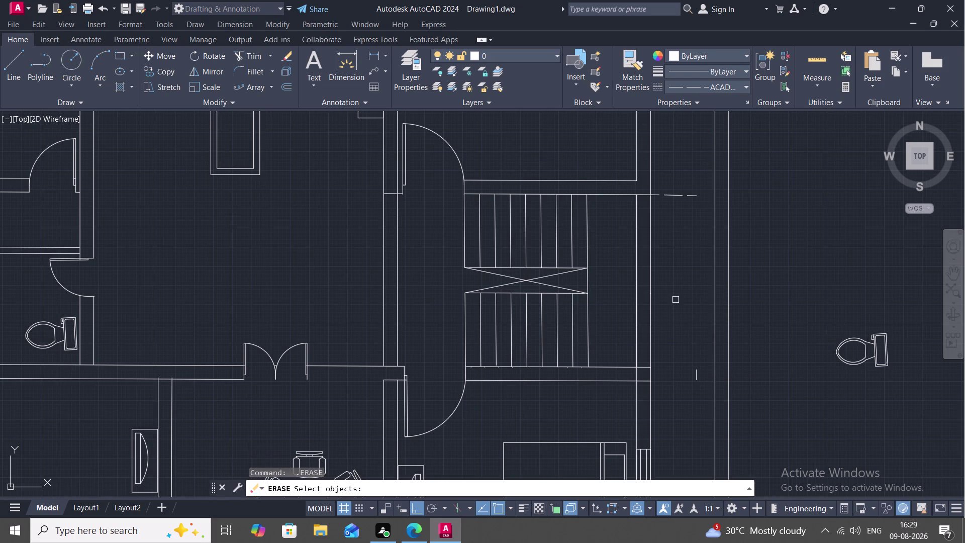
key(Escape)
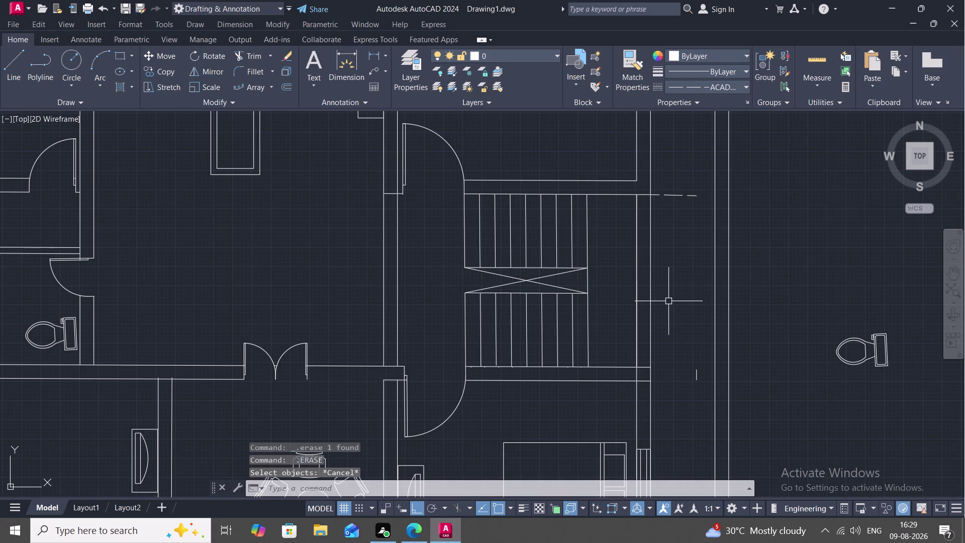
key(space)
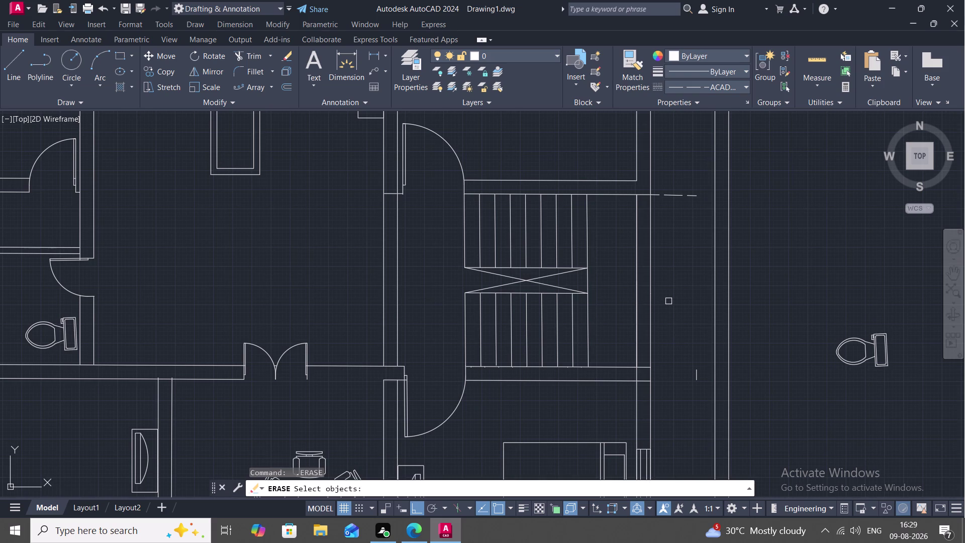
key(Escape)
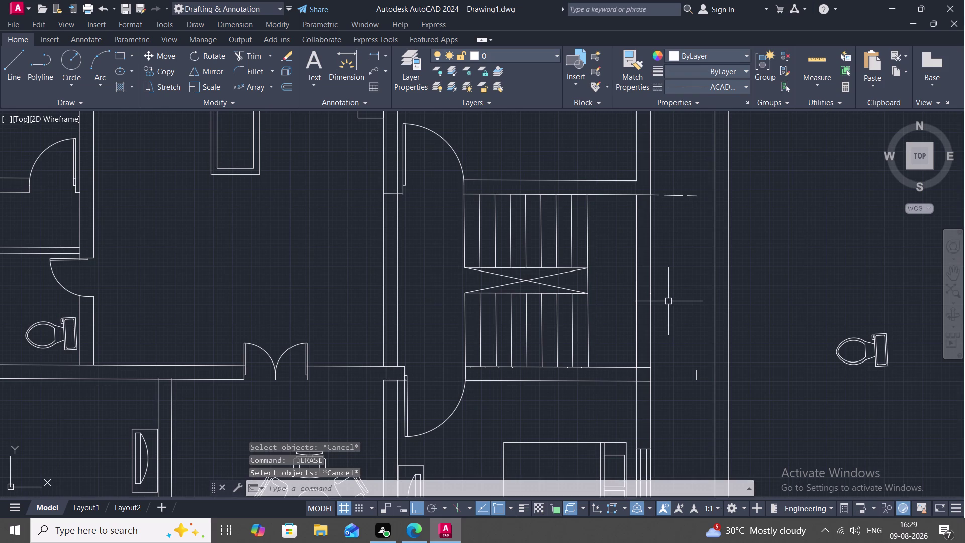
key(l)
key(space)
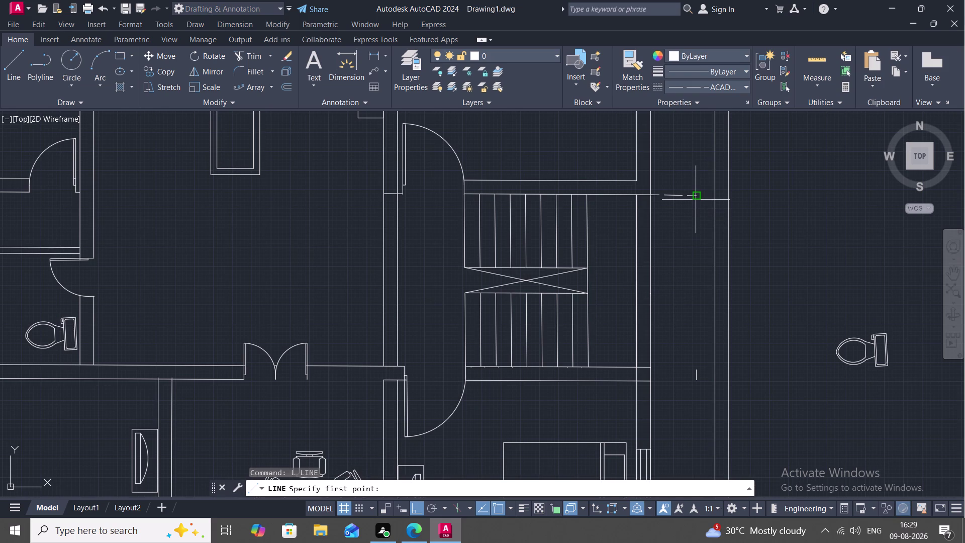
Draw a line from the top dashed stub down the stair's right side and across its bottom.
click(697, 199)
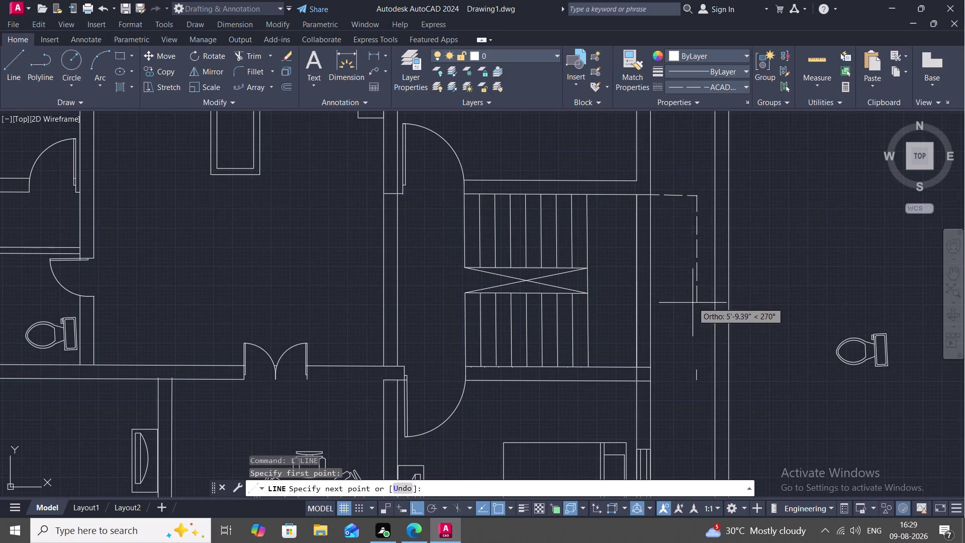
click(677, 373)
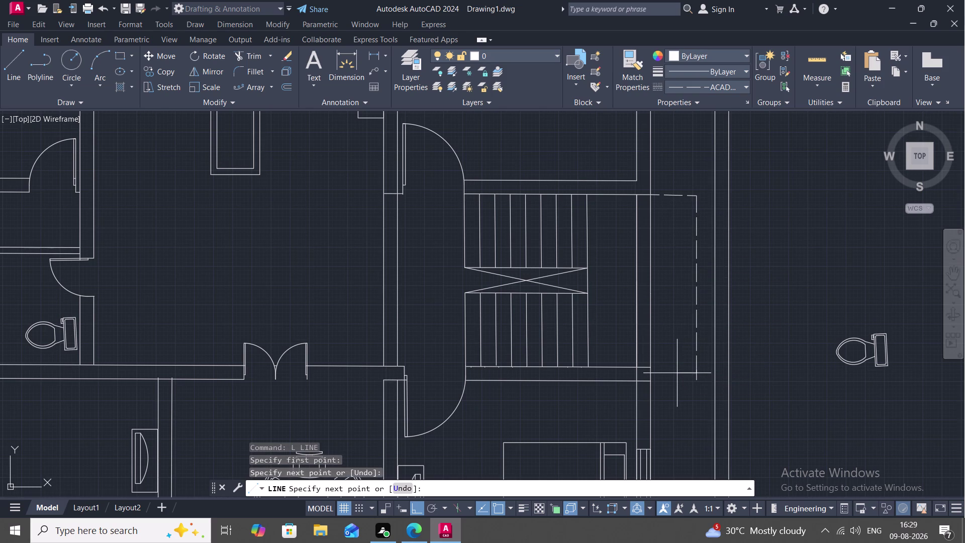
click(652, 374)
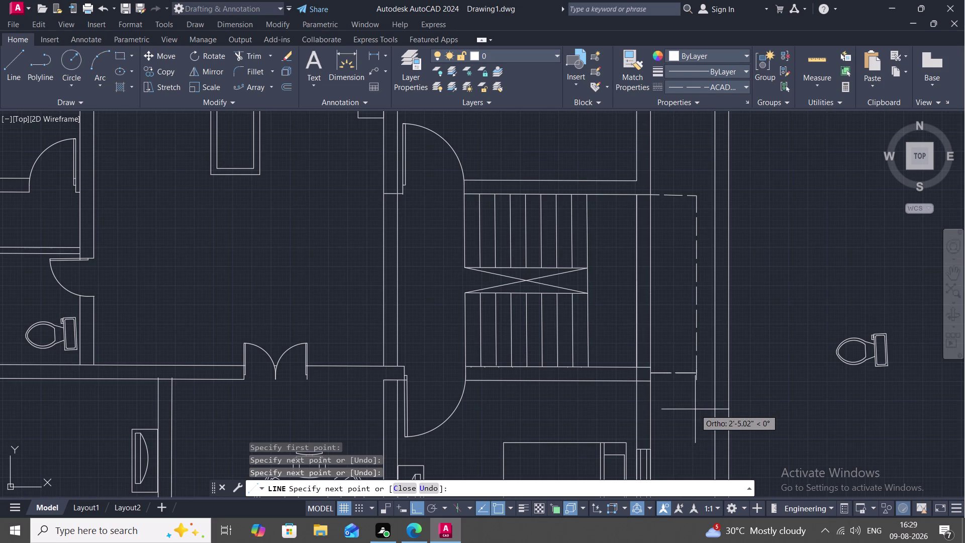
key(t)
key(r)
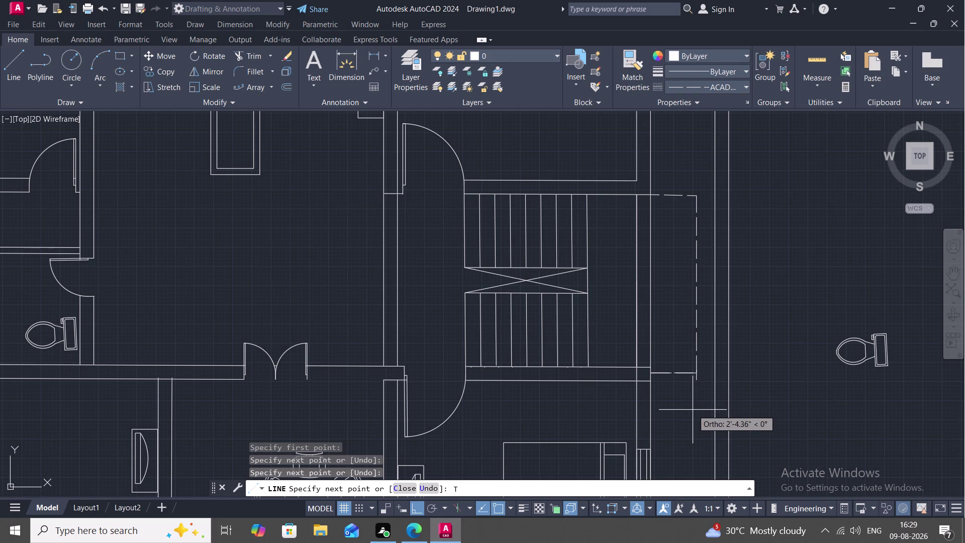
key(F1)
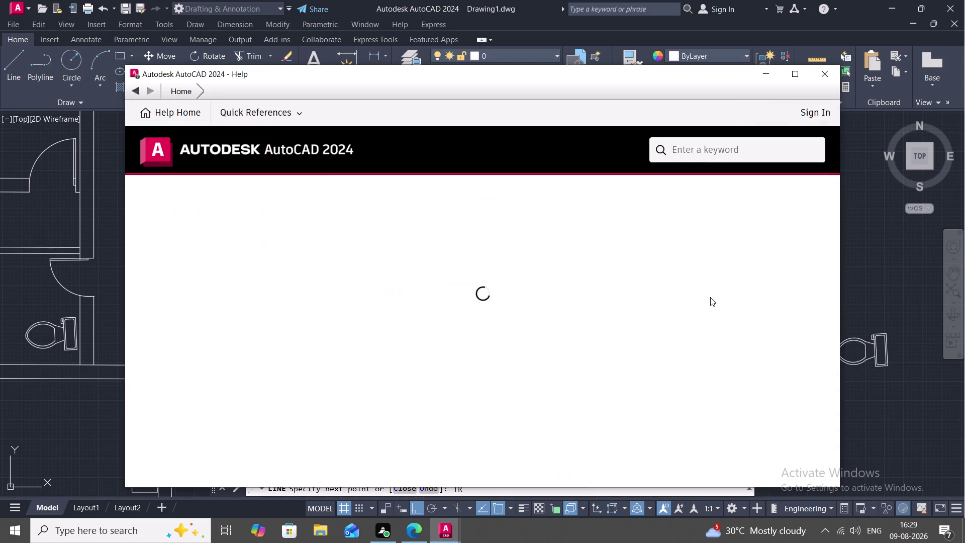
click(822, 72)
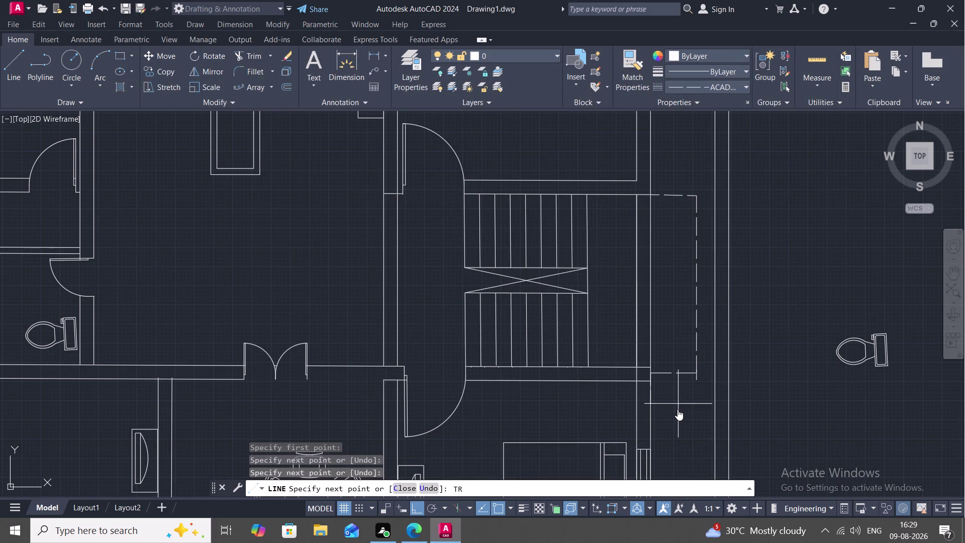
scroll(up, 3)
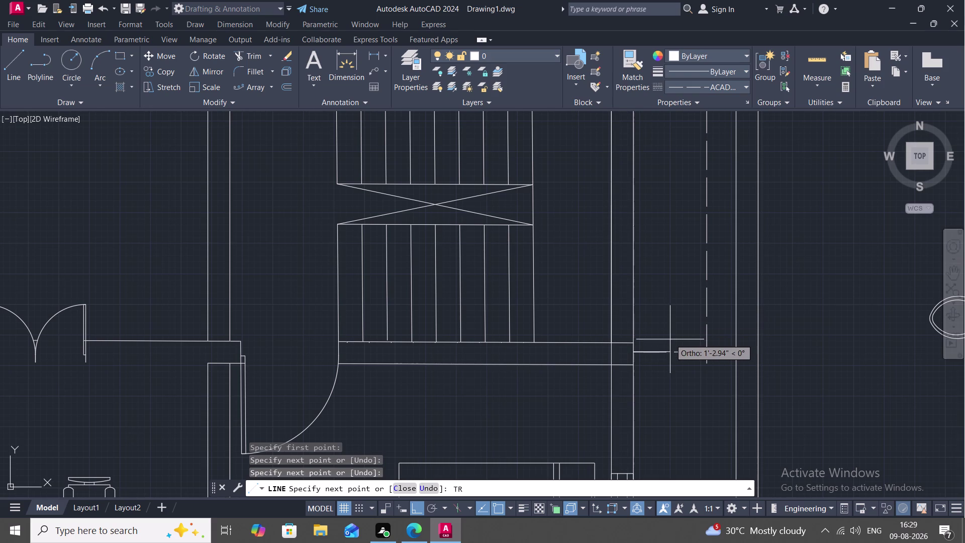
key(Escape)
Trim the overhanging end of the bottom return line, then cancel trimming.
text(T)
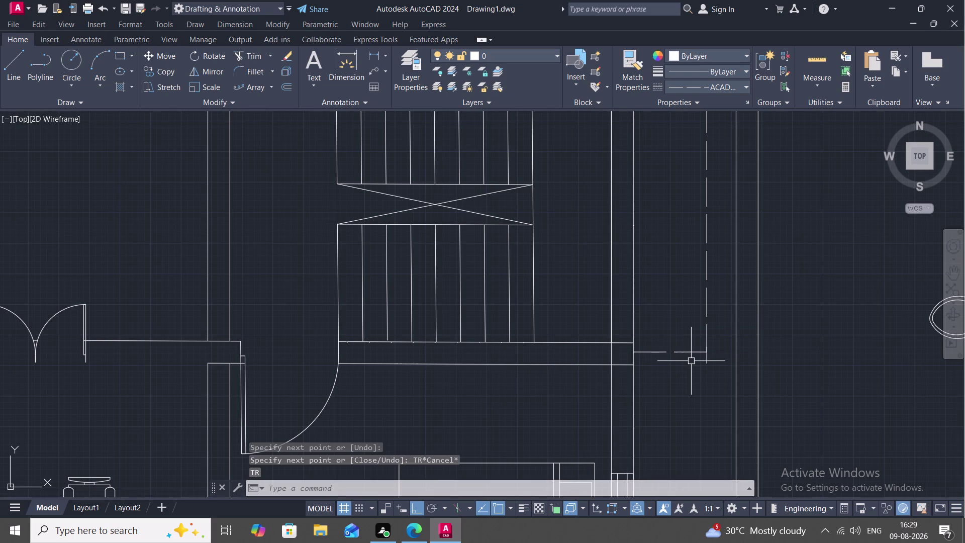
text(R)
key(space)
click(706, 359)
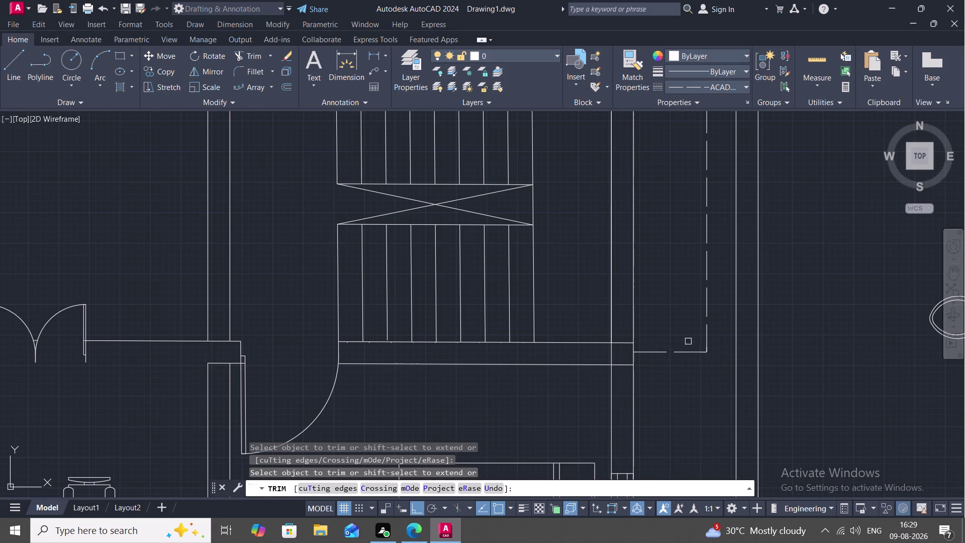
scroll(down, 3)
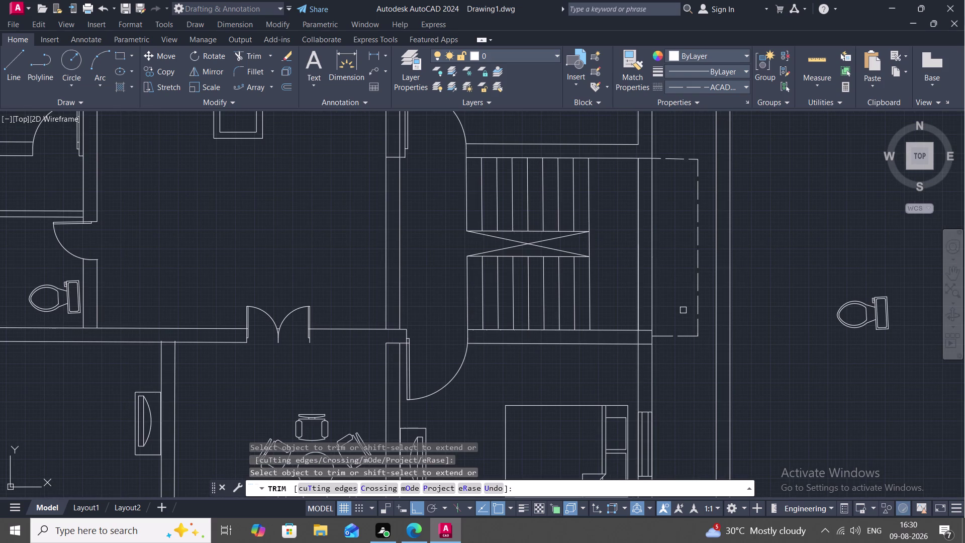
scroll(up, 3)
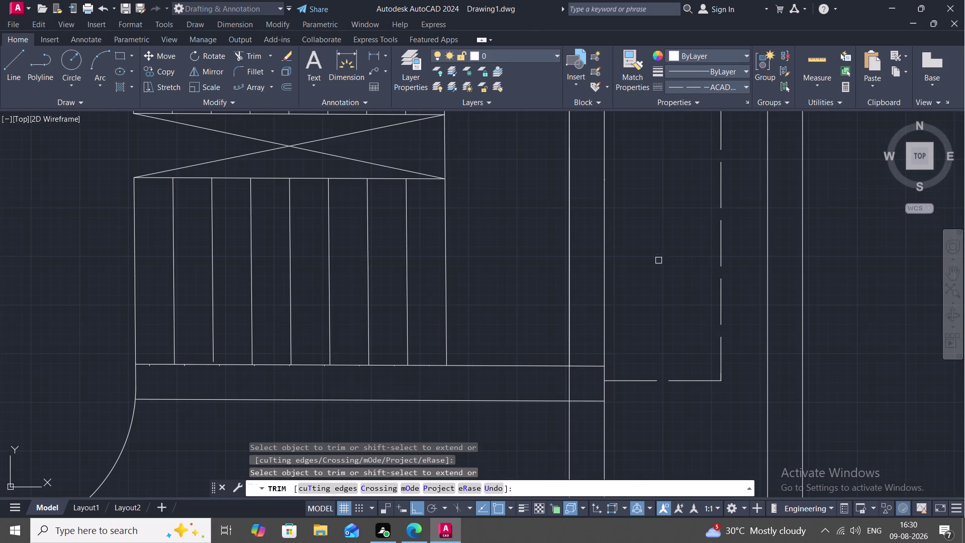
scroll(down, 3)
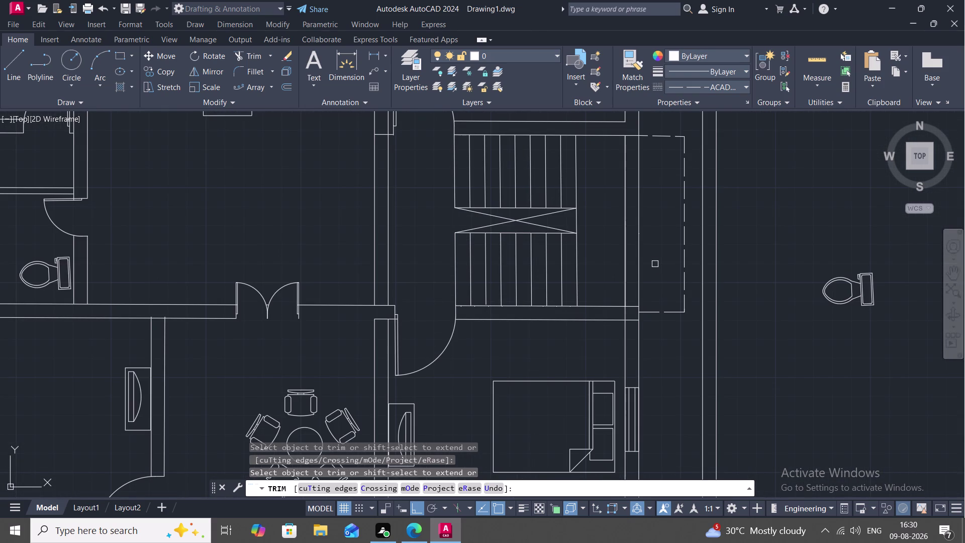
middle_drag(655, 264, 660, 292)
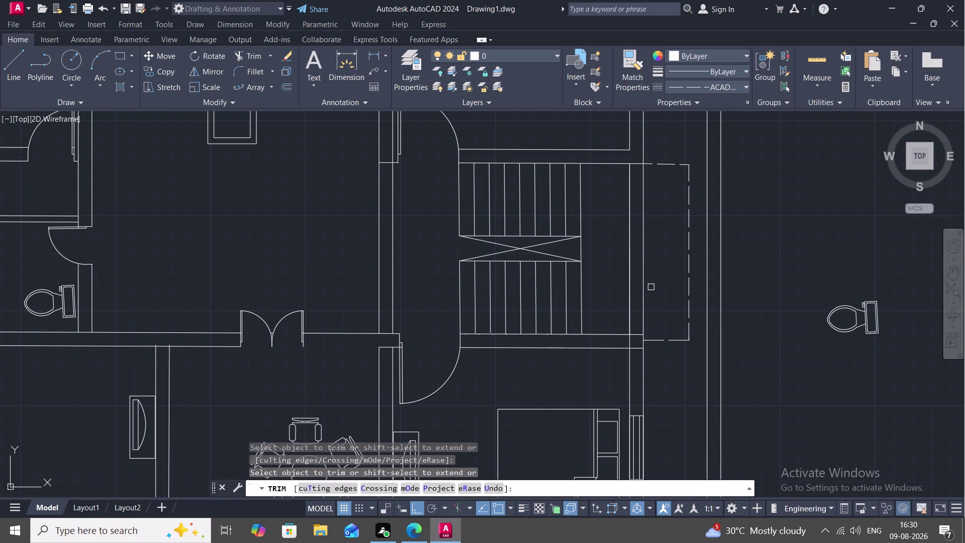
key(Escape)
key(Return)
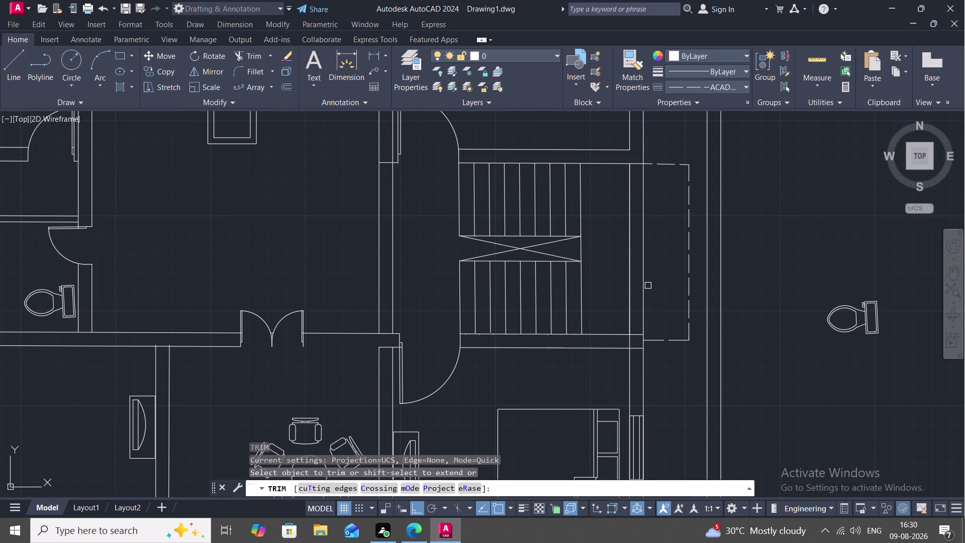
key(Escape)
text(L)
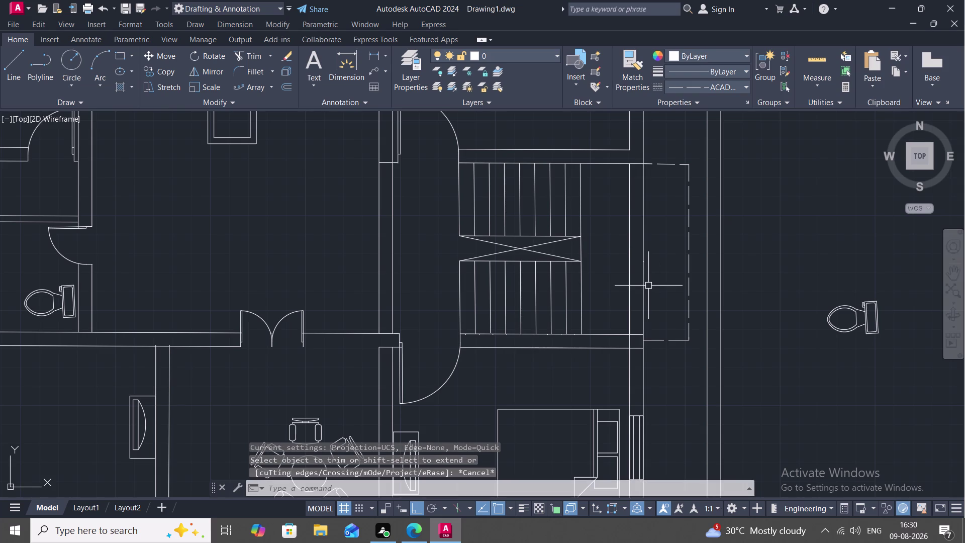
key(space)
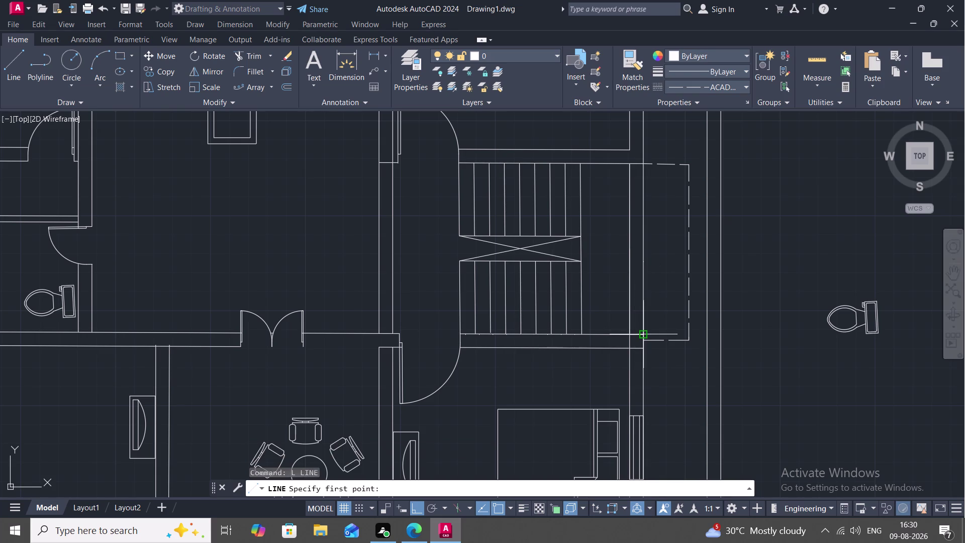
Draw a line up from the bottom dashed corner and erase the old dashed segment beside the stair.
click(635, 337)
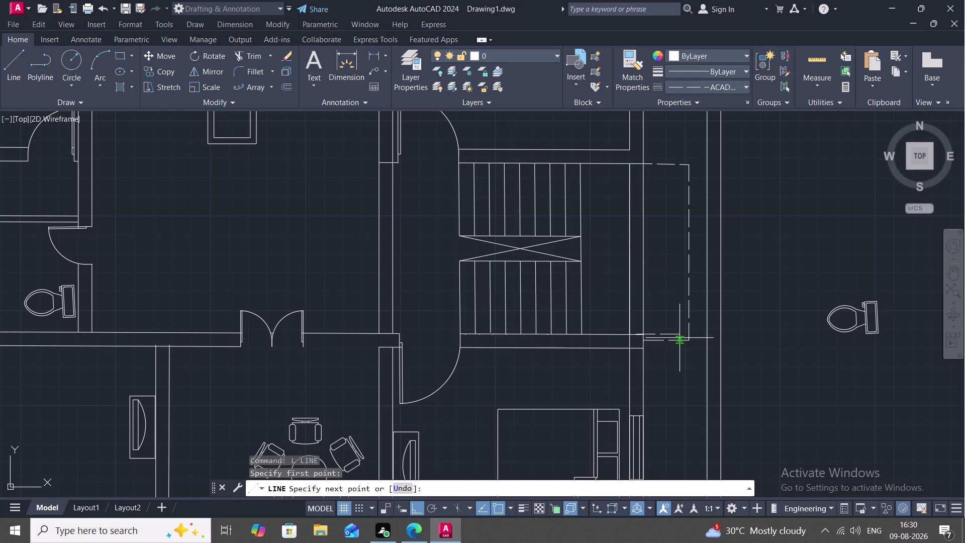
click(683, 335)
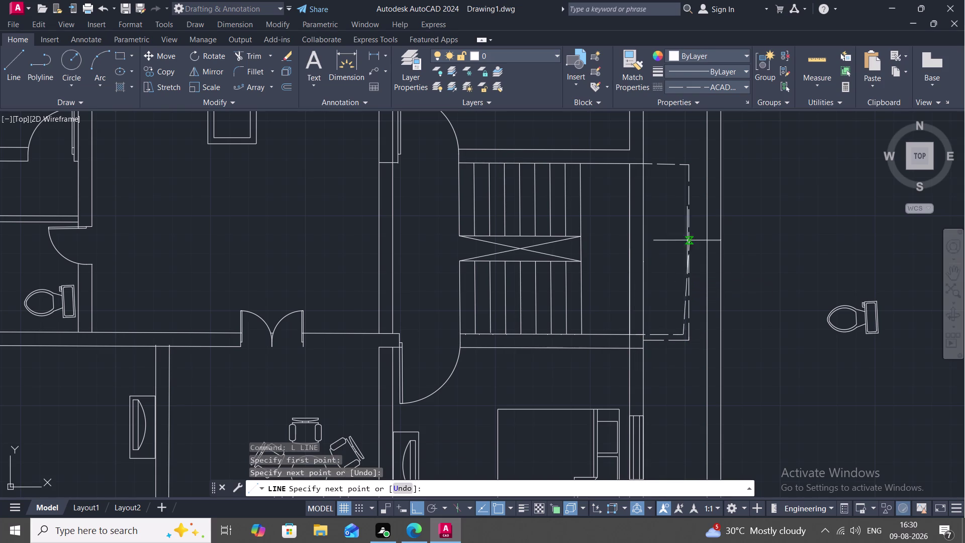
click(686, 167)
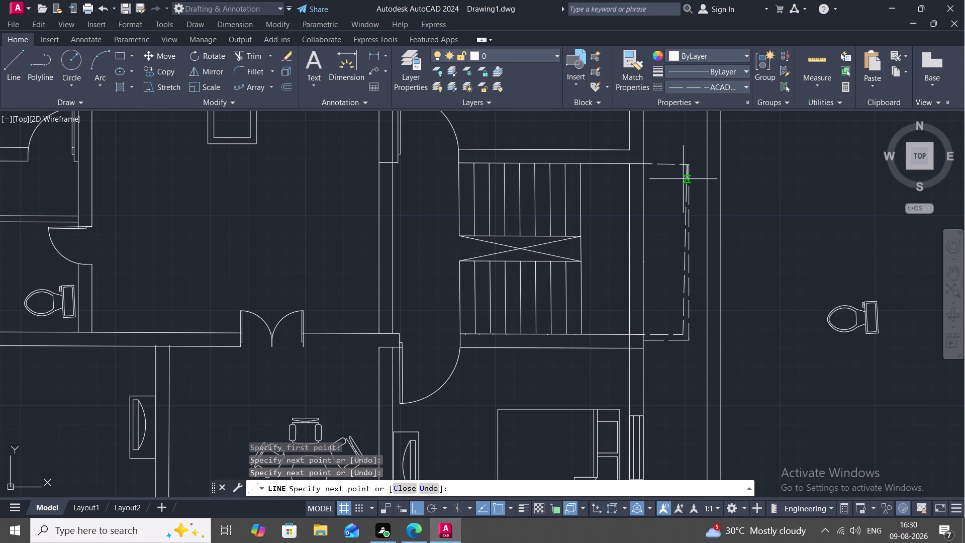
key(Escape)
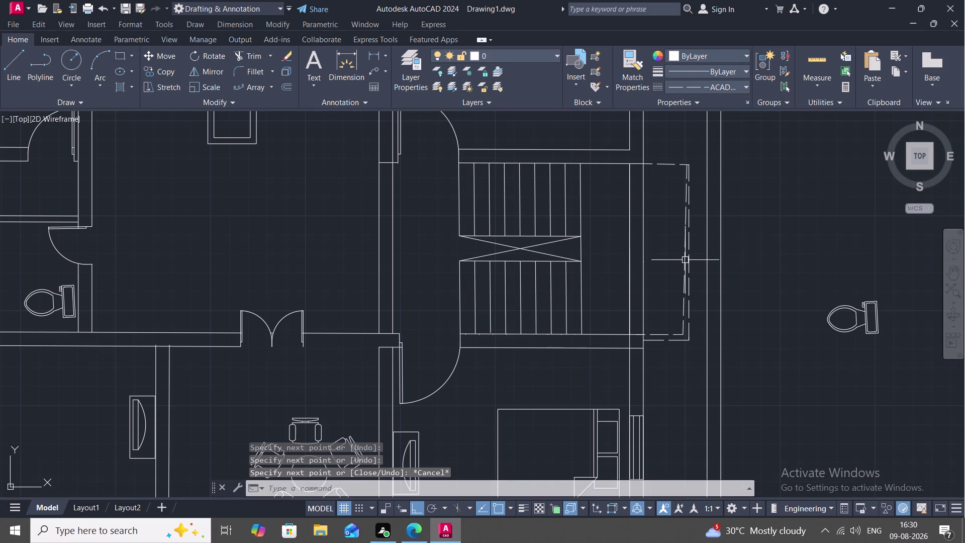
click(685, 265)
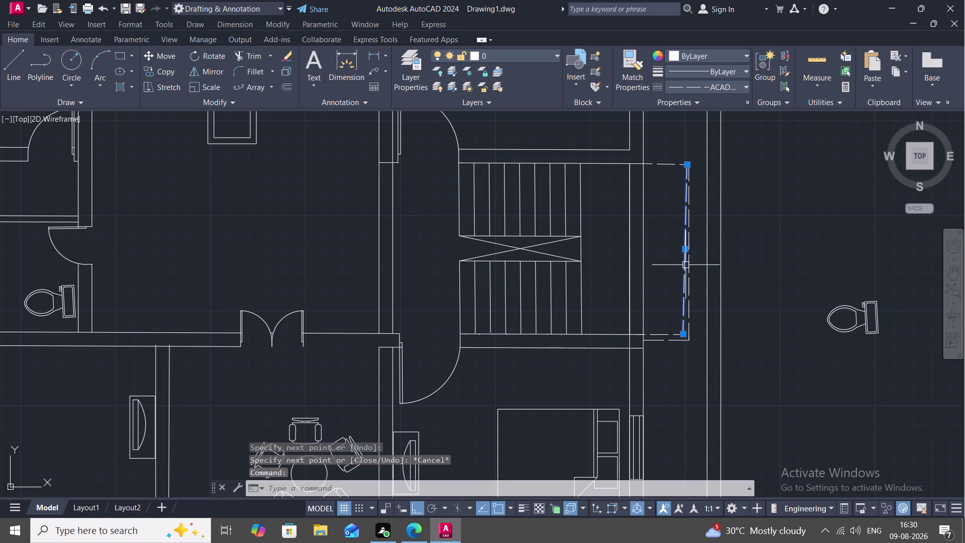
key(Delete)
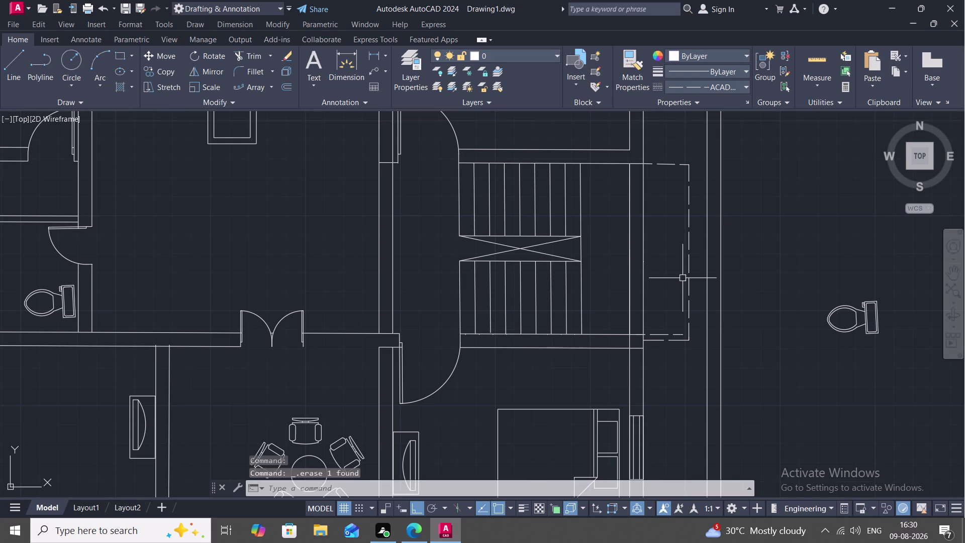
Draw a new vertical line from the outline's lower corner to its top corner.
key(l)
key(space)
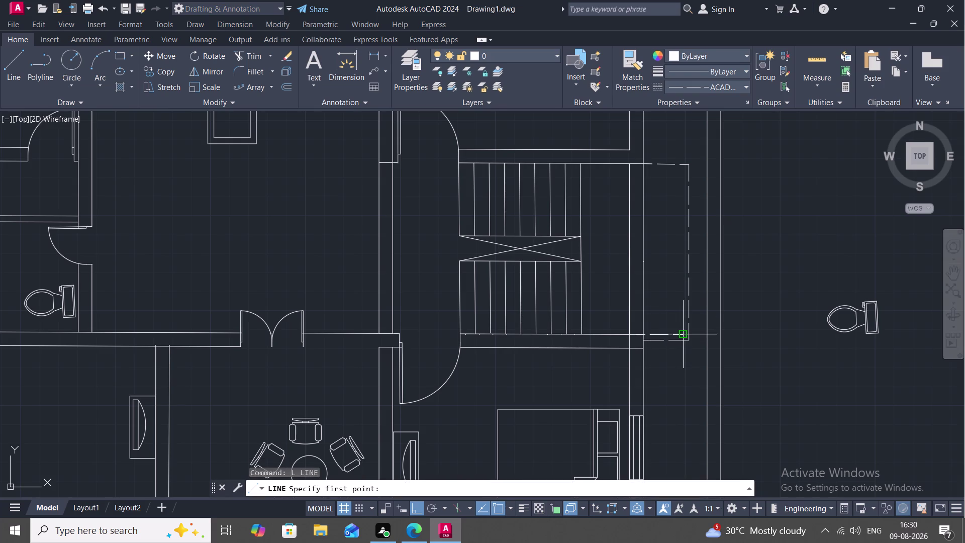
click(681, 336)
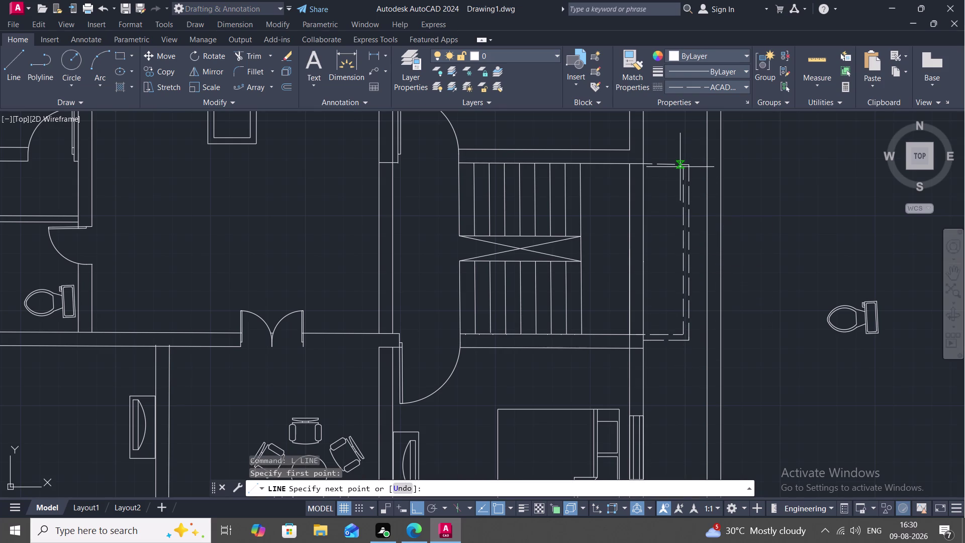
scroll(up, 3)
click(677, 163)
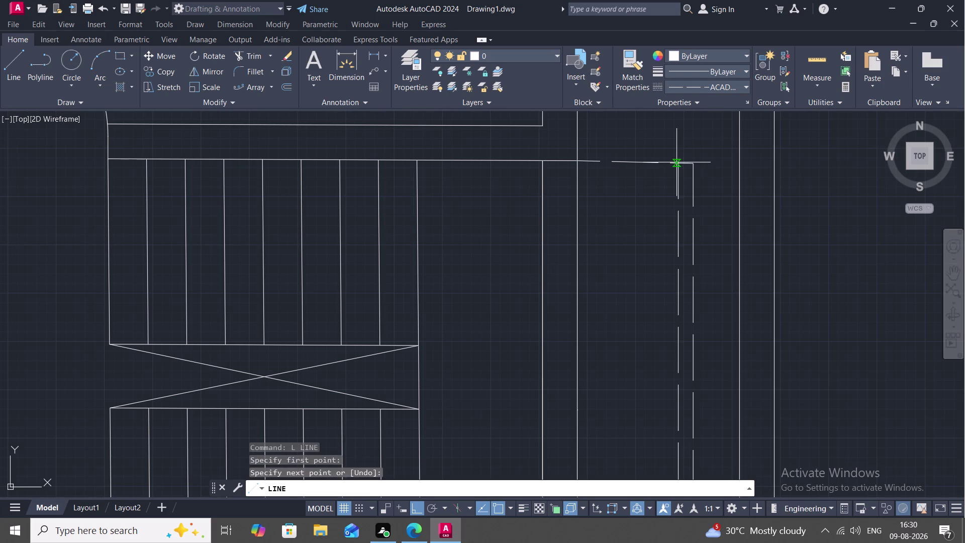
key(Escape)
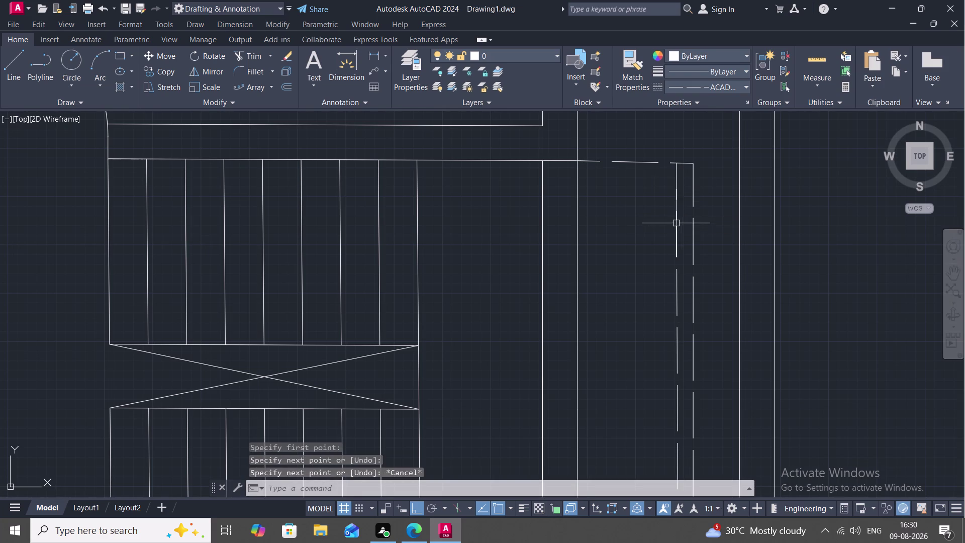
Add a short line up from the outline's top corner, continuing left along the top.
key(l)
key(space)
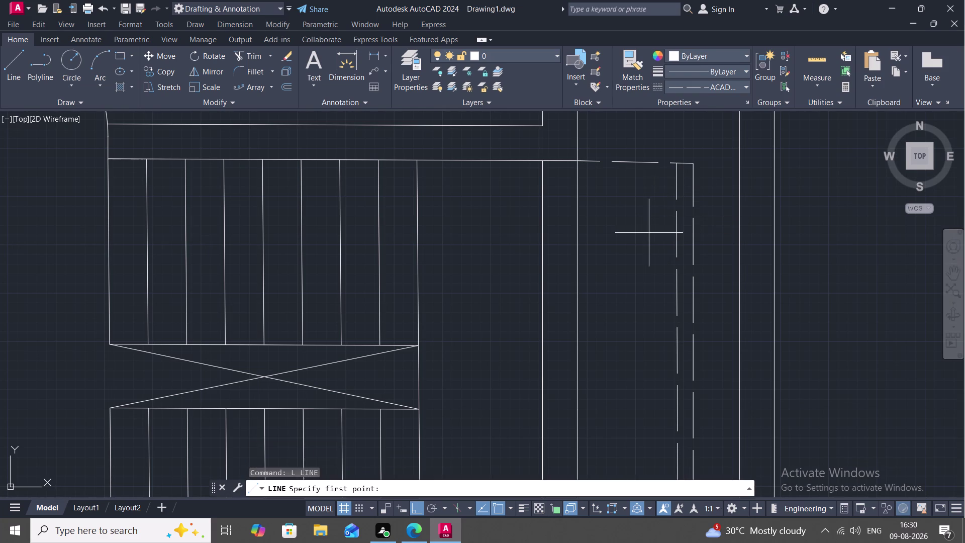
middle_drag(644, 233, 628, 297)
scroll(down, 3)
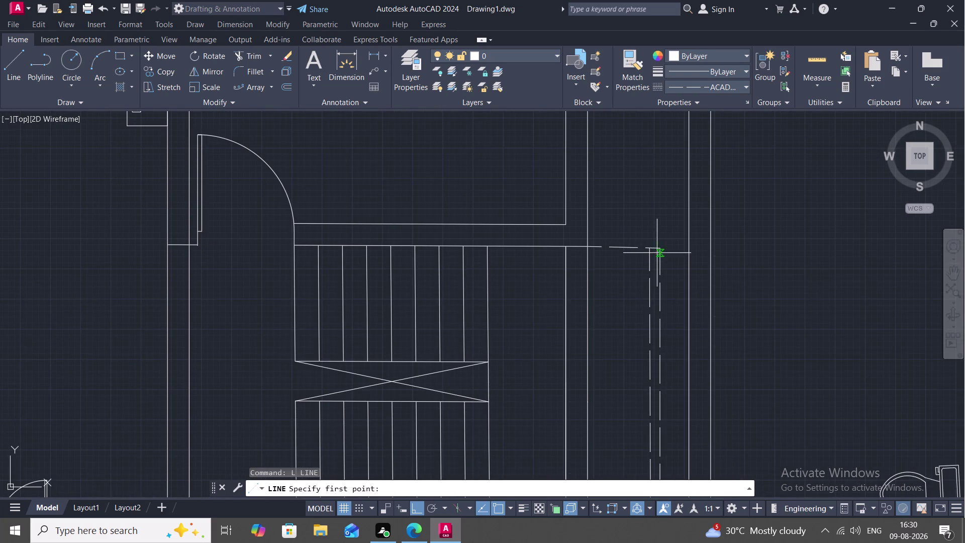
click(659, 249)
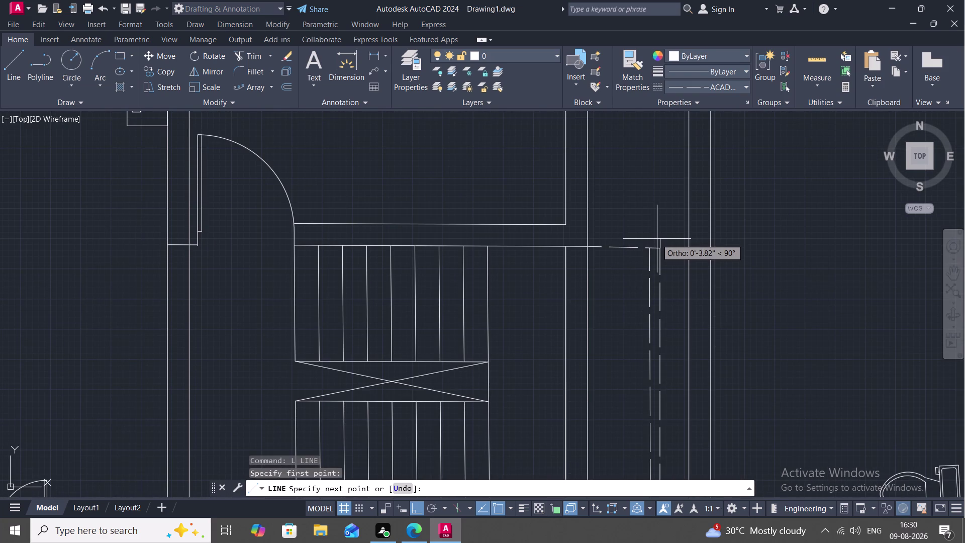
click(657, 238)
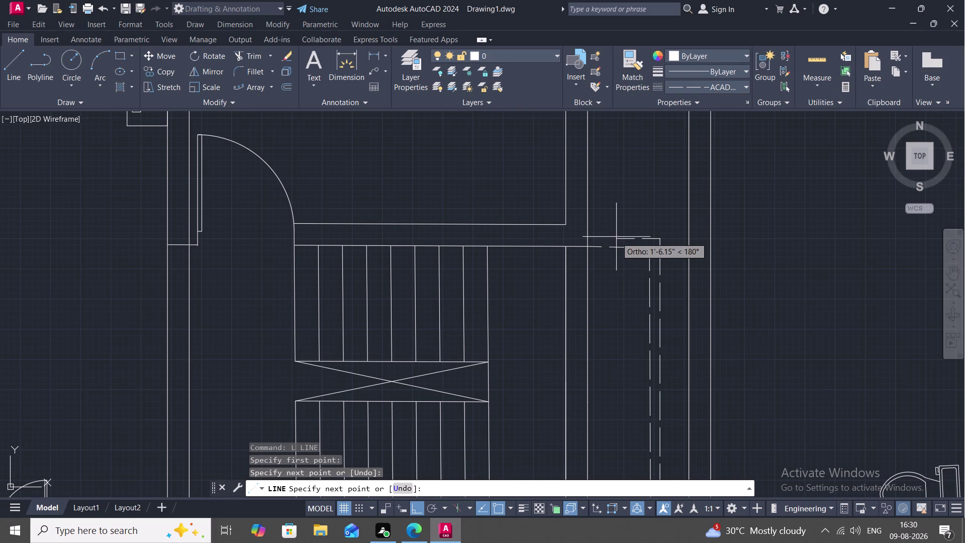
click(587, 237)
key(Escape)
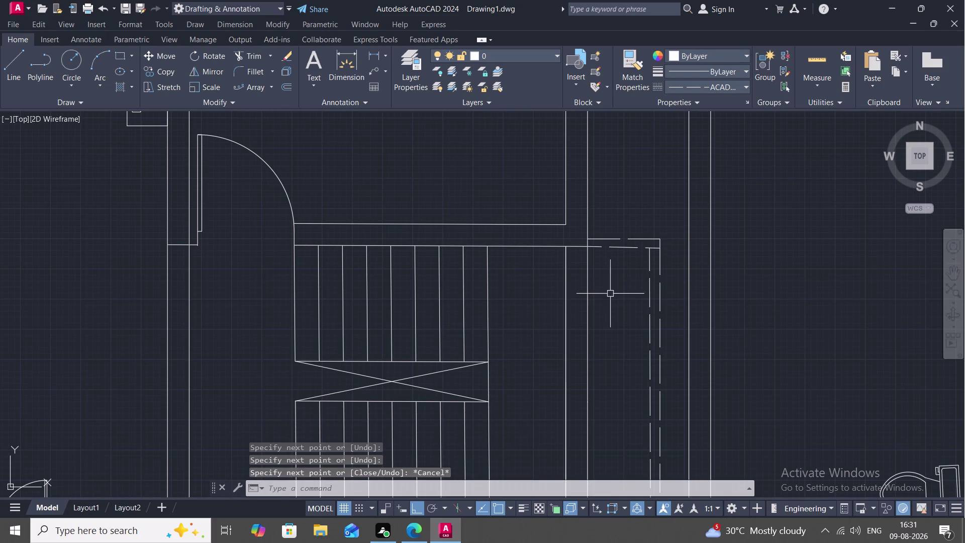
scroll(up, 3)
middle_drag(621, 291, 563, 331)
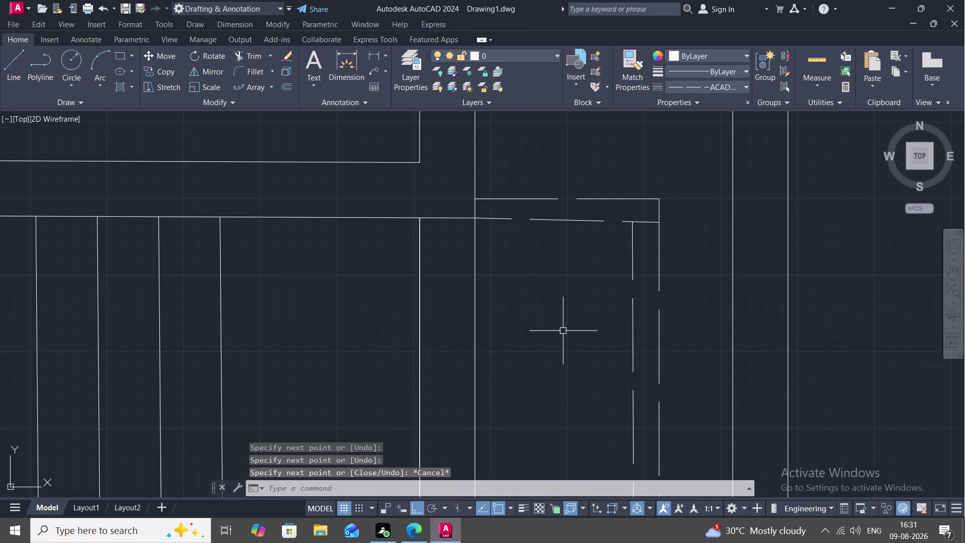
Trim the overlapping line ends and the top line at the outline's top corner.
text(TR)
key(space)
scroll(up, 3)
middle_drag(572, 329, 573, 464)
scroll(down, 3)
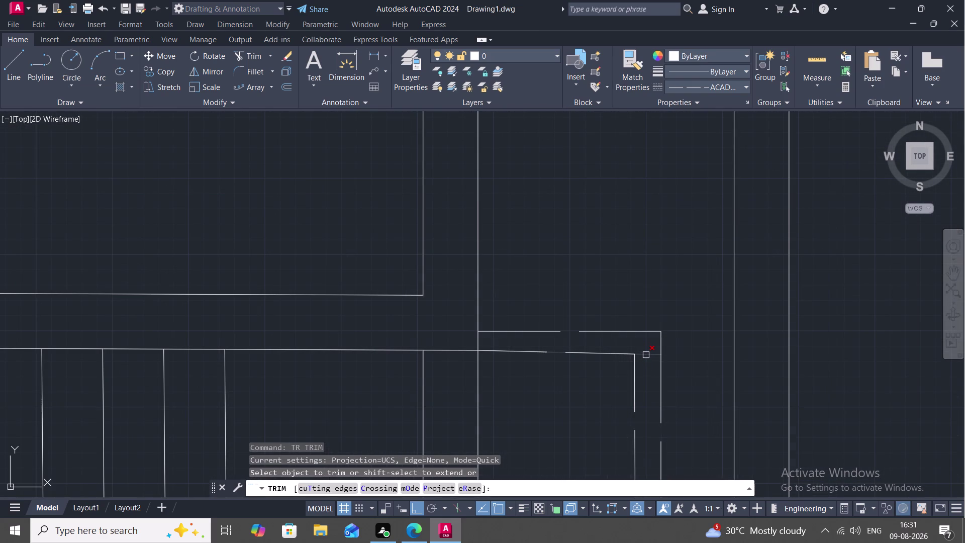
click(645, 355)
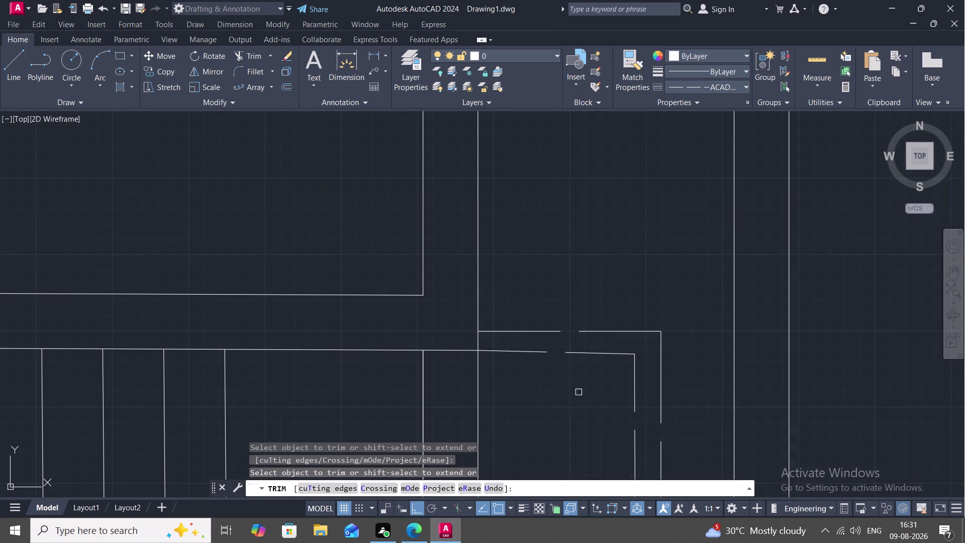
scroll(down, 3)
scroll(down, 3)
middle_drag(575, 392, 624, 198)
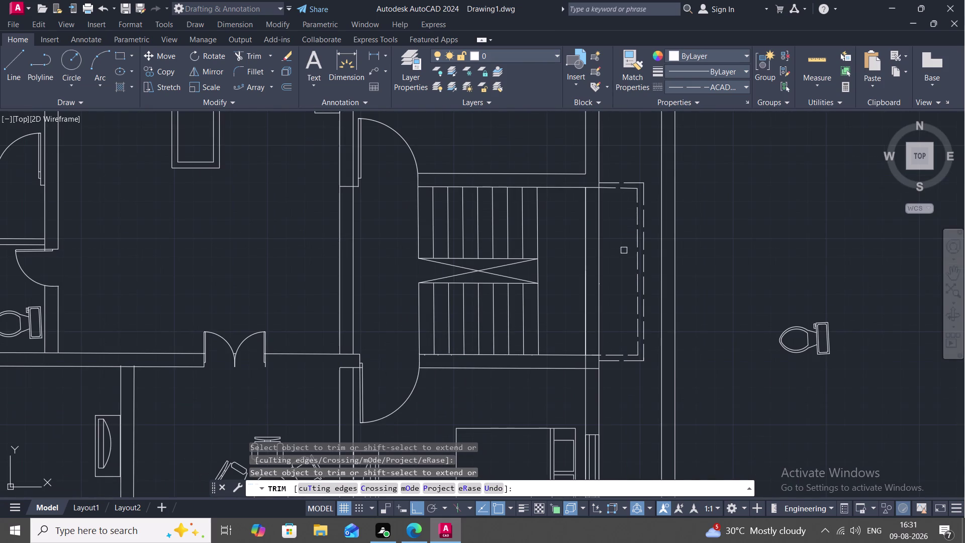
click(618, 185)
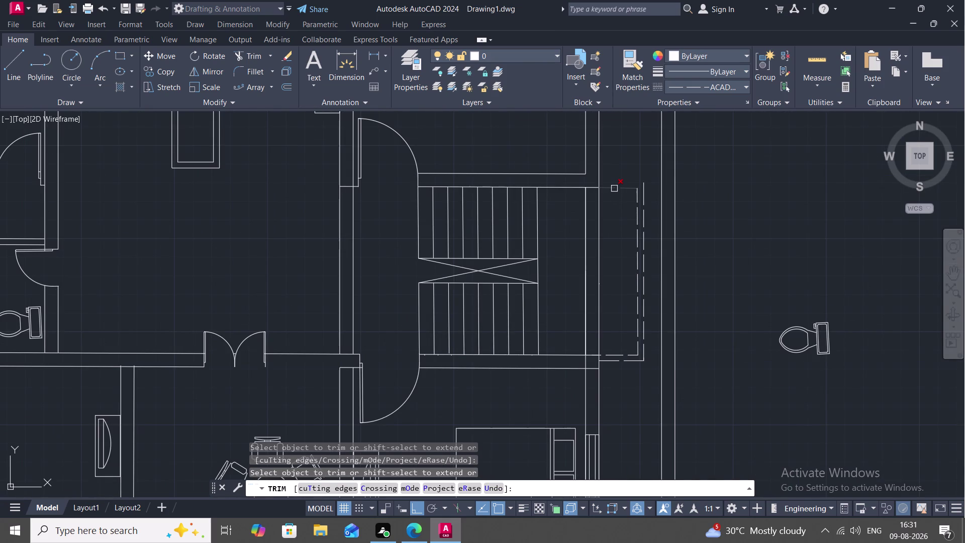
click(611, 187)
text(L)
key(space)
key(Escape)
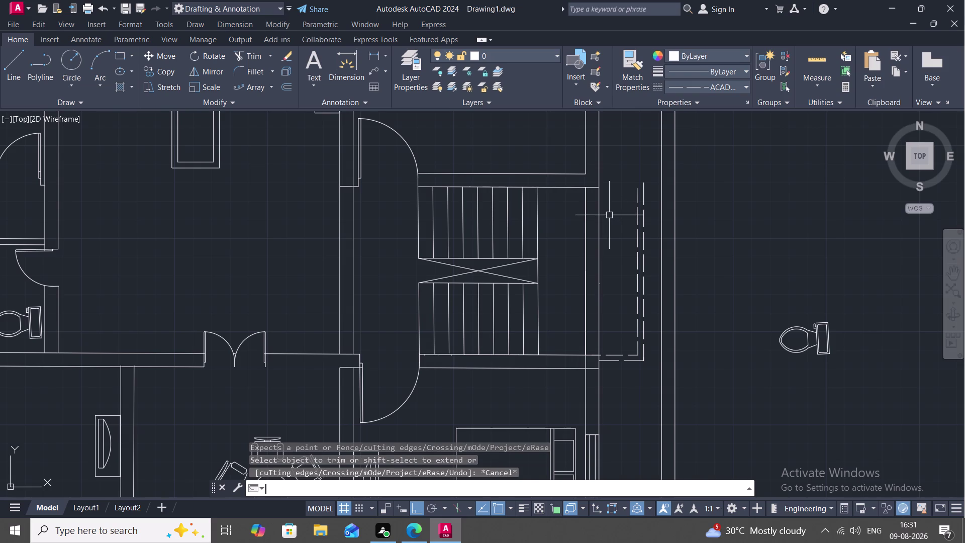
Draw the top line from the stair's top-right corner across to the outline.
text(L)
key(space)
click(599, 189)
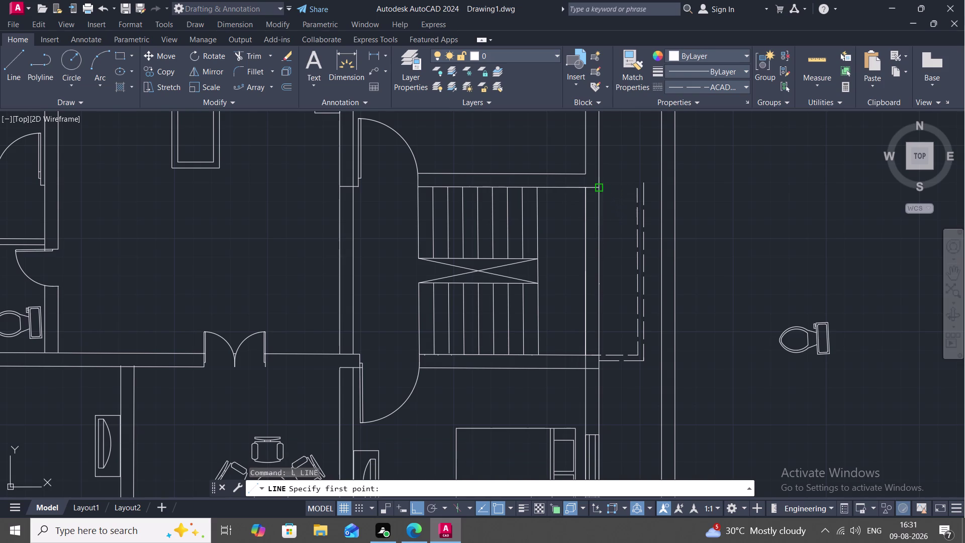
click(635, 186)
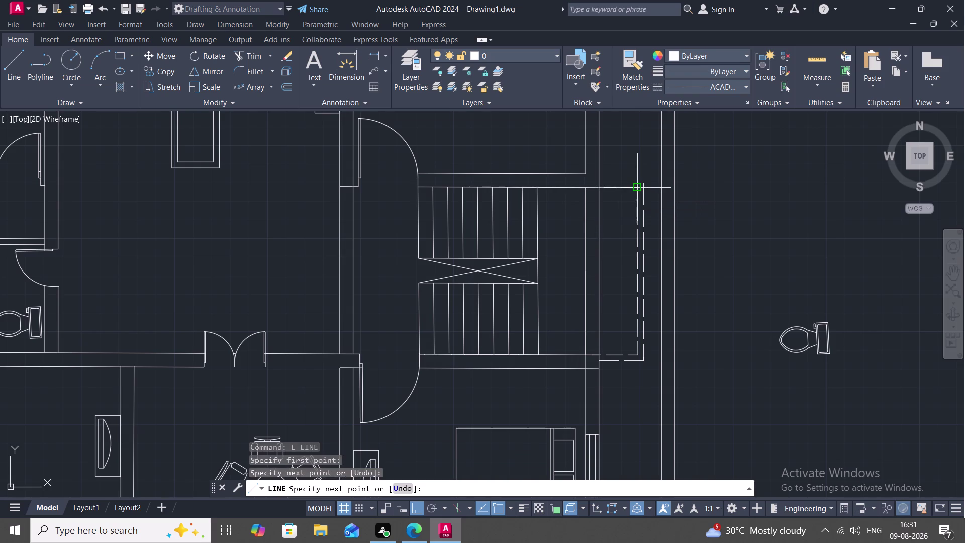
key(space)
key(space)
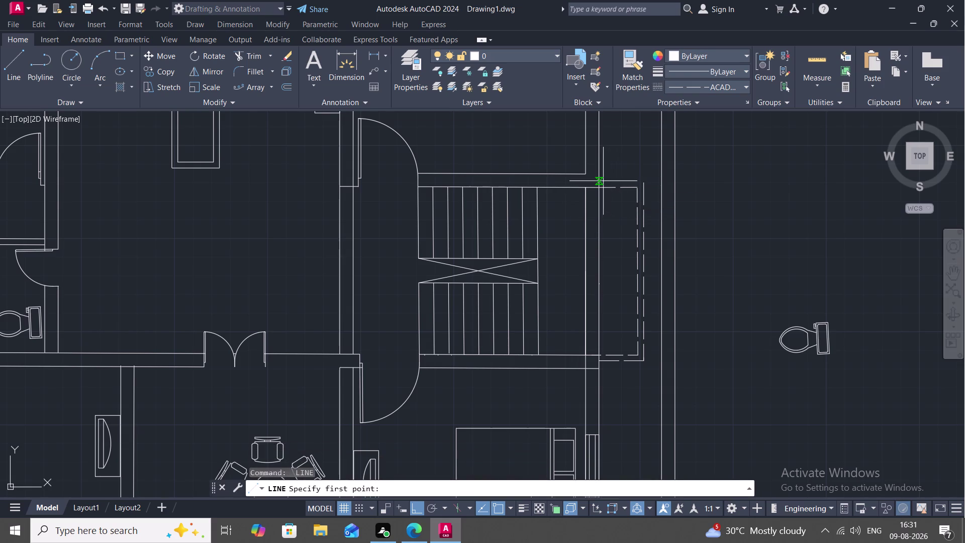
Replace a misdrawn outer top line with a new one from above the stair to the corner.
click(600, 180)
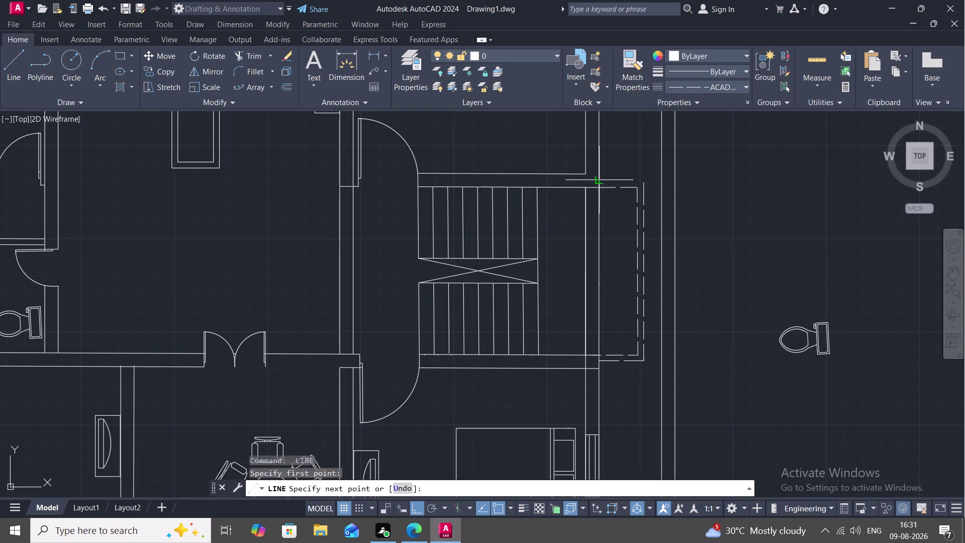
click(645, 184)
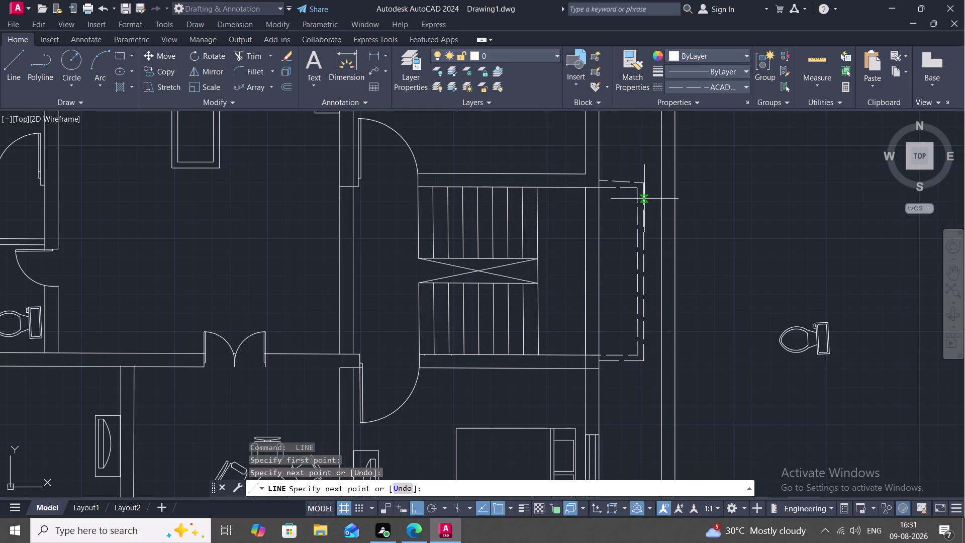
key(Escape)
click(628, 181)
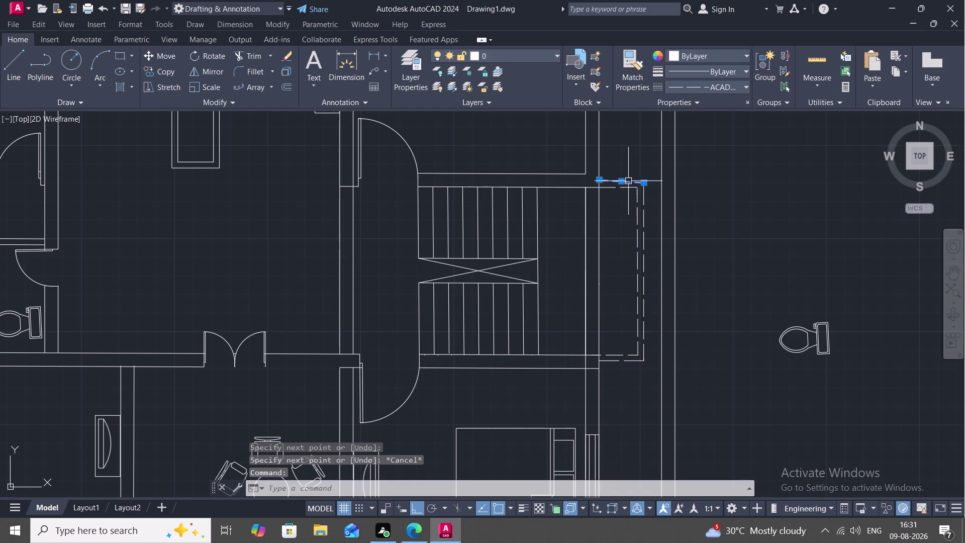
key(Delete)
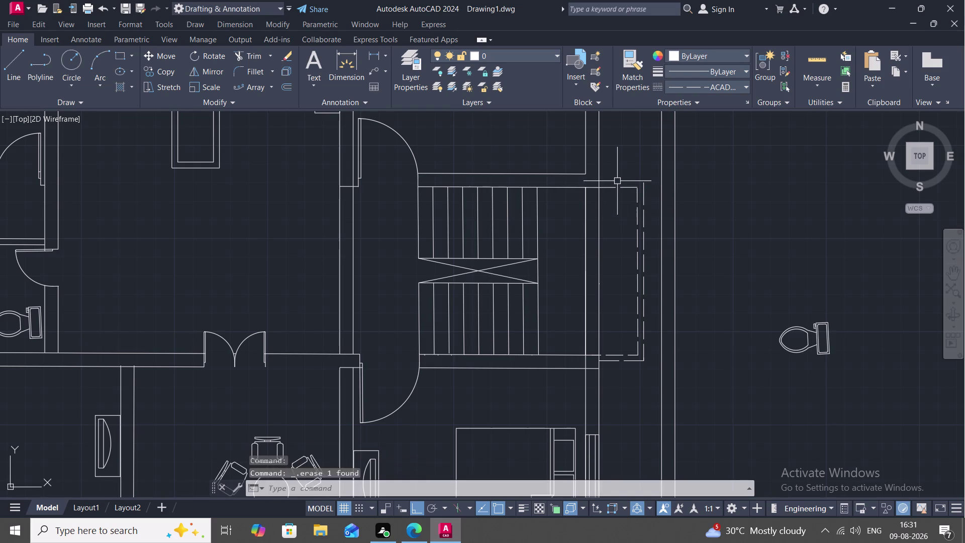
key(l)
key(space)
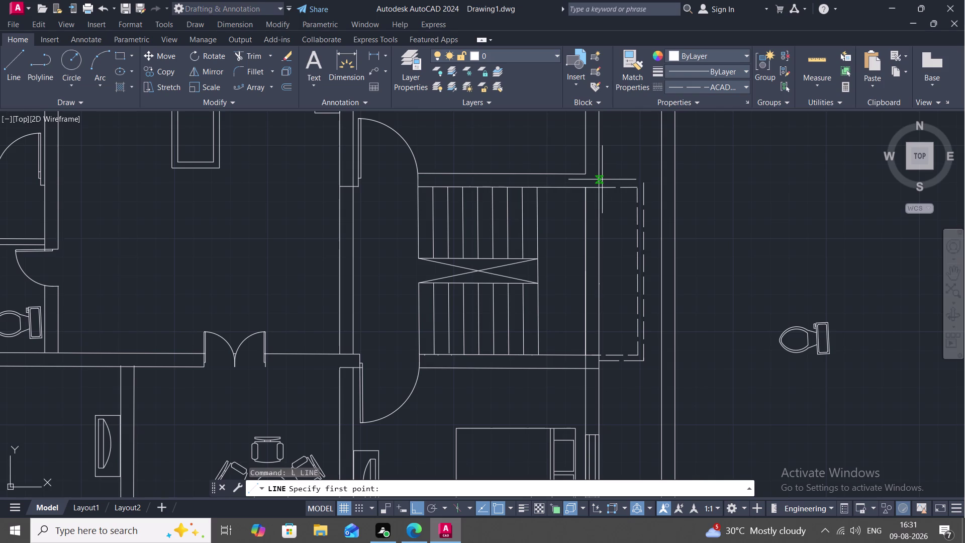
click(599, 181)
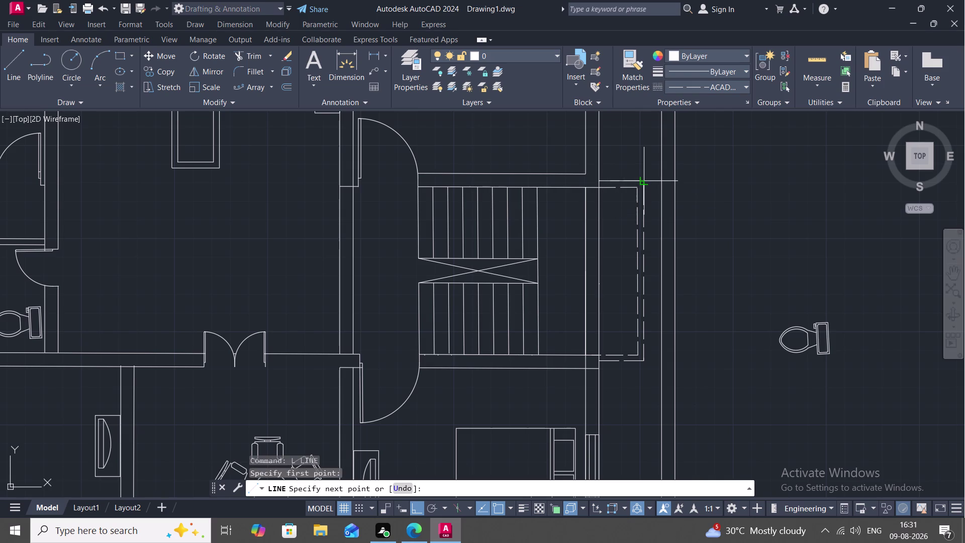
click(645, 183)
key(Escape)
scroll(down, 3)
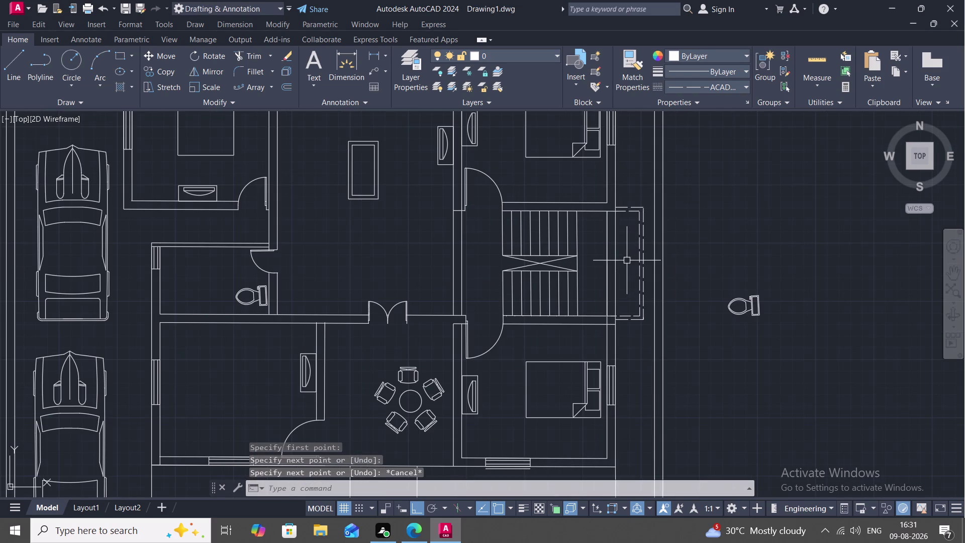
Move the view to the front entrance, abandoning a stray line started near the door.
scroll(down, 3)
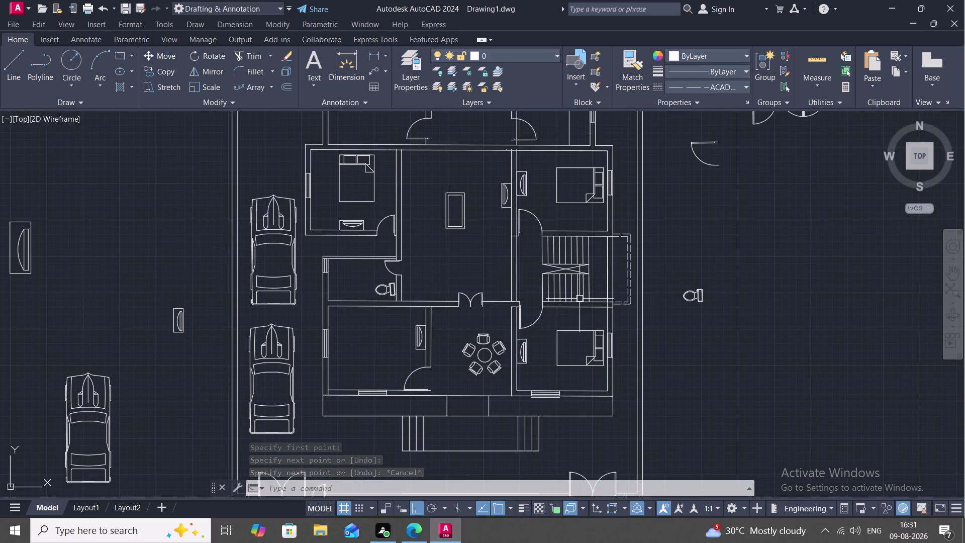
middle_drag(579, 298, 656, 310)
middle_drag(627, 327, 651, 271)
scroll(up, 3)
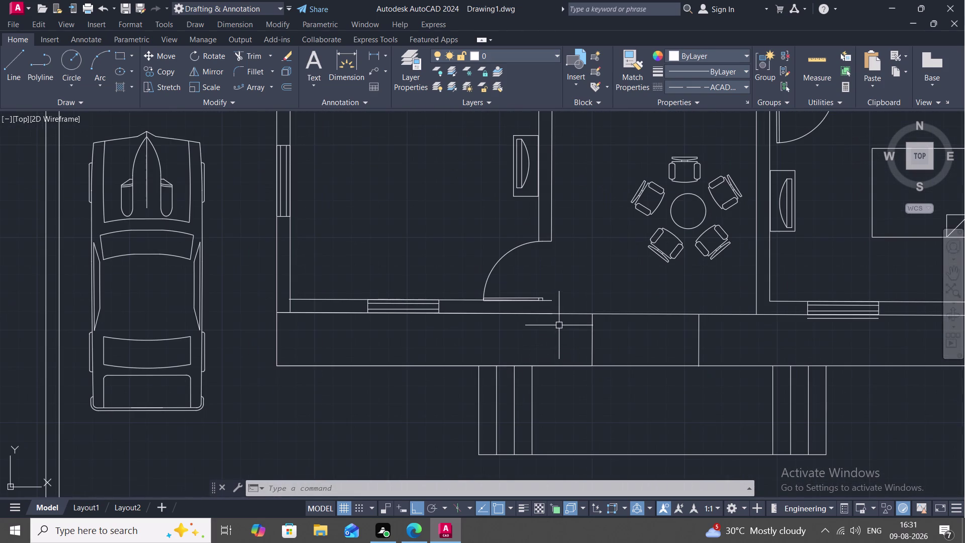
text(L)
key(space)
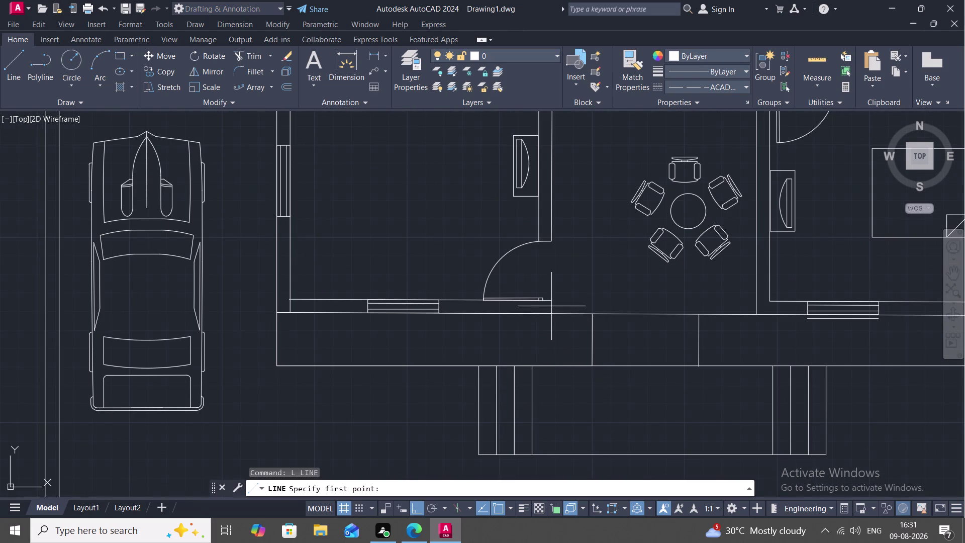
click(553, 304)
click(549, 311)
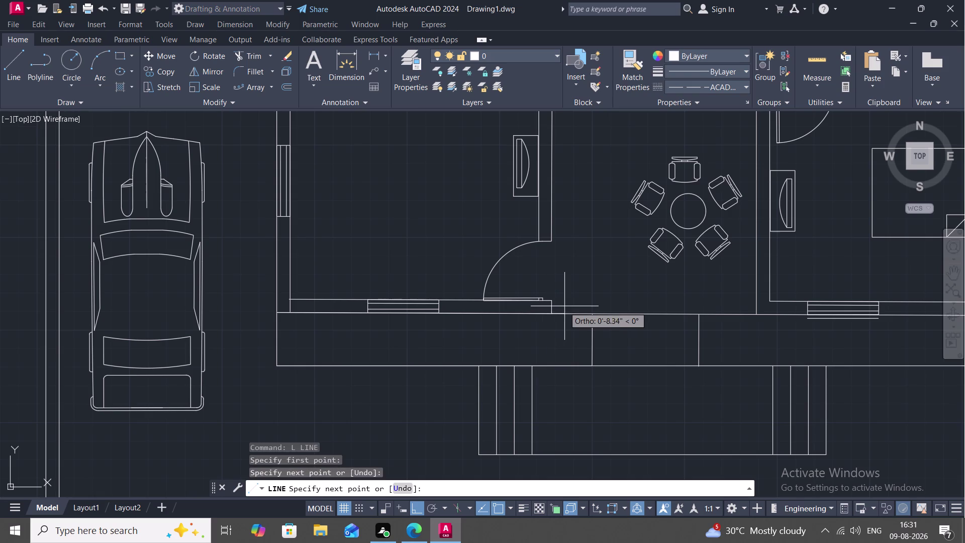
key(Escape)
scroll(down, 3)
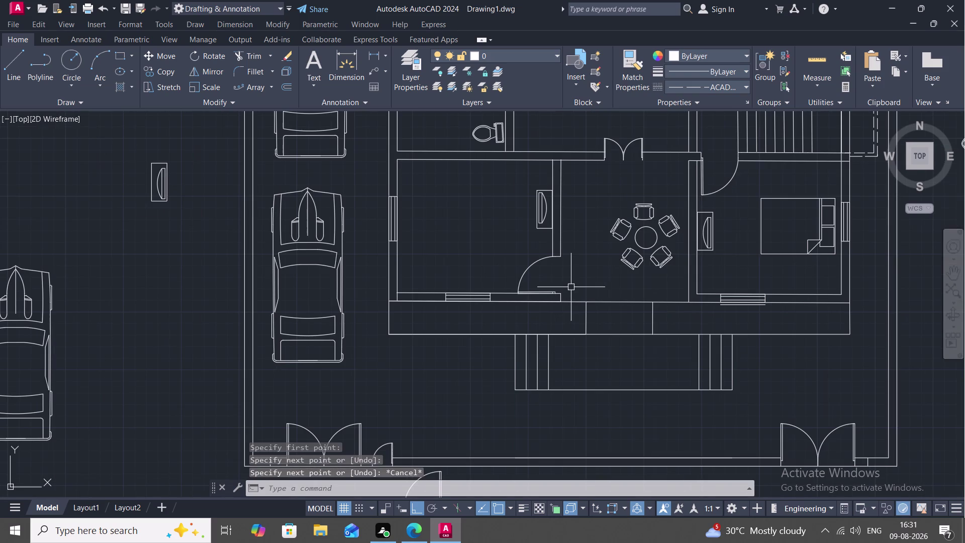
middle_click(571, 287)
middle_drag(578, 274, 562, 304)
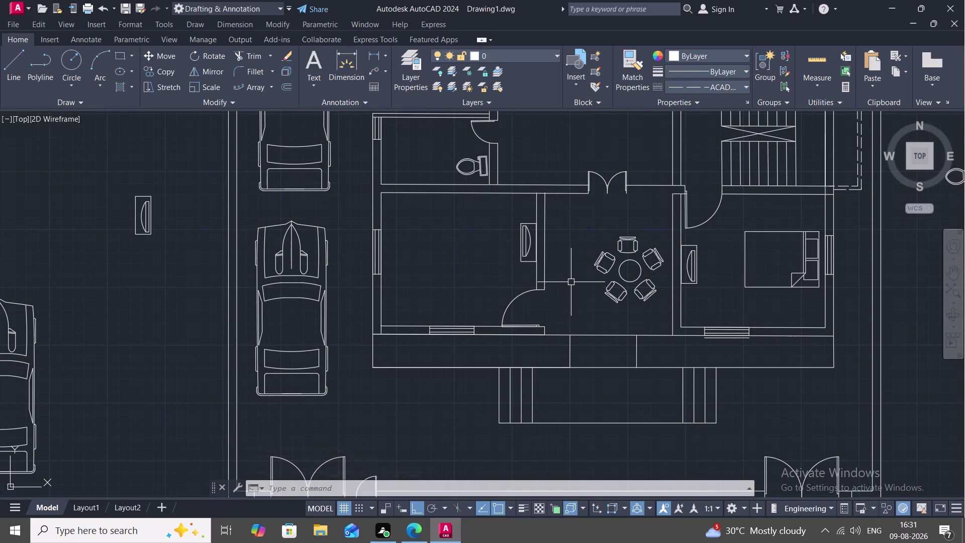
Draw a line from beside the entrance double door to the room wall.
text(L)
key(space)
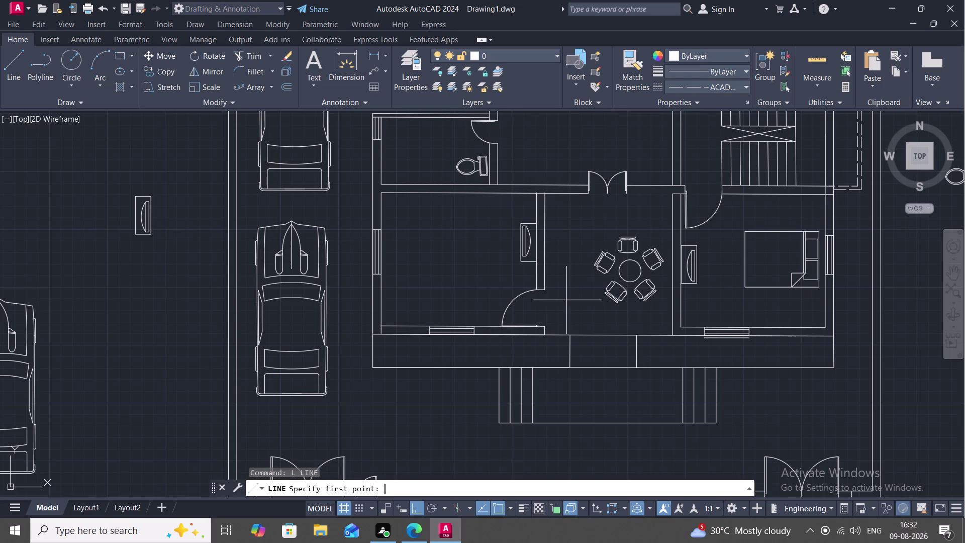
click(627, 196)
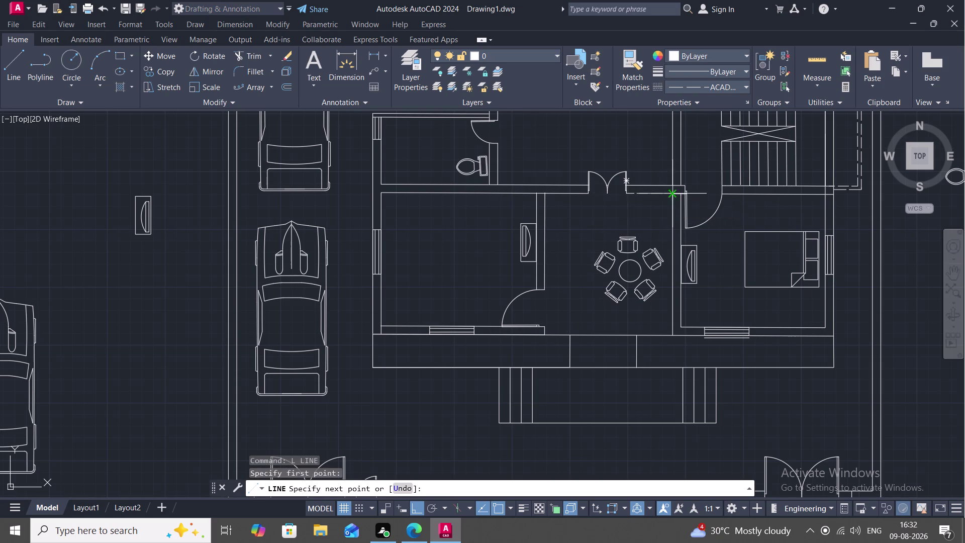
click(671, 196)
key(space)
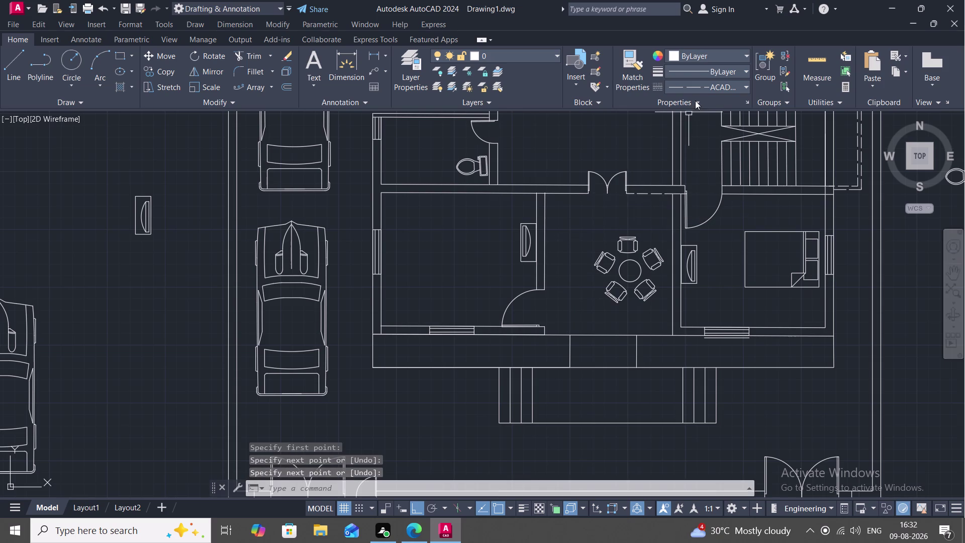
Match the new door-side line's properties to an existing wall line.
click(707, 86)
click(706, 113)
click(638, 76)
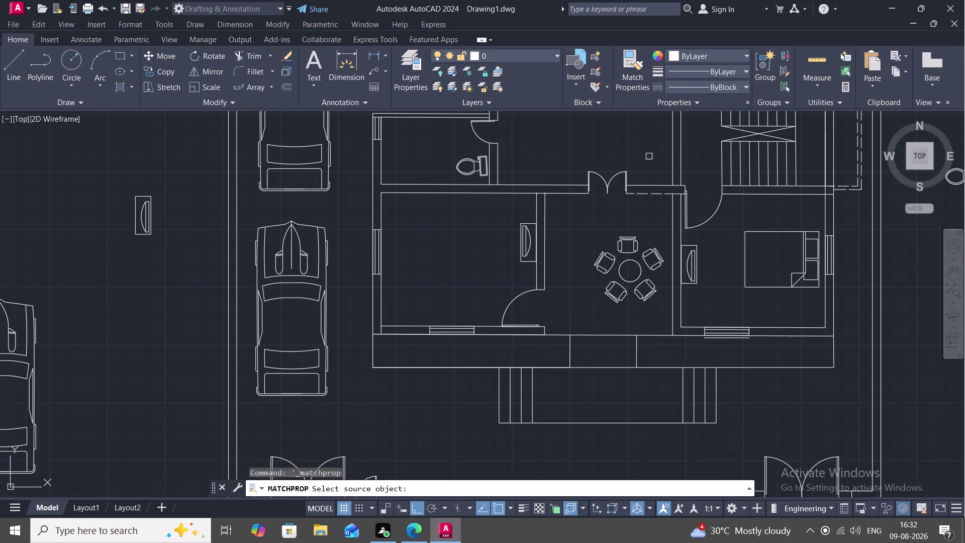
click(656, 181)
click(657, 183)
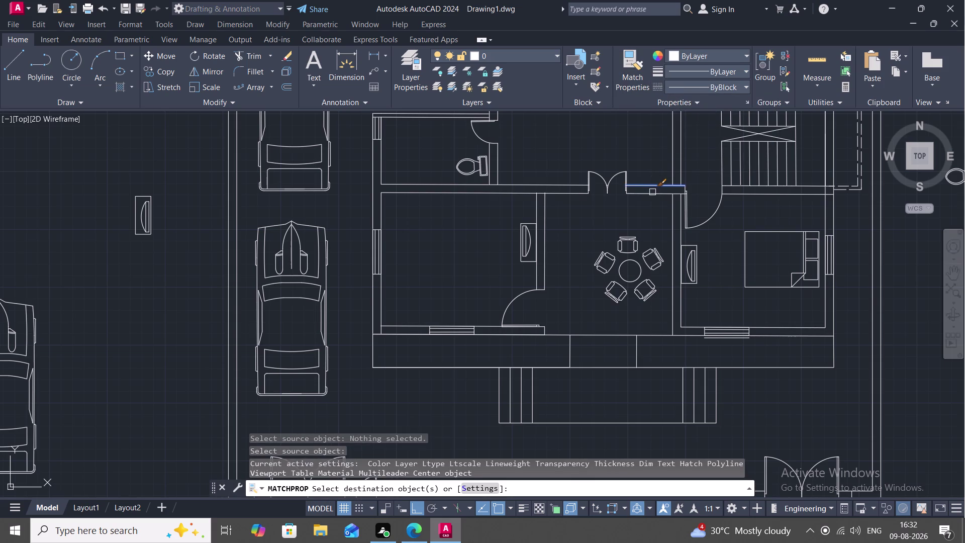
click(652, 192)
key(Escape)
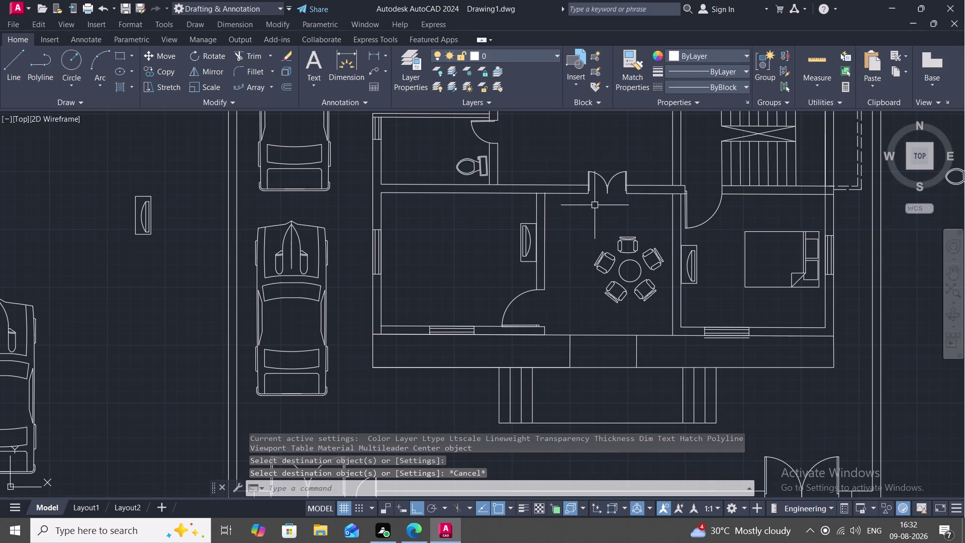
Draw the C outline in six segments: up from the bottom wall, left, up, right, up to the top wall.
scroll(down, 3)
middle_drag(523, 224, 557, 242)
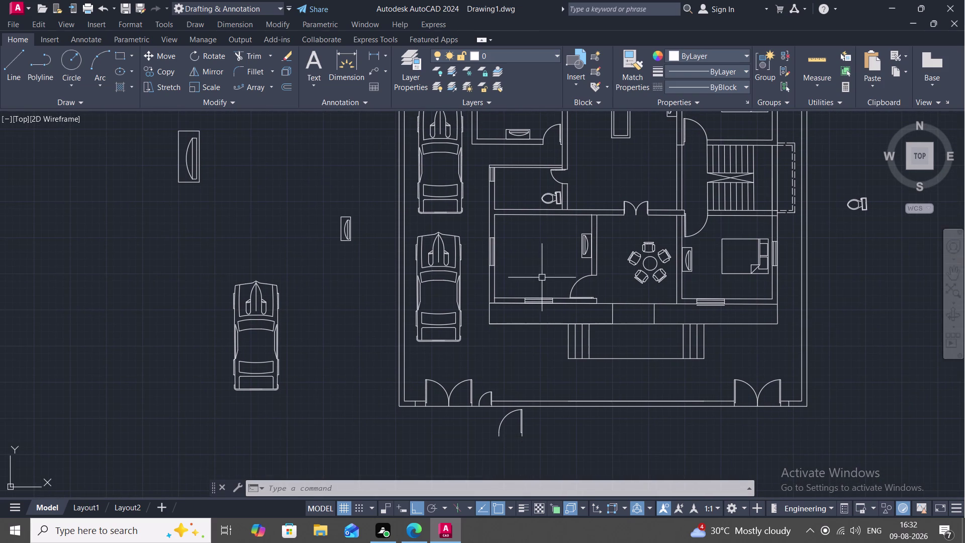
scroll(up, 3)
scroll(up, 3)
middle_drag(542, 278, 550, 285)
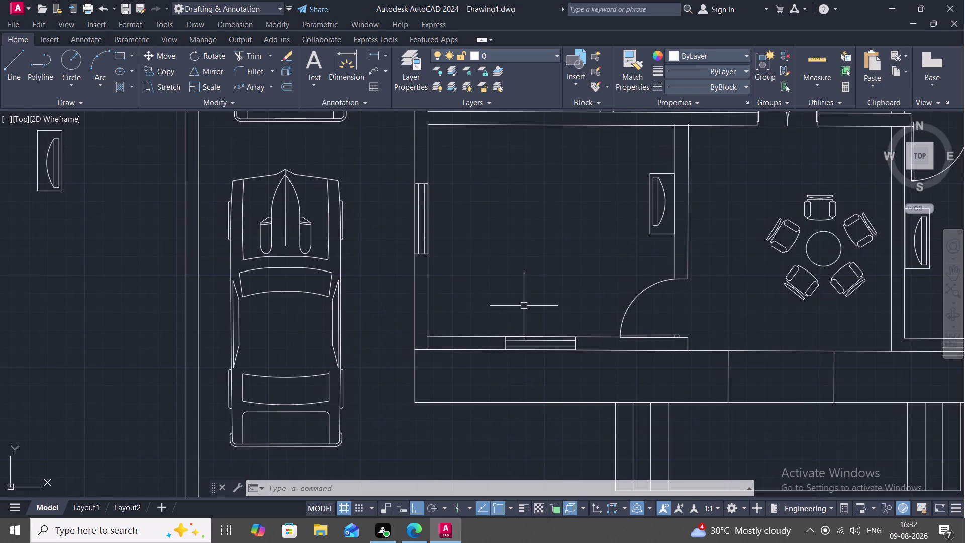
key(l)
key(space)
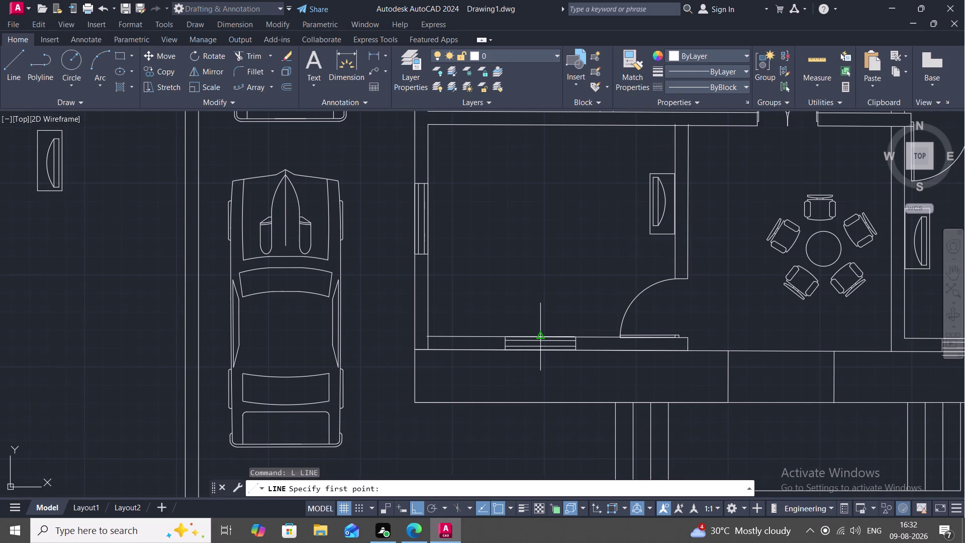
click(544, 335)
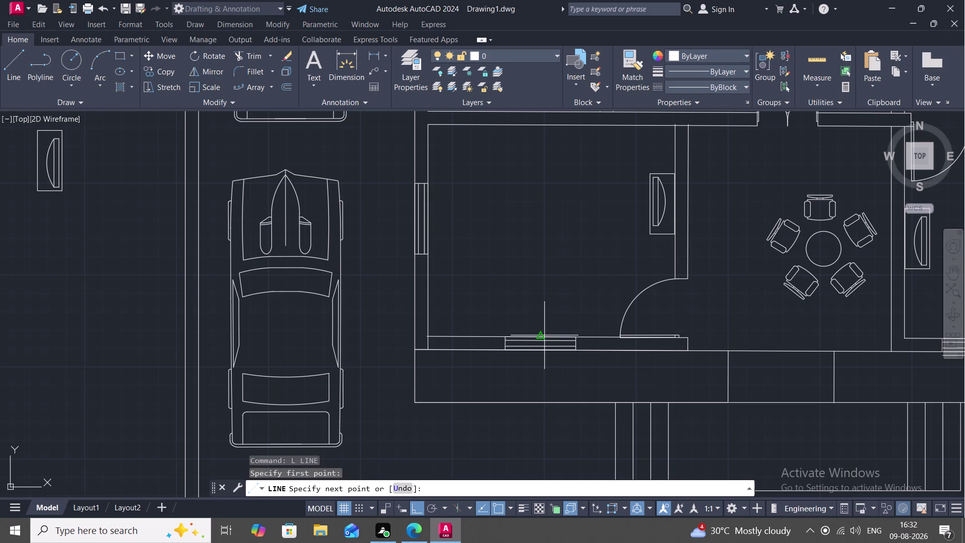
click(540, 293)
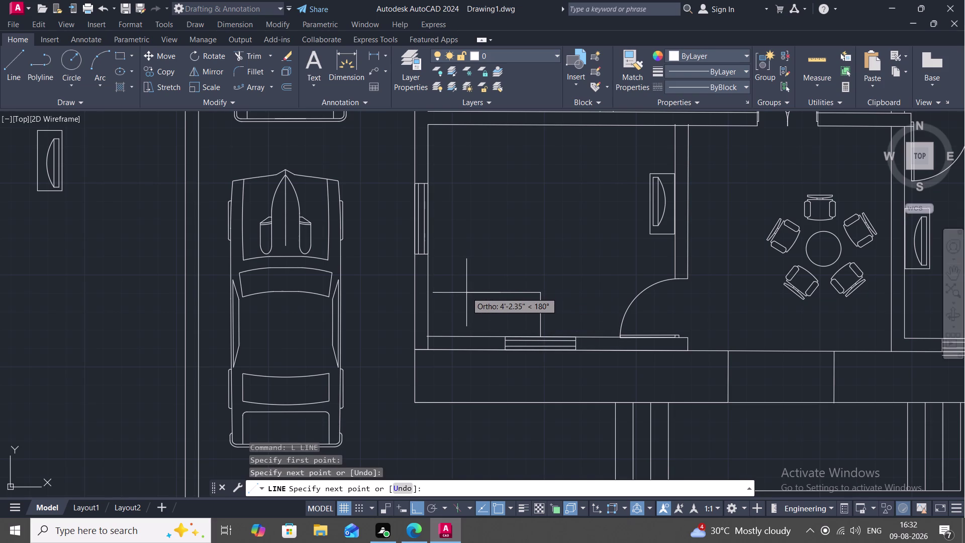
click(466, 292)
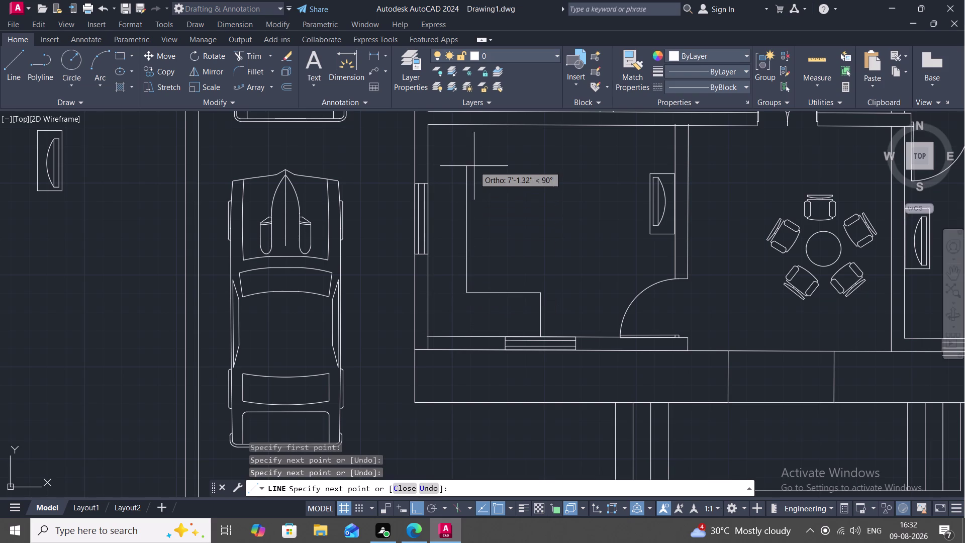
click(466, 163)
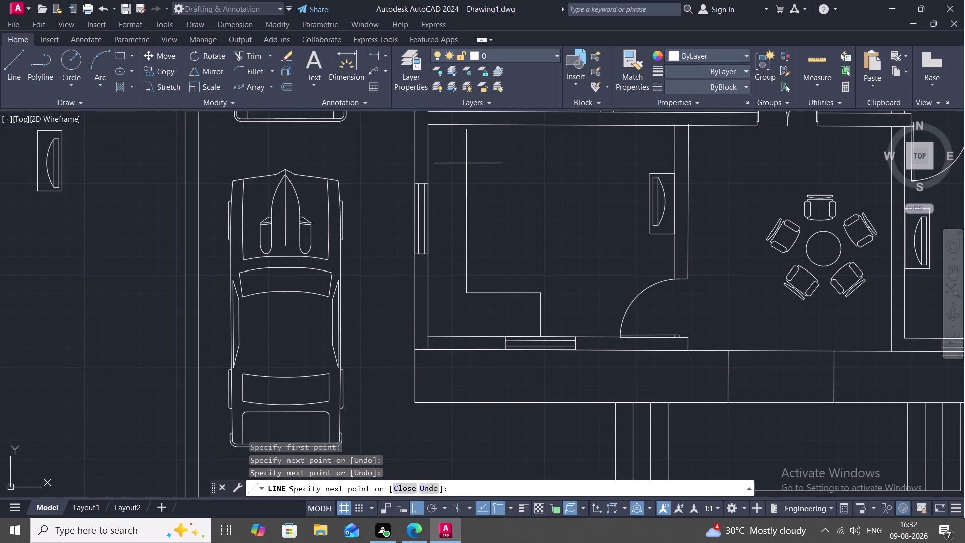
click(540, 167)
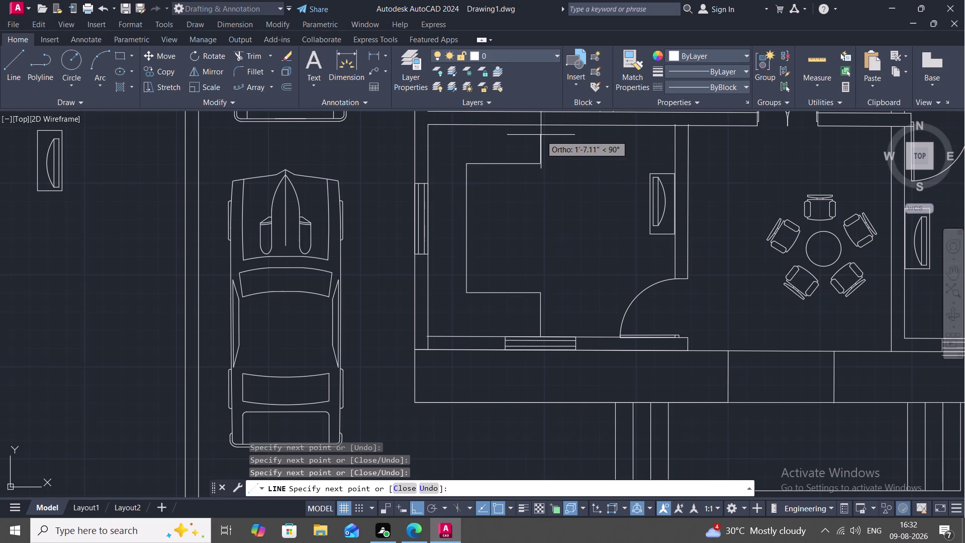
click(539, 126)
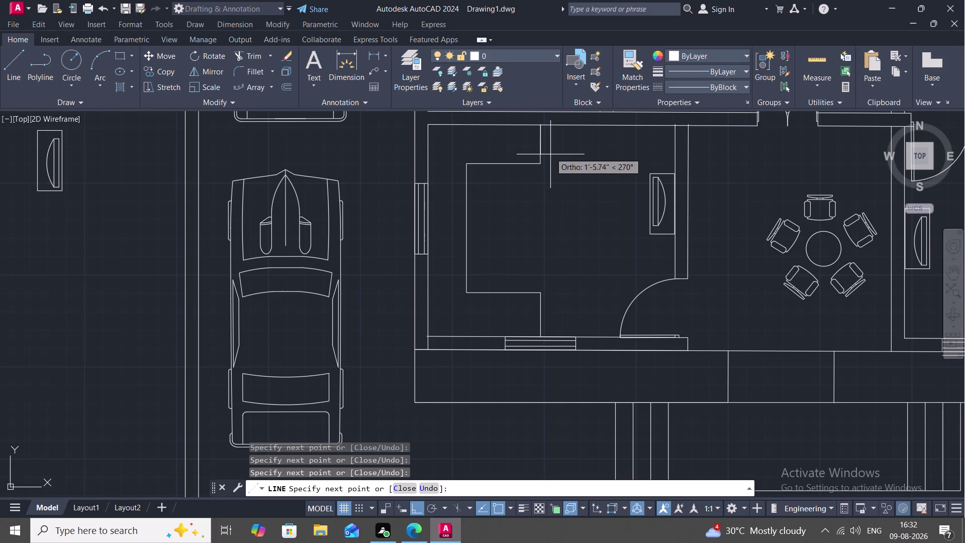
key(Escape)
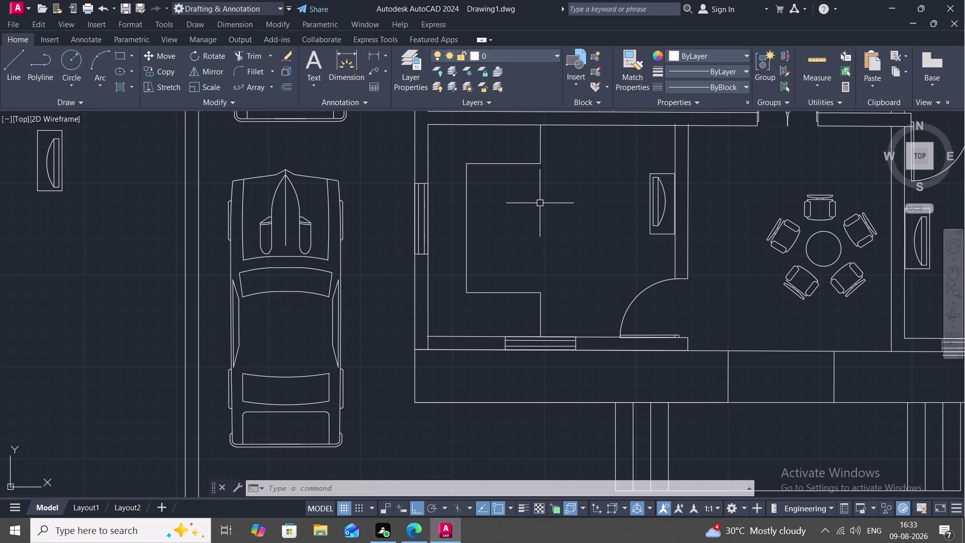
Offset the short bottom segment, bottom arm and left side of the C-outline by 2 inches.
key(o)
key(space)
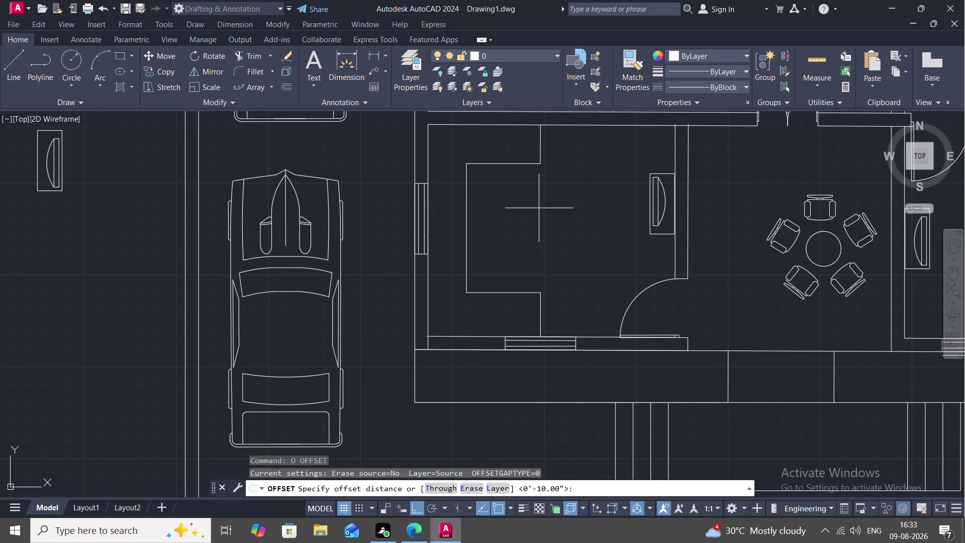
text(2)
text(")
key(space)
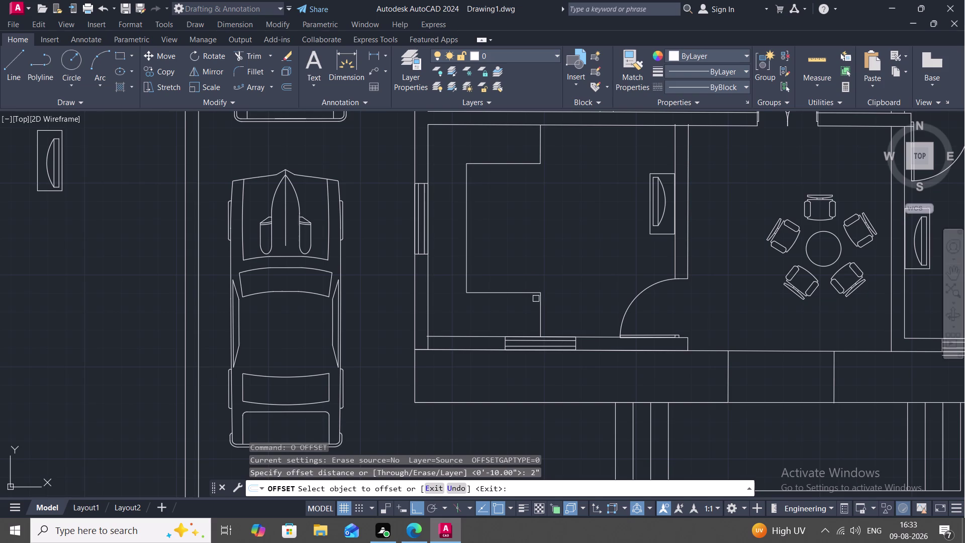
click(541, 304)
click(530, 309)
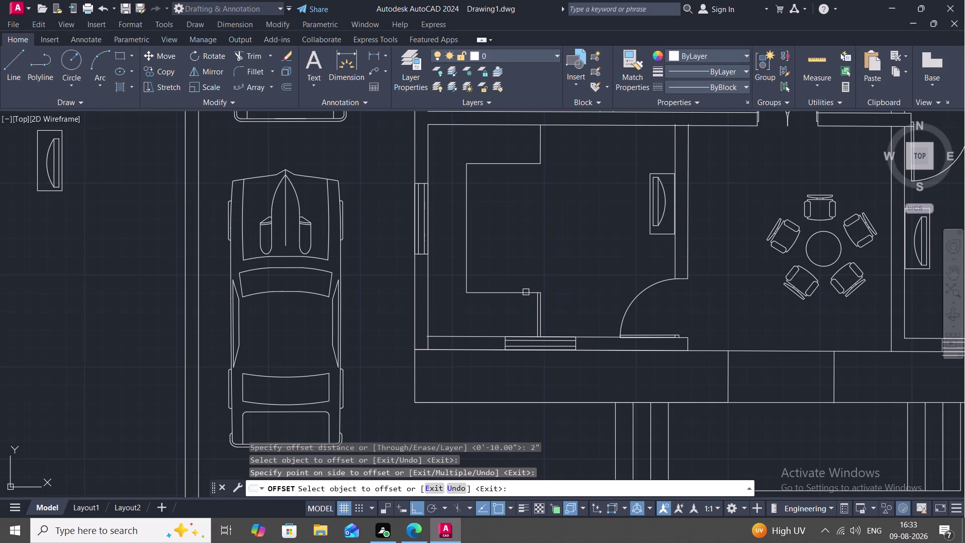
click(526, 292)
click(523, 300)
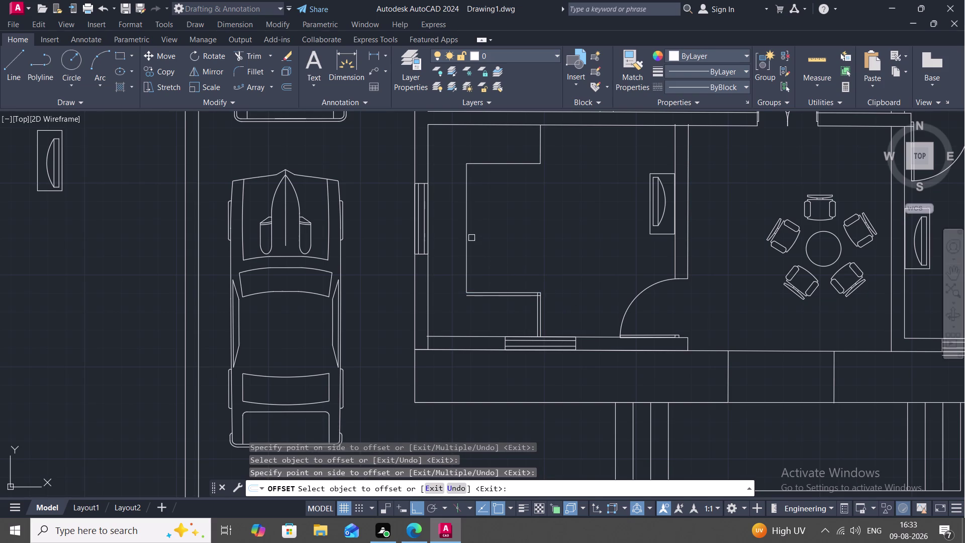
click(466, 232)
click(460, 226)
Offset the top and remaining outline segments by 2 inches to complete the double lines.
click(510, 165)
click(518, 149)
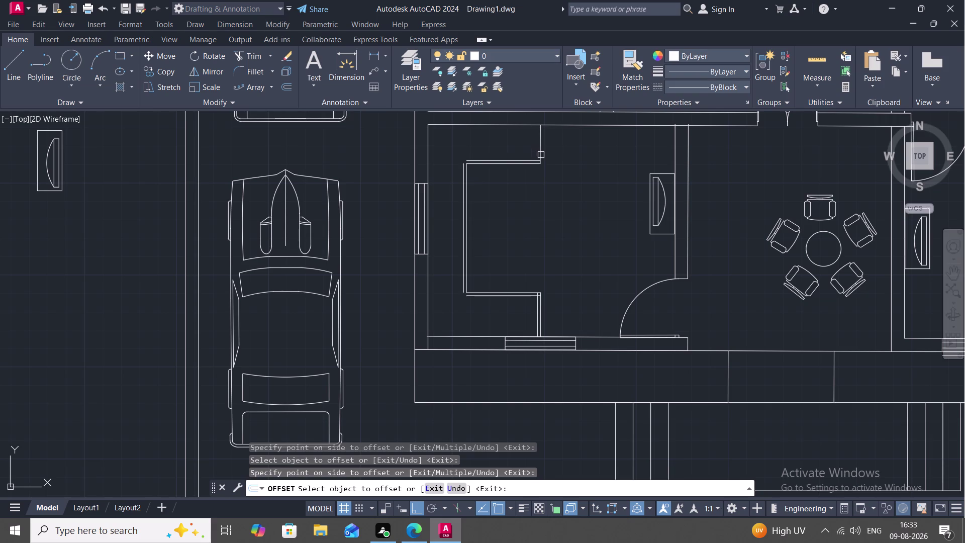
click(541, 154)
click(540, 152)
click(492, 335)
click(486, 321)
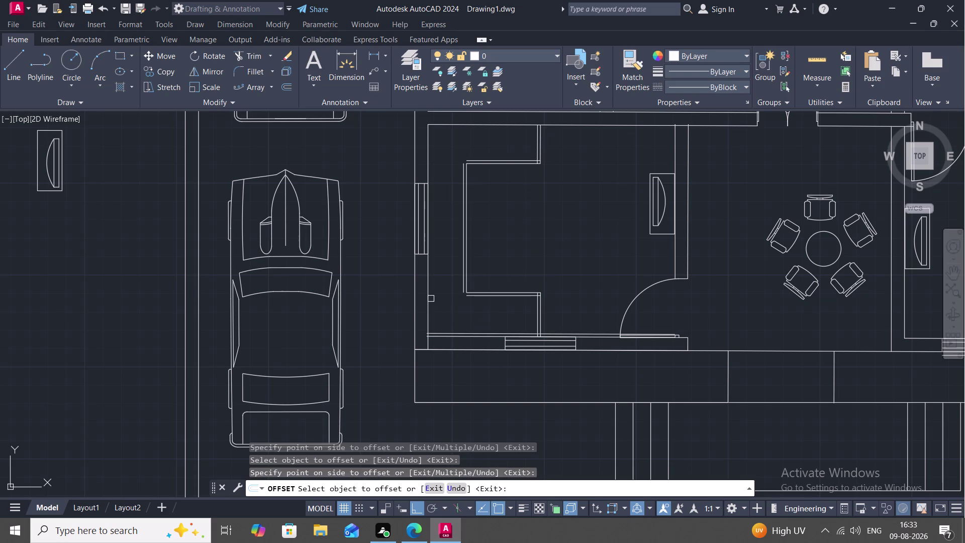
click(430, 298)
click(441, 304)
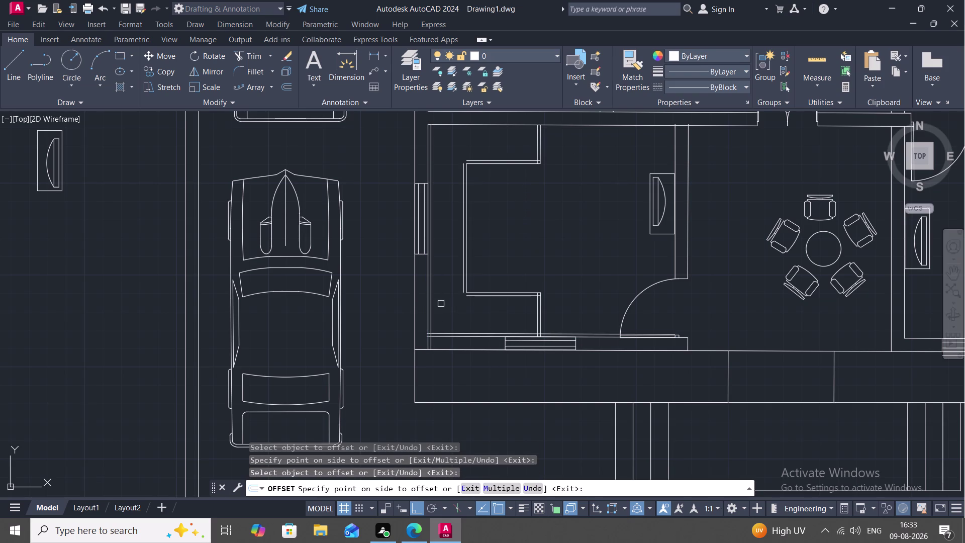
click(485, 123)
click(486, 143)
key(Escape)
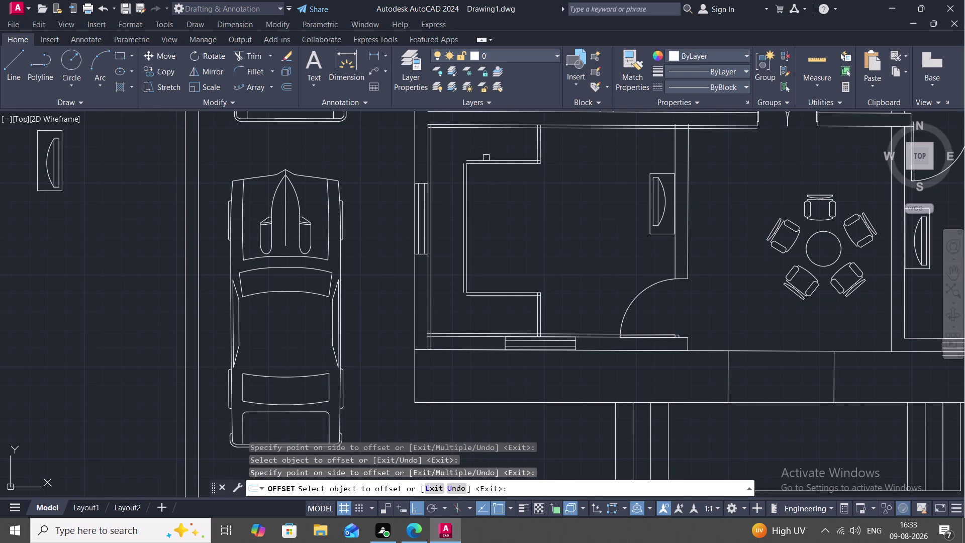
text(TR)
key(space)
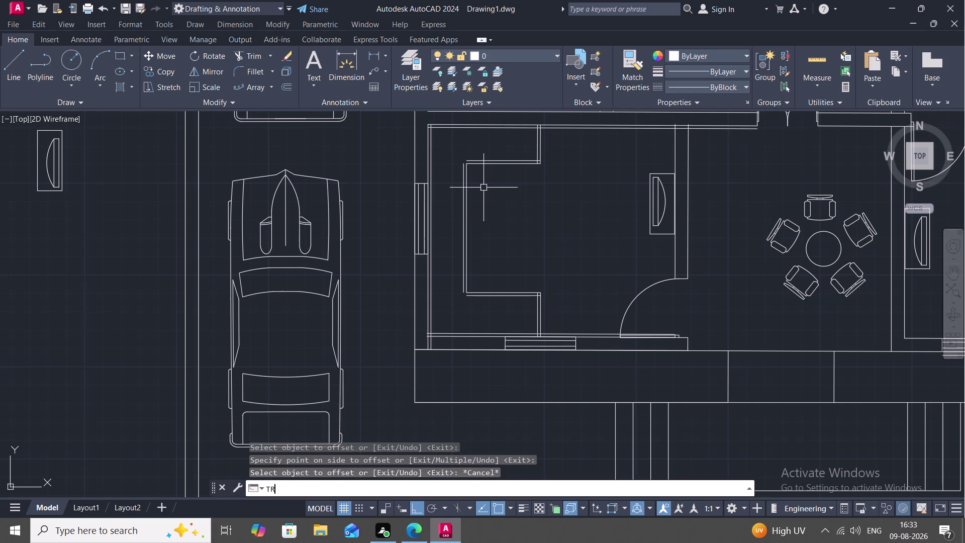
Trim the leftover line pieces at the outline's top junction near the top wall.
click(587, 128)
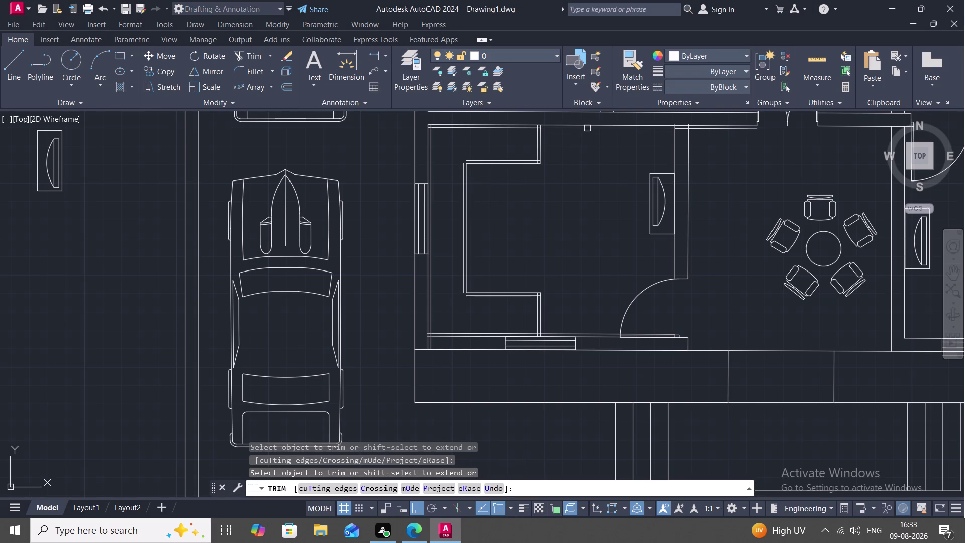
click(714, 129)
scroll(up, 3)
middle_drag(694, 133, 673, 254)
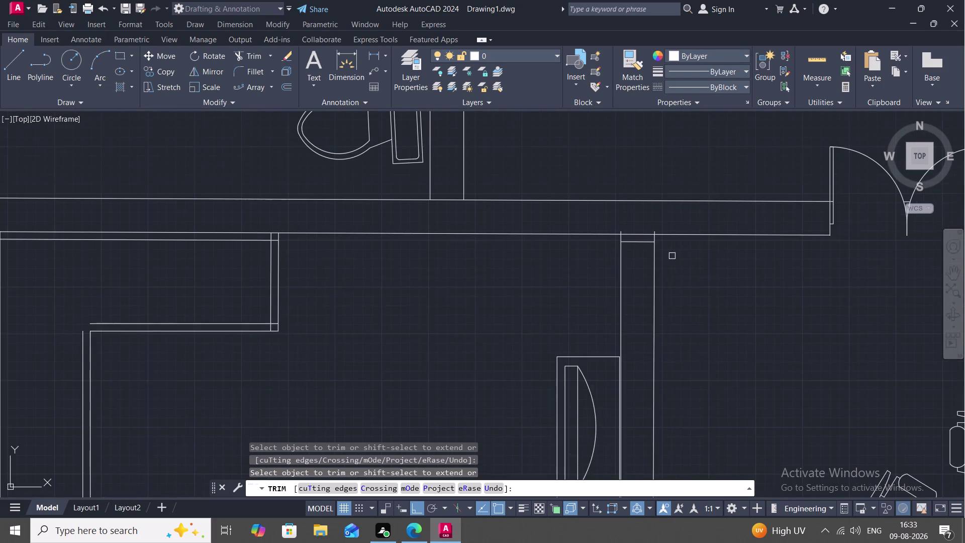
scroll(up, 3)
click(650, 220)
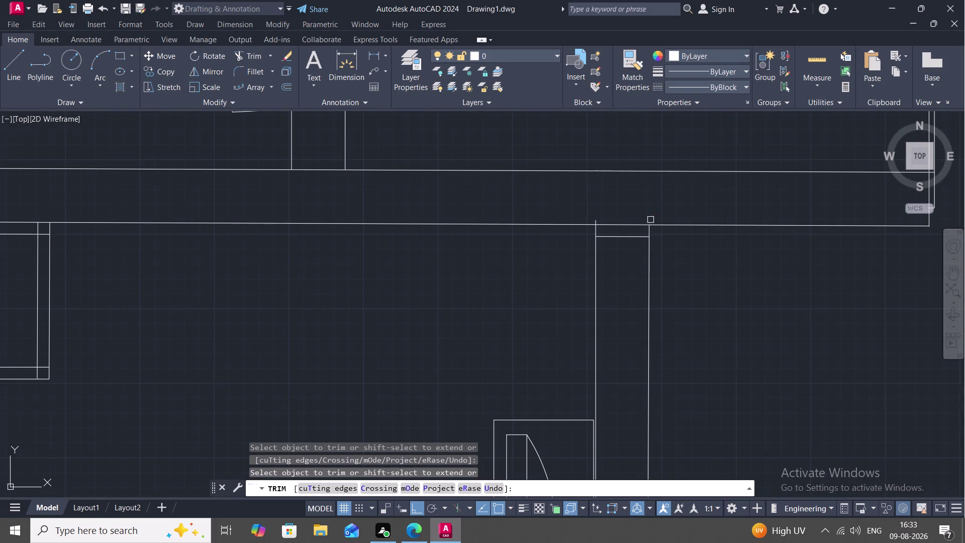
click(595, 219)
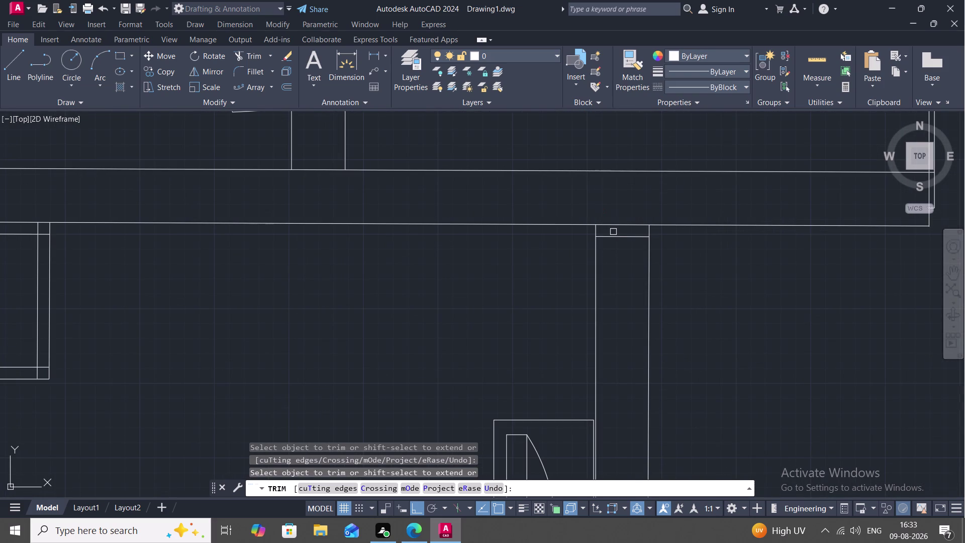
click(616, 236)
scroll(down, 3)
middle_drag(531, 255, 584, 234)
middle_drag(438, 287, 516, 279)
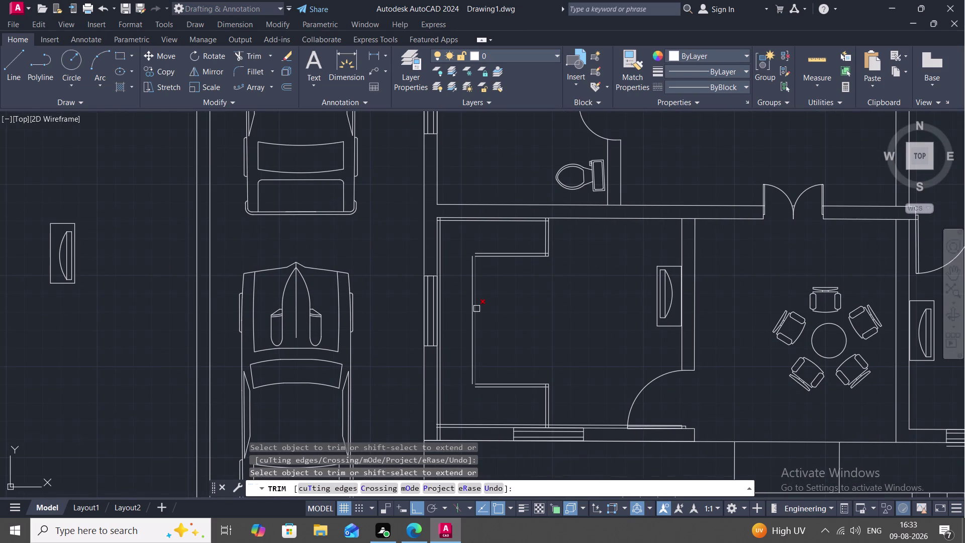
Trim the overhanging ends at the lower corner, using a fence across them.
click(476, 309)
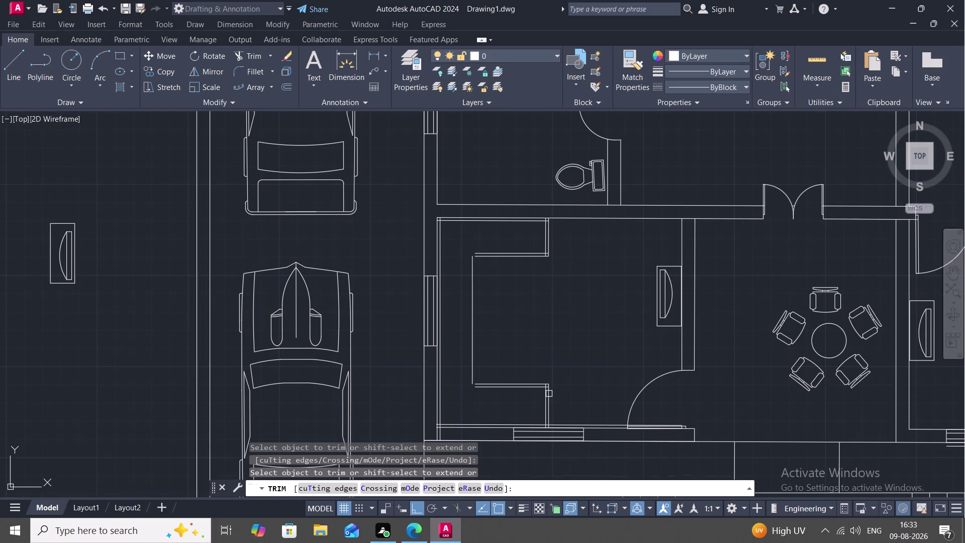
click(550, 395)
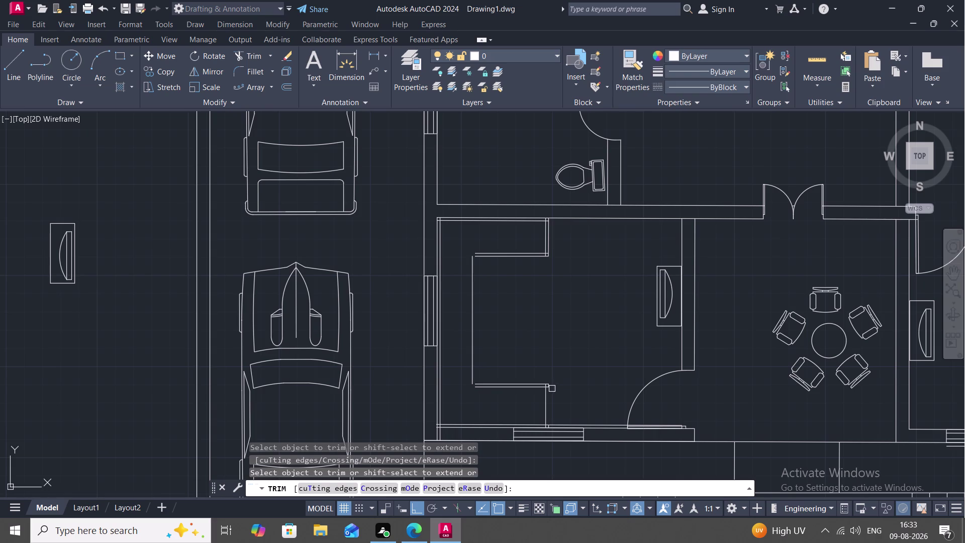
scroll(up, 3)
click(548, 384)
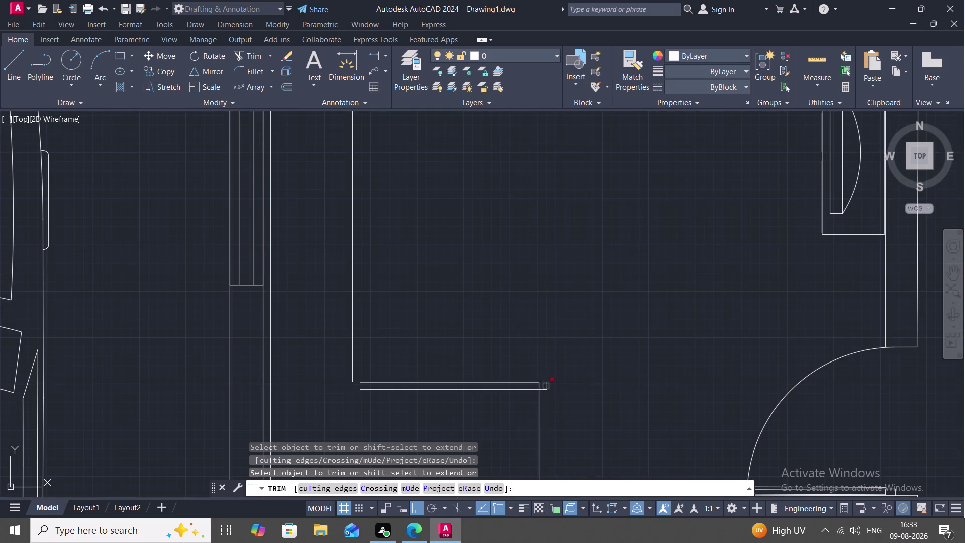
click(546, 388)
click(549, 388)
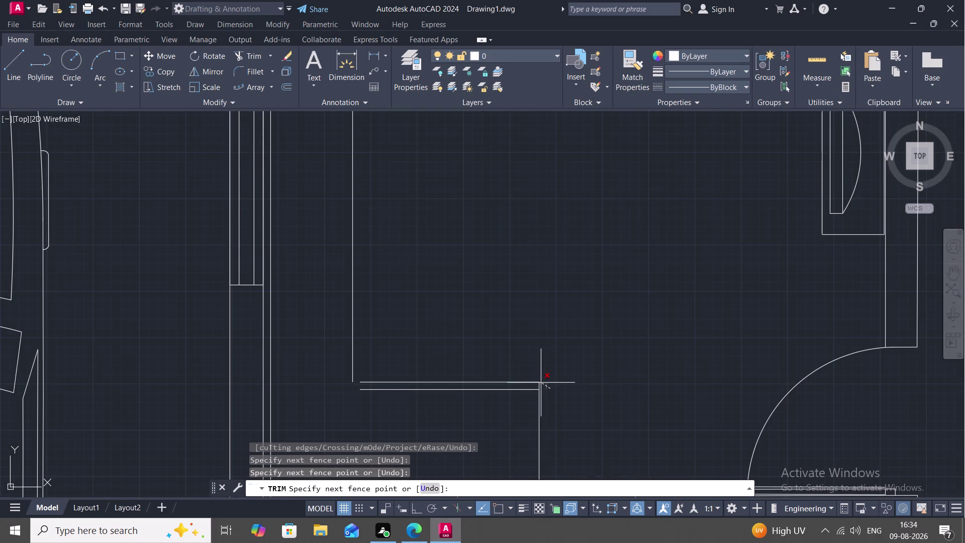
click(531, 384)
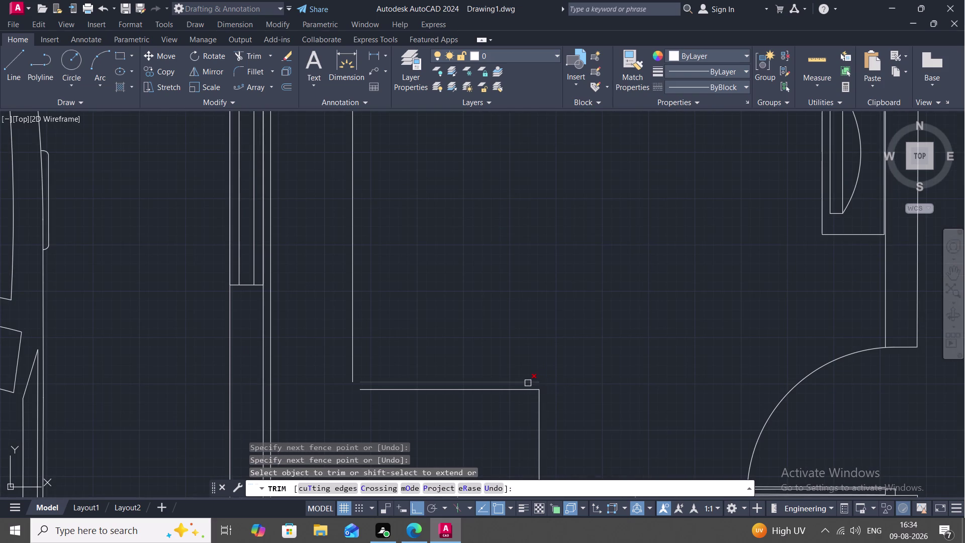
click(528, 383)
scroll(down, 3)
middle_drag(508, 330, 531, 337)
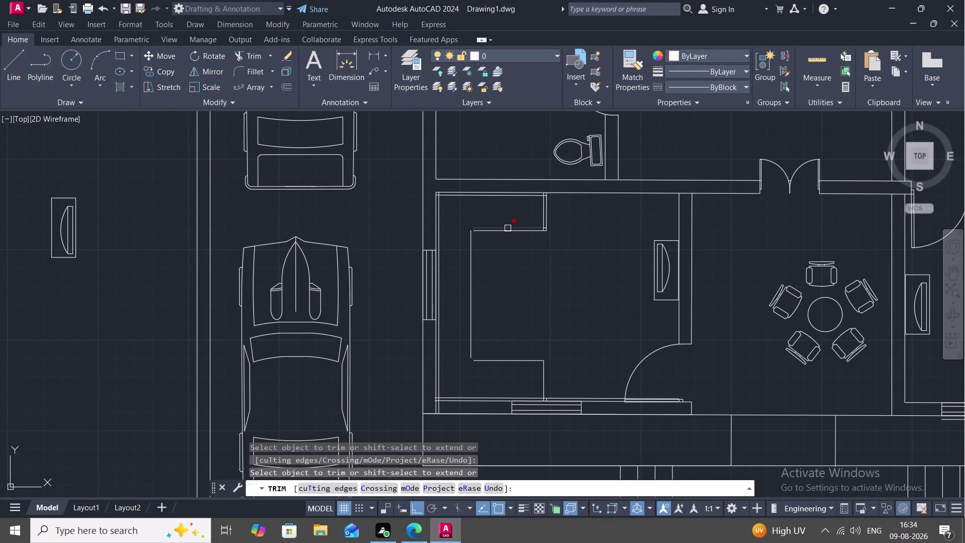
Trim the excess lines and short stubs at the outline's upper corner.
click(509, 231)
click(547, 201)
scroll(up, 3)
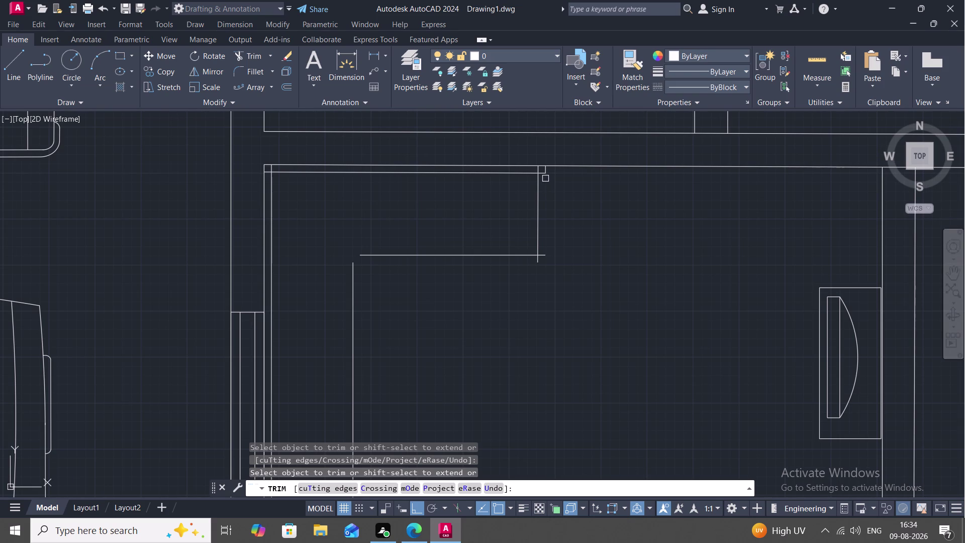
click(539, 175)
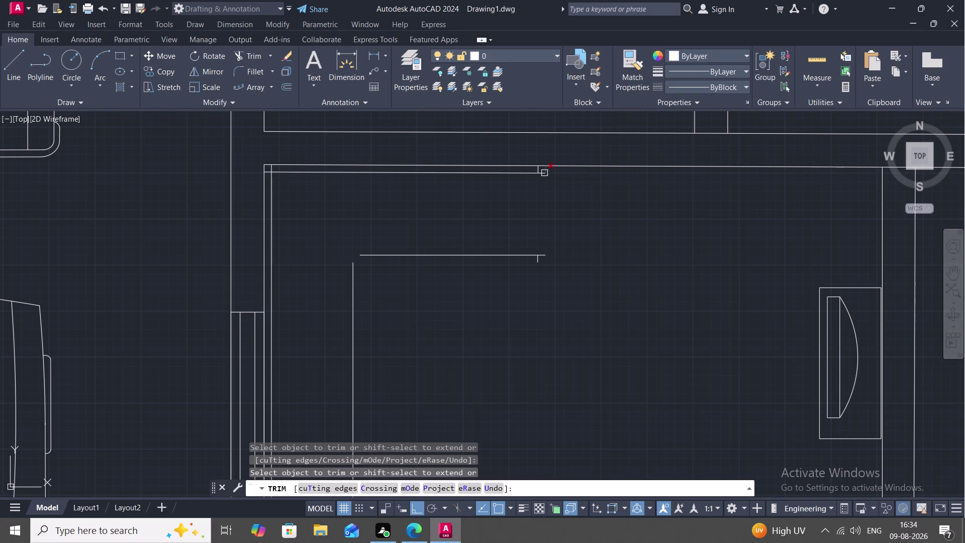
click(545, 172)
click(543, 174)
click(544, 257)
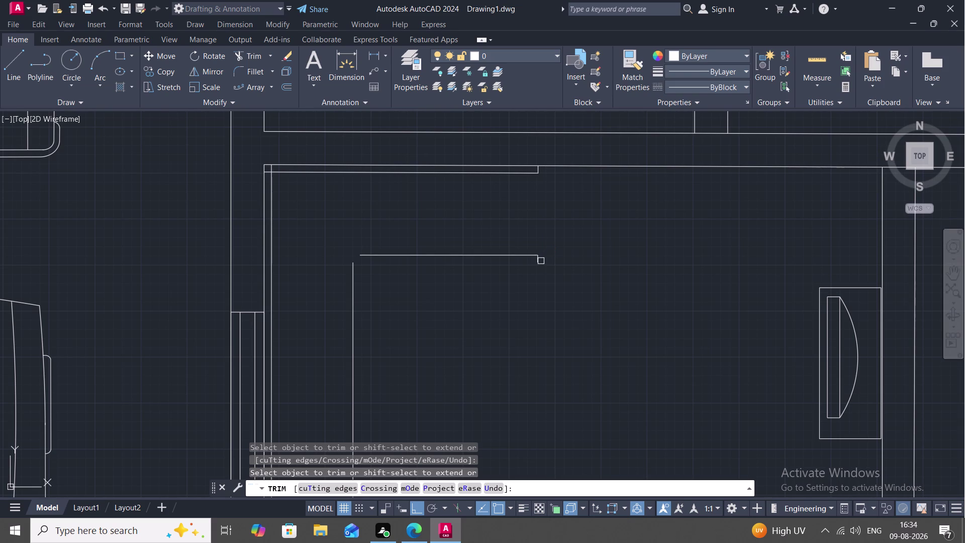
click(538, 261)
Start EXTEND with the alias EX, with the whole left room in view.
text(EX)
key(Escape)
text(EX)
key(space)
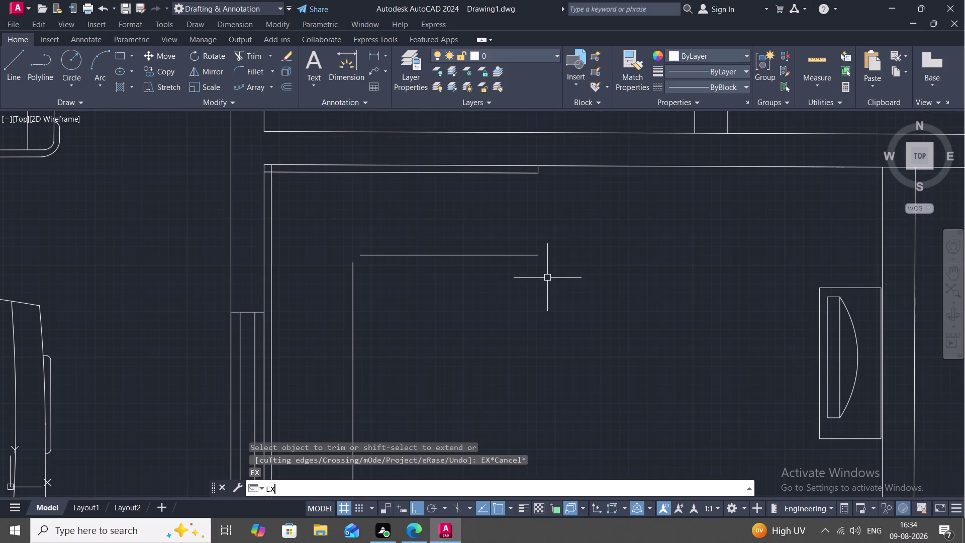
click(539, 173)
key(grave)
middle_drag(486, 320, 530, 310)
scroll(down, 3)
middle_drag(523, 313, 516, 200)
scroll(down, 3)
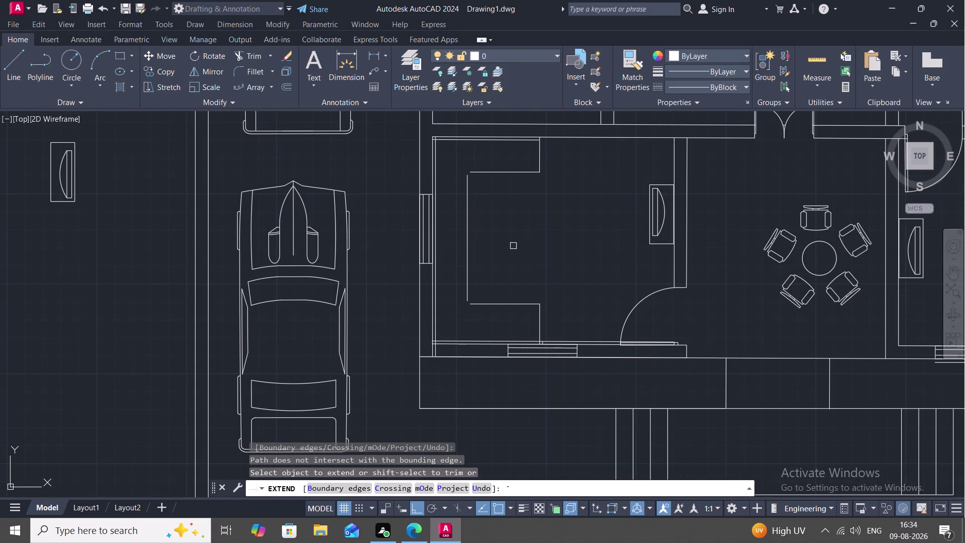
Start FILLET and set the fillet radius to 10.
key(Escape)
key(f)
key(space)
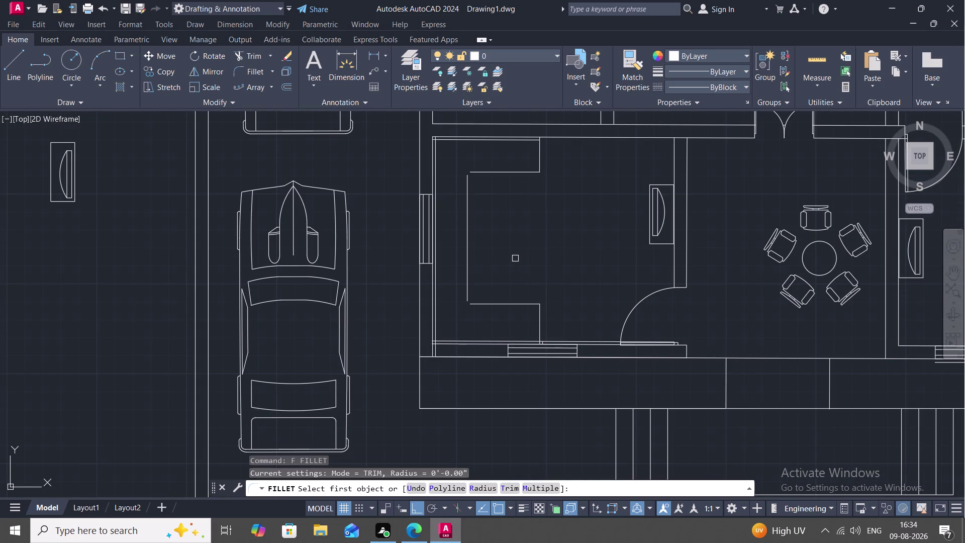
click(471, 492)
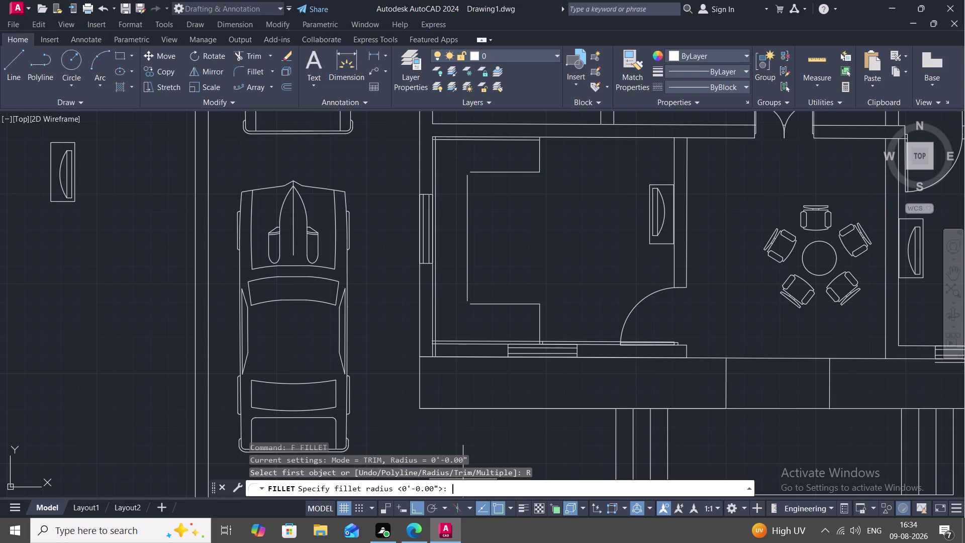
text(1)
text(O)
key(space)
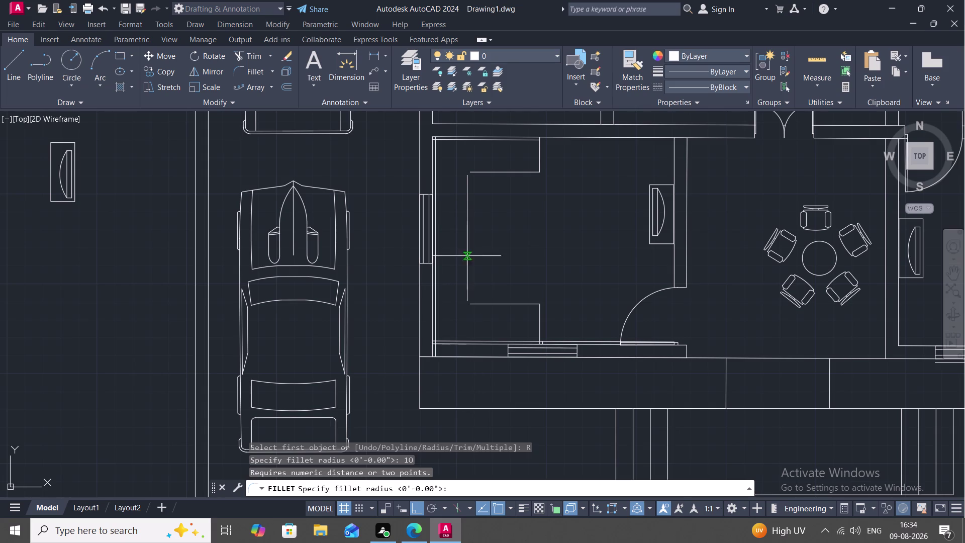
key(space)
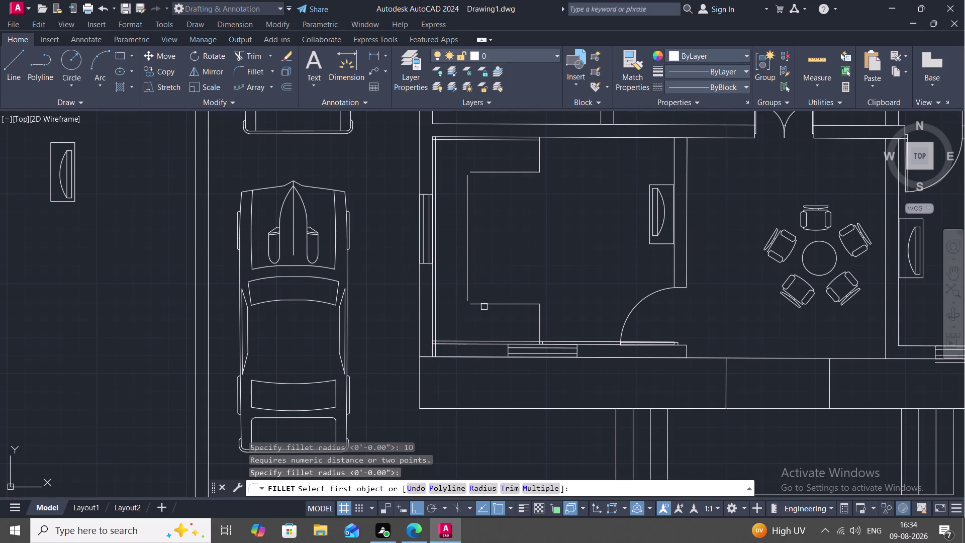
click(469, 490)
text(10)
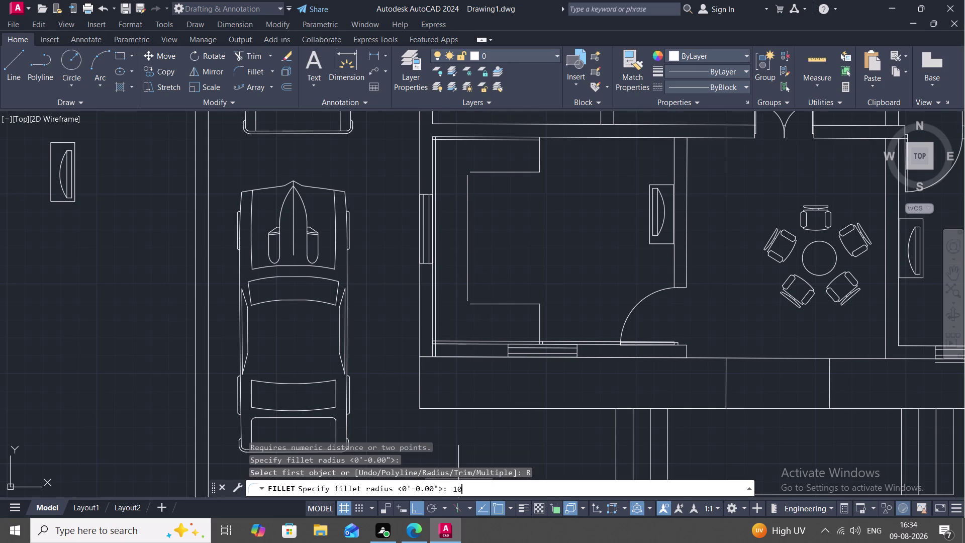
key(space)
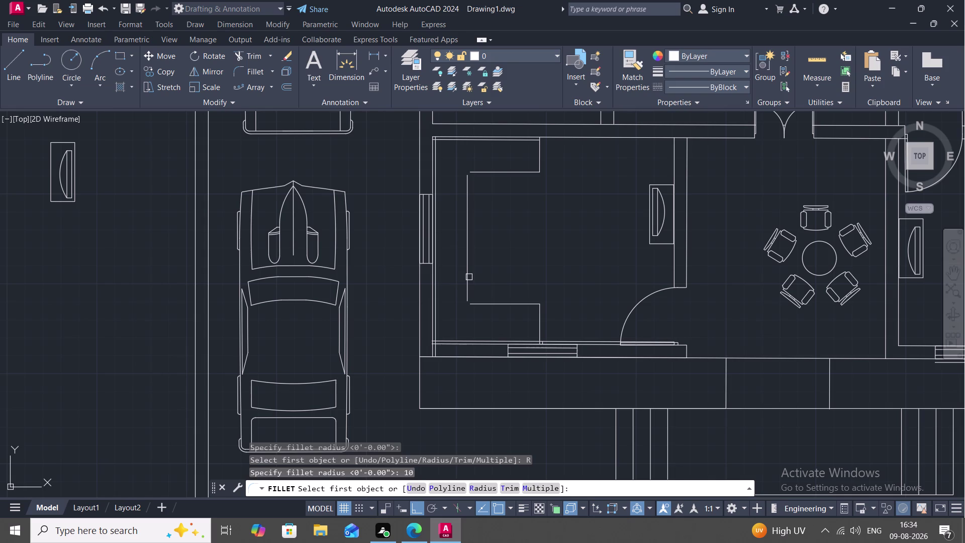
Round the lower-left and upper-left corners of the inner outline with the 10 fillet.
click(468, 277)
click(497, 306)
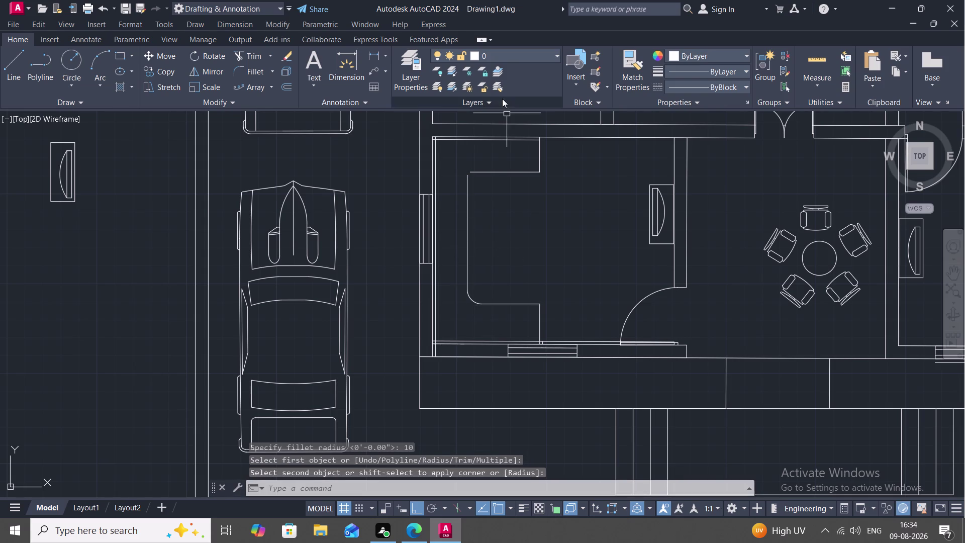
key(space)
click(495, 173)
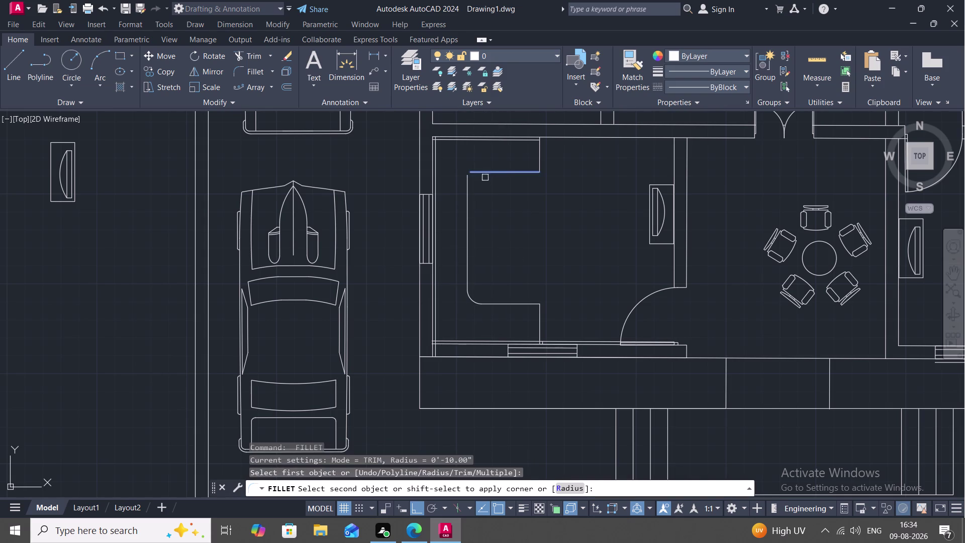
click(469, 196)
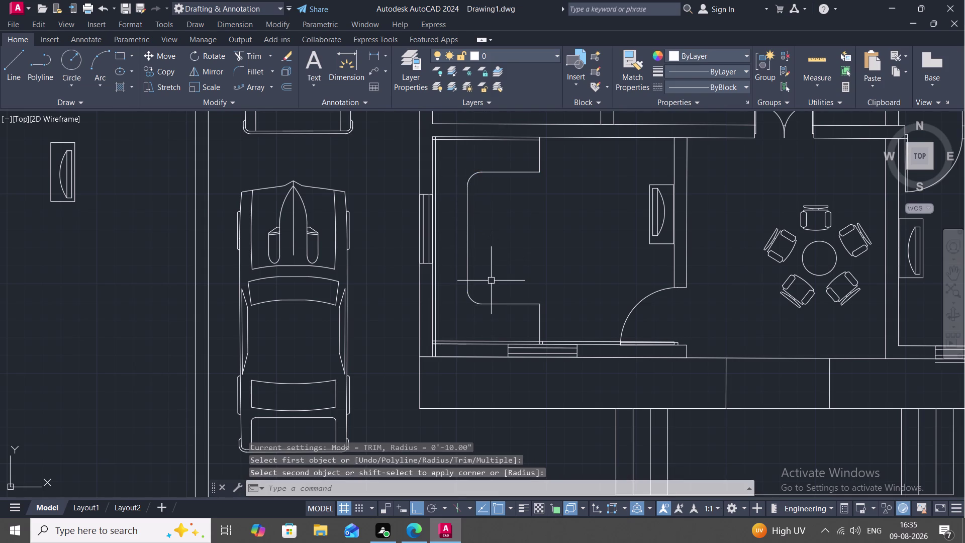
key(Escape)
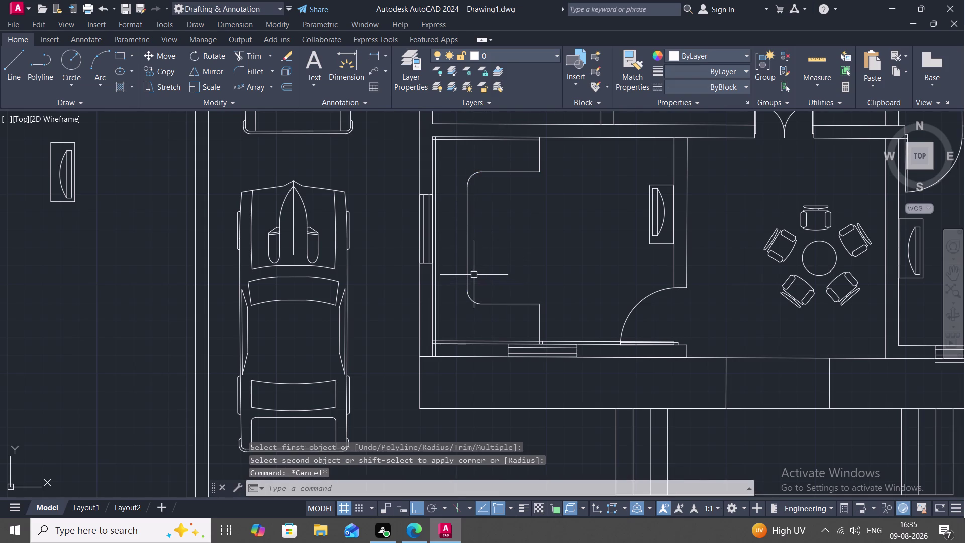
scroll(down, 3)
middle_click(487, 269)
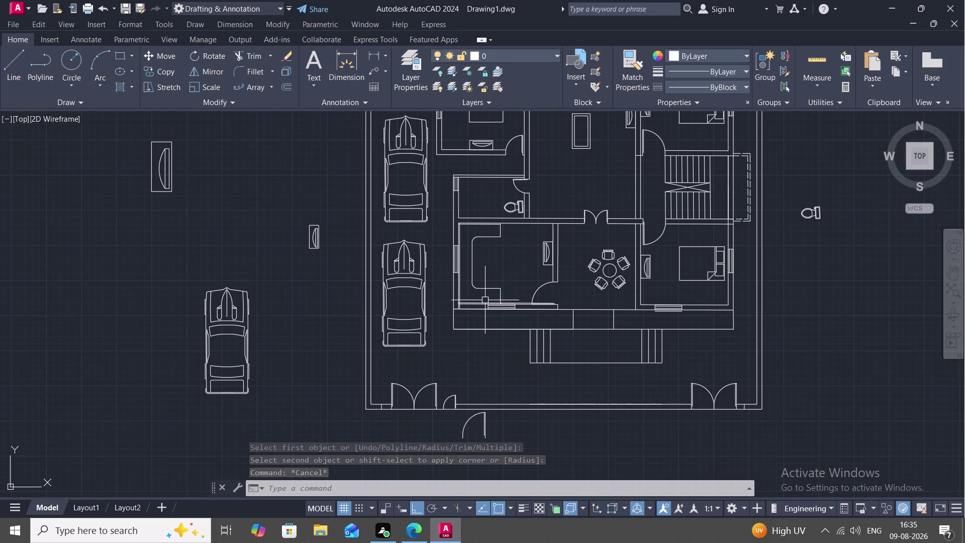
Delete the stray short line near the bottom of the outline.
scroll(up, 3)
scroll(up, 3)
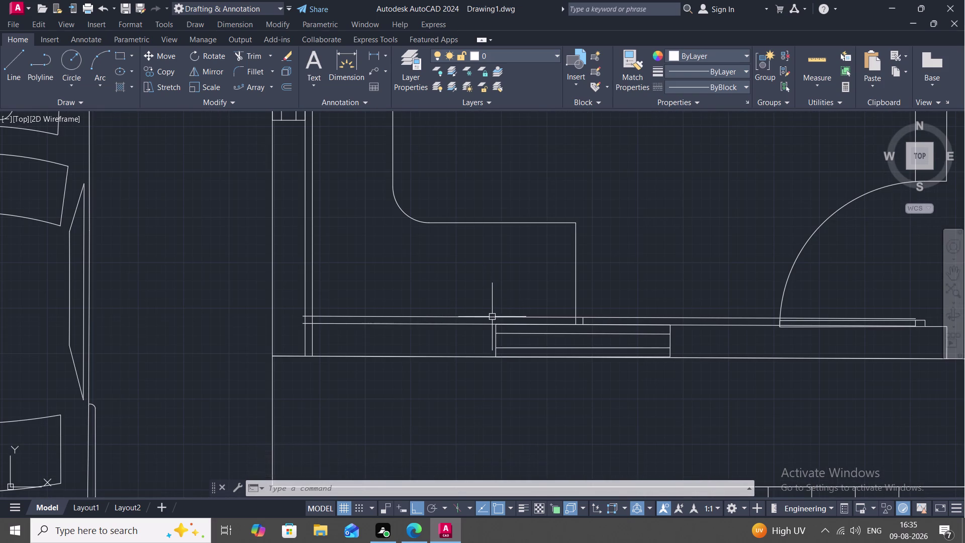
click(492, 317)
key(Delete)
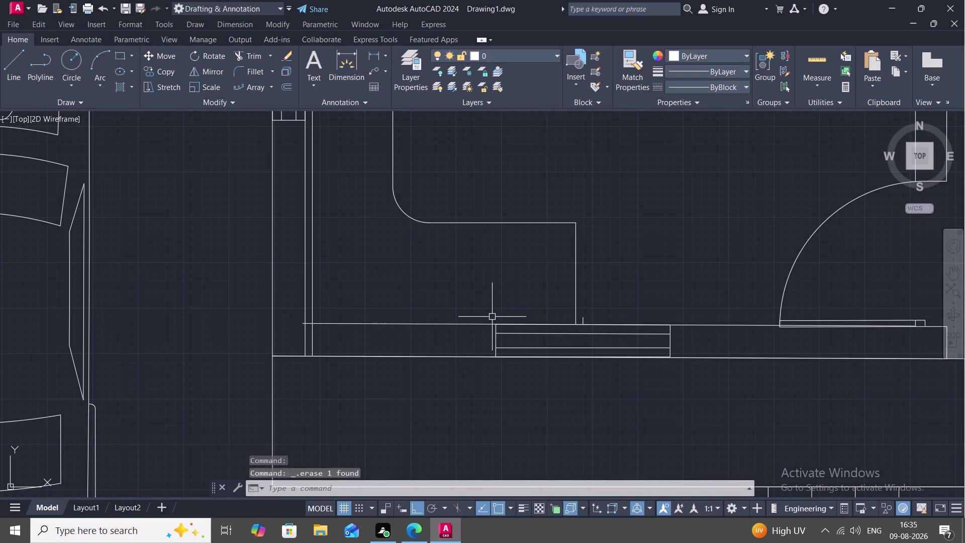
scroll(down, 3)
scroll(up, 3)
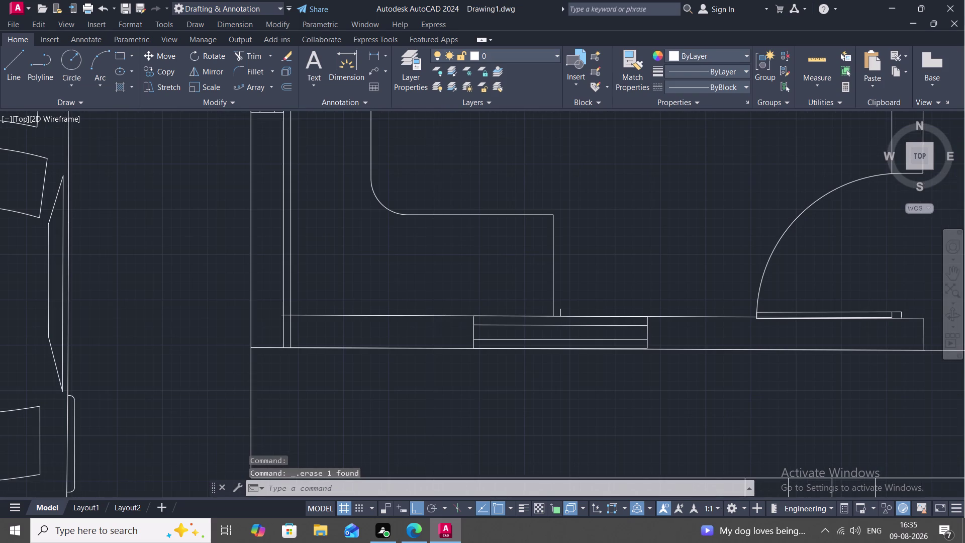
Trim the small corner tick and the overhanging lines at the room's top-left corner.
text(TR)
key(space)
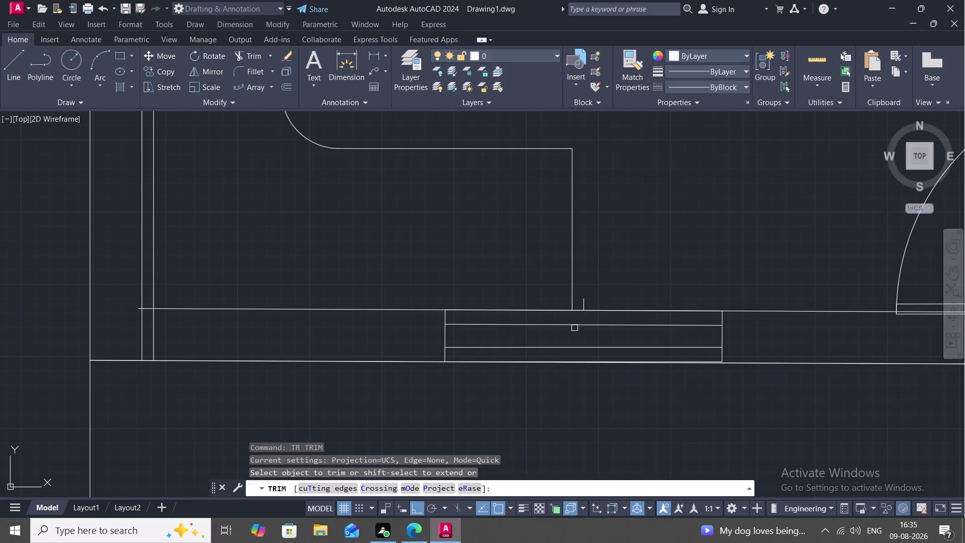
click(586, 300)
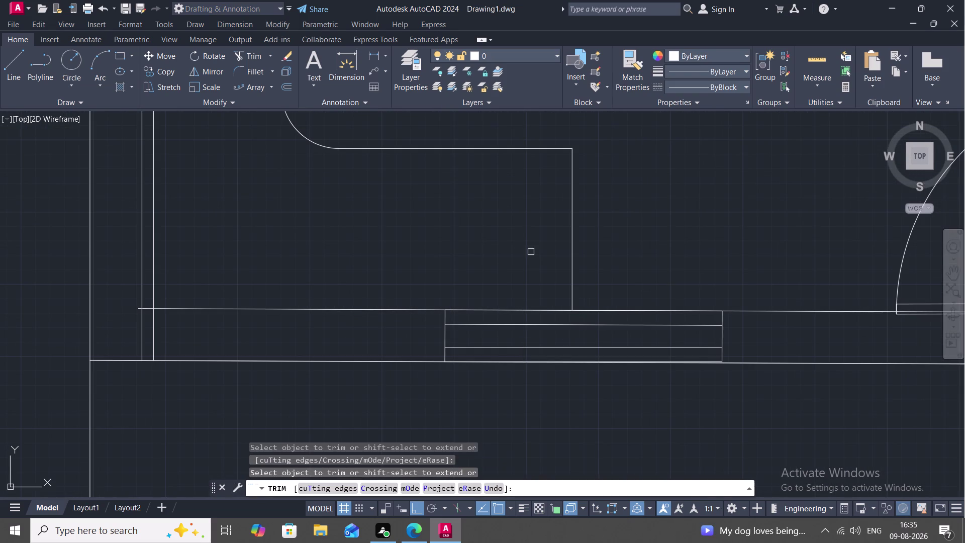
scroll(down, 3)
middle_drag(513, 235, 548, 331)
scroll(down, 3)
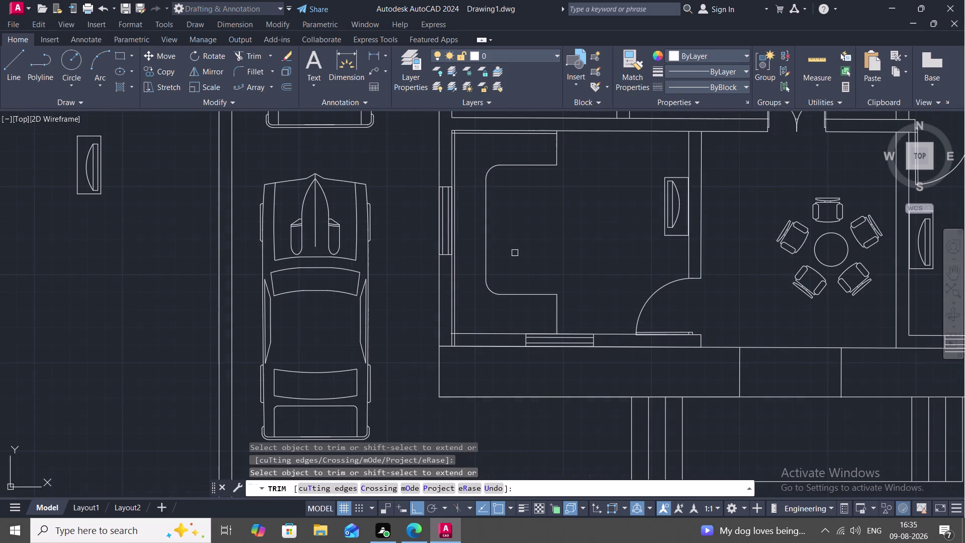
click(517, 135)
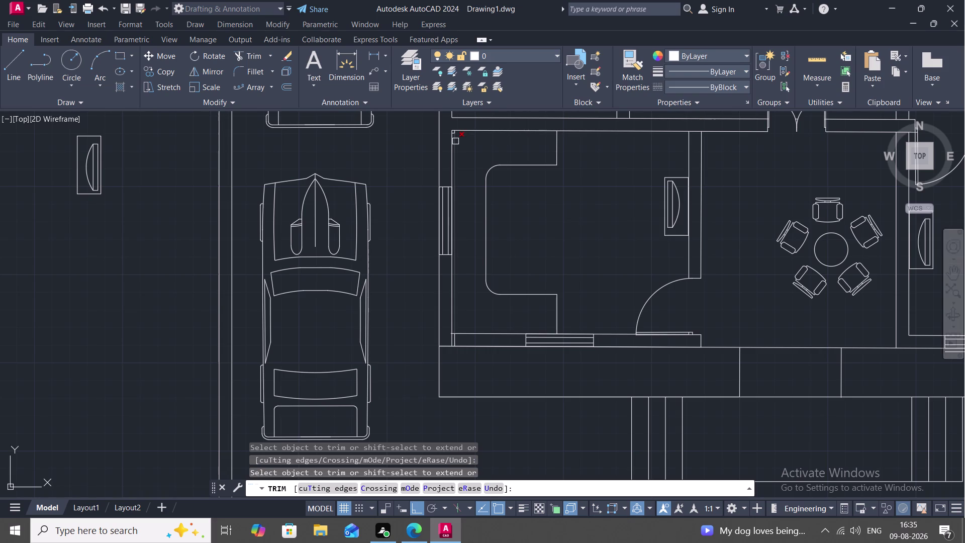
click(456, 141)
scroll(up, 3)
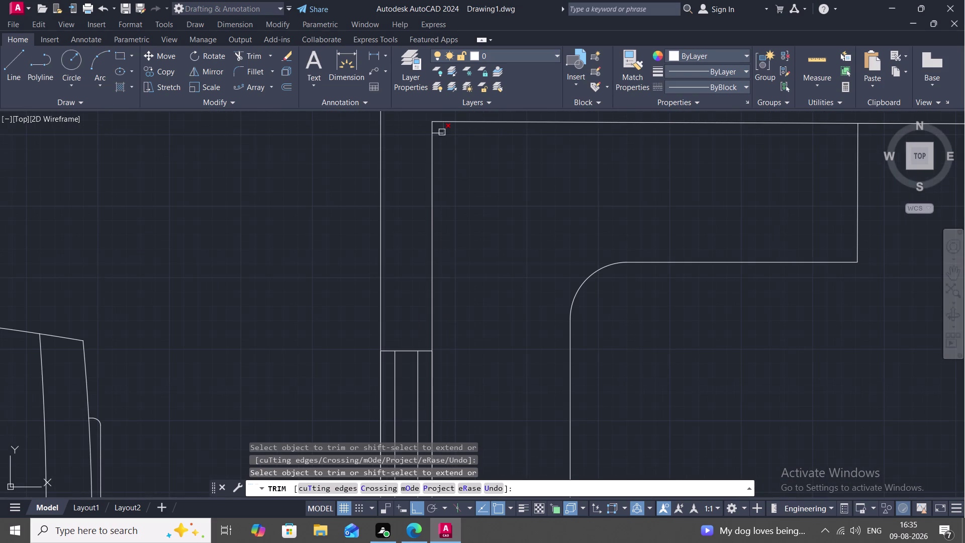
click(442, 131)
click(439, 135)
Trim the stray line segments and leftover ends along the lower wall.
scroll(down, 3)
middle_drag(457, 289, 455, 288)
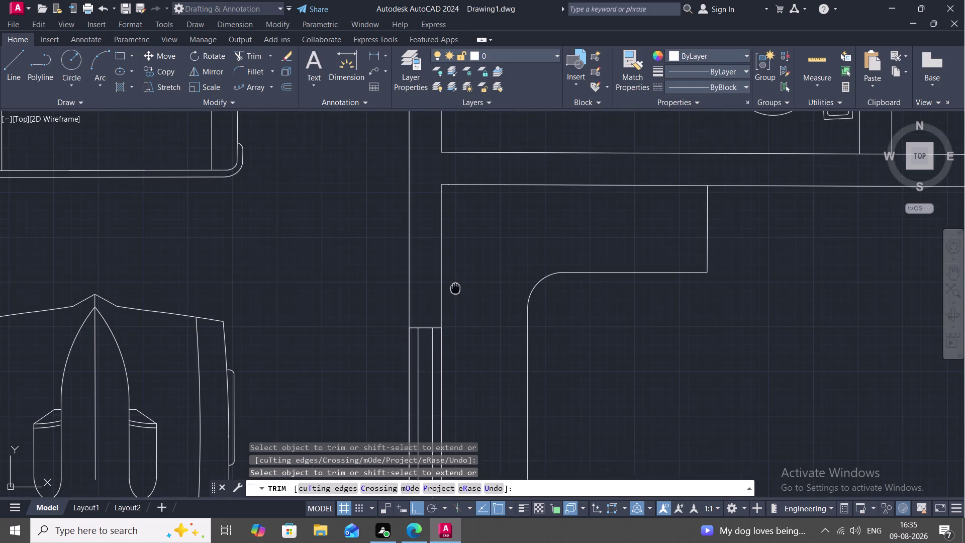
middle_drag(455, 288, 468, 96)
scroll(down, 3)
scroll(down, 3)
middle_drag(500, 400, 487, 282)
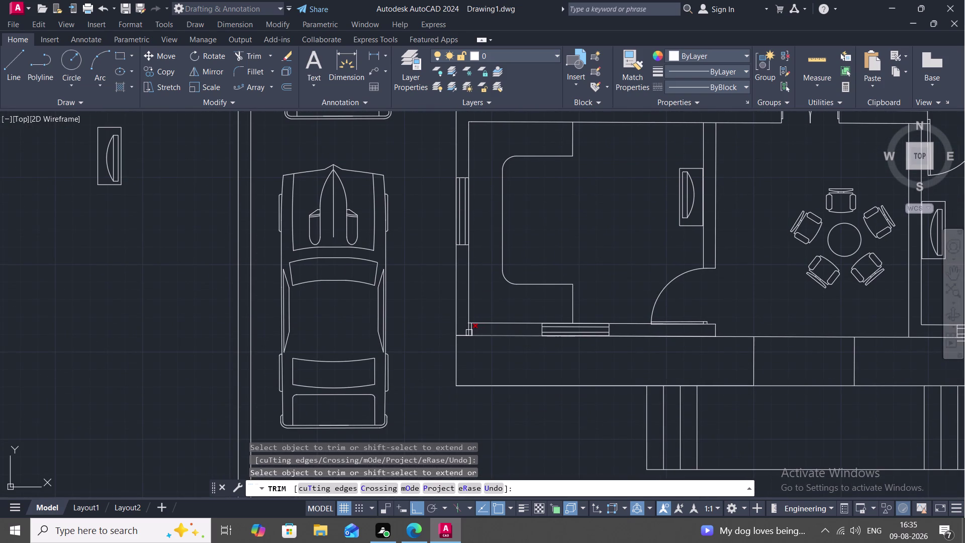
scroll(up, 3)
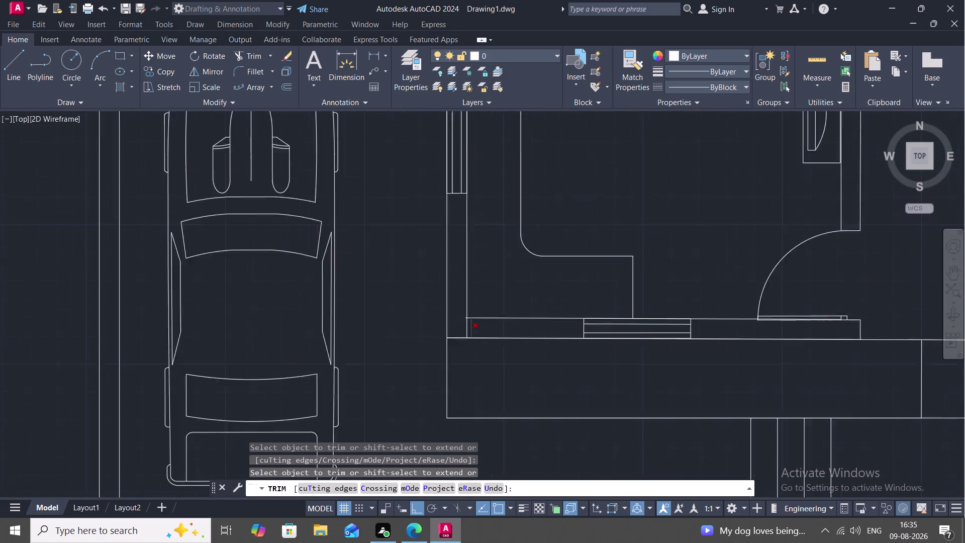
click(470, 330)
click(465, 326)
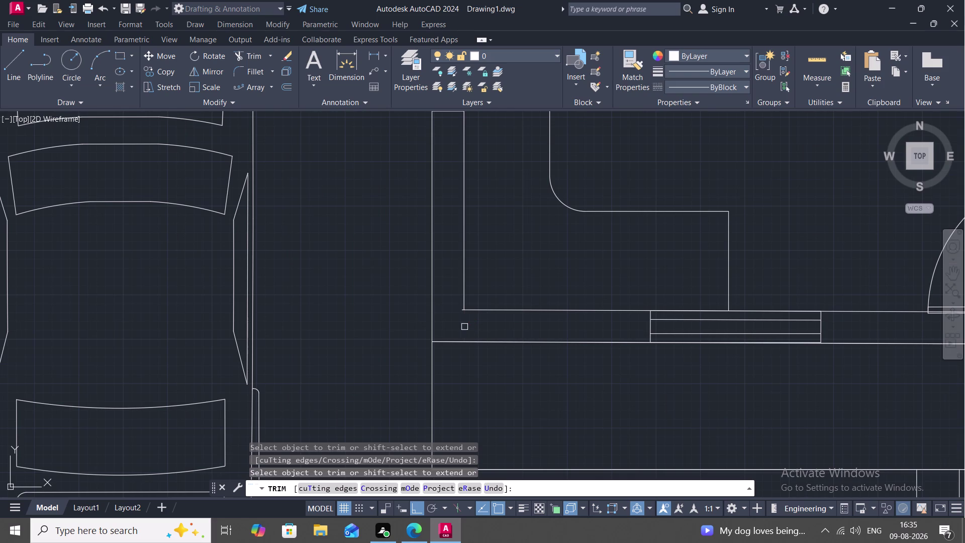
scroll(up, 3)
click(466, 278)
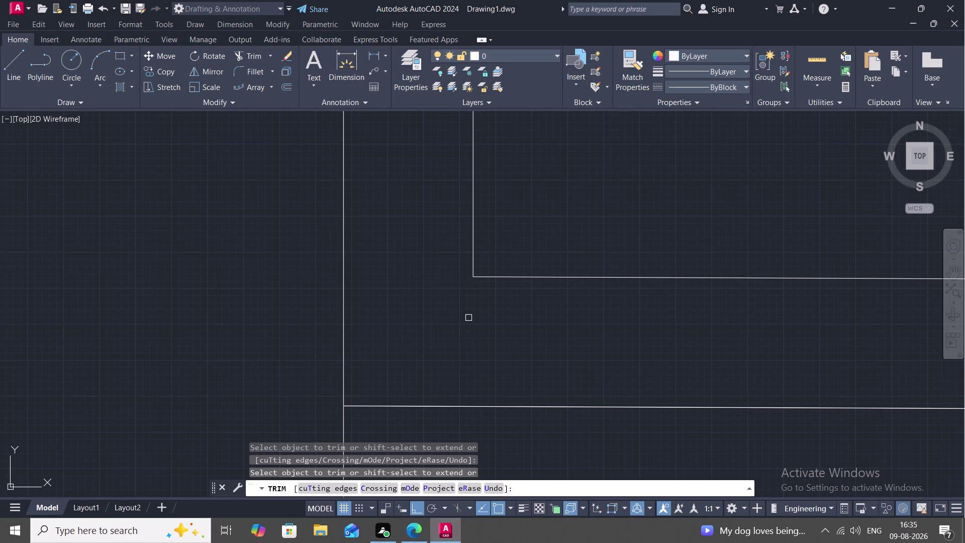
scroll(down, 3)
scroll(down, 3)
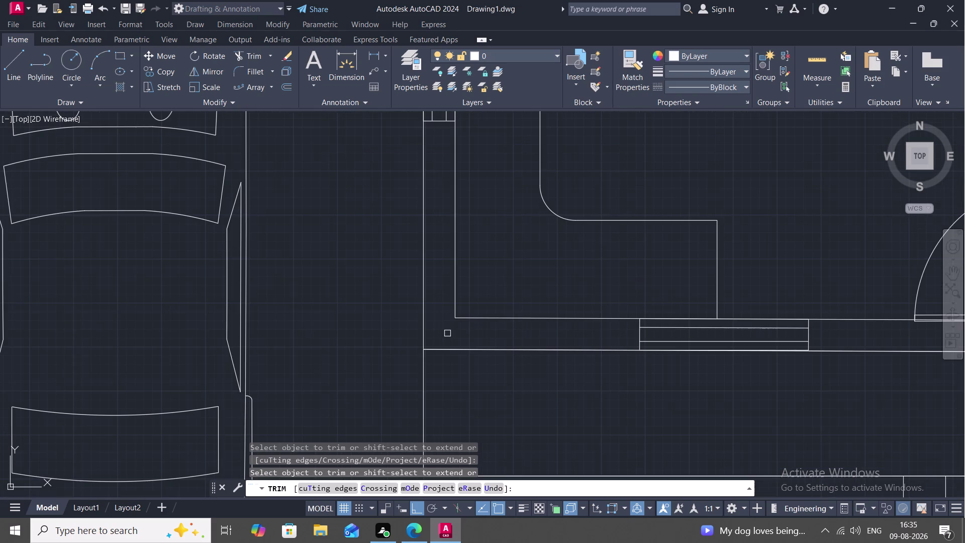
middle_drag(502, 282, 498, 328)
scroll(down, 3)
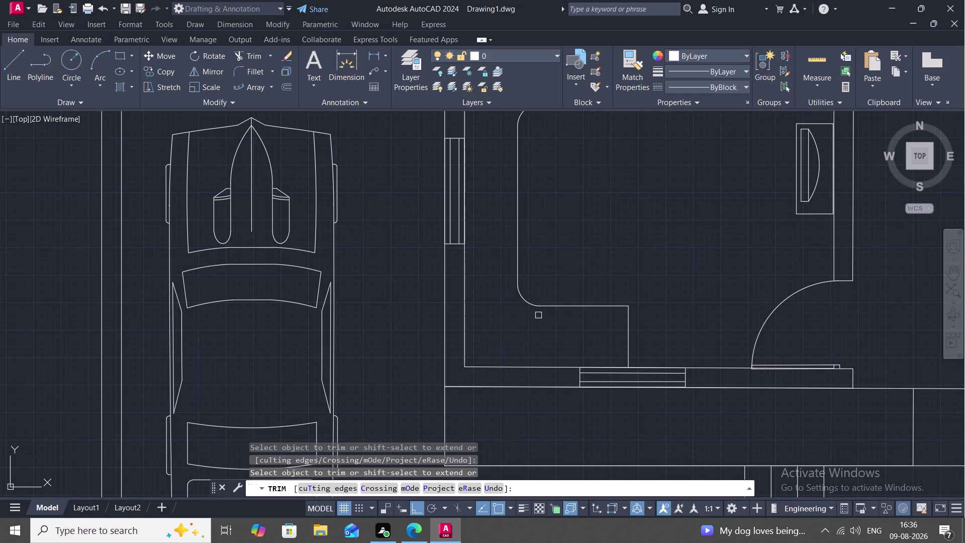
Draw a line from the built-in straight down, then turn it left.
key(l)
key(space)
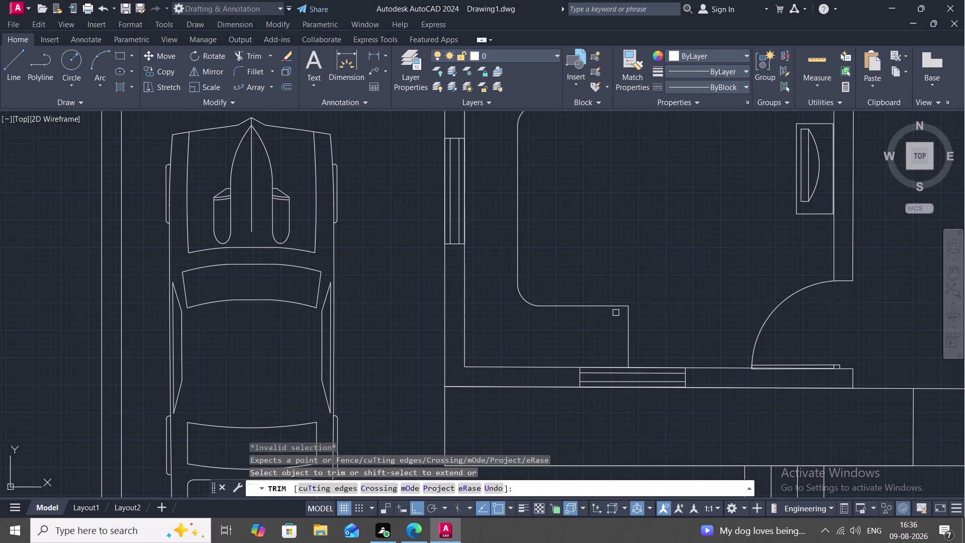
key(Escape)
key(l)
key(space)
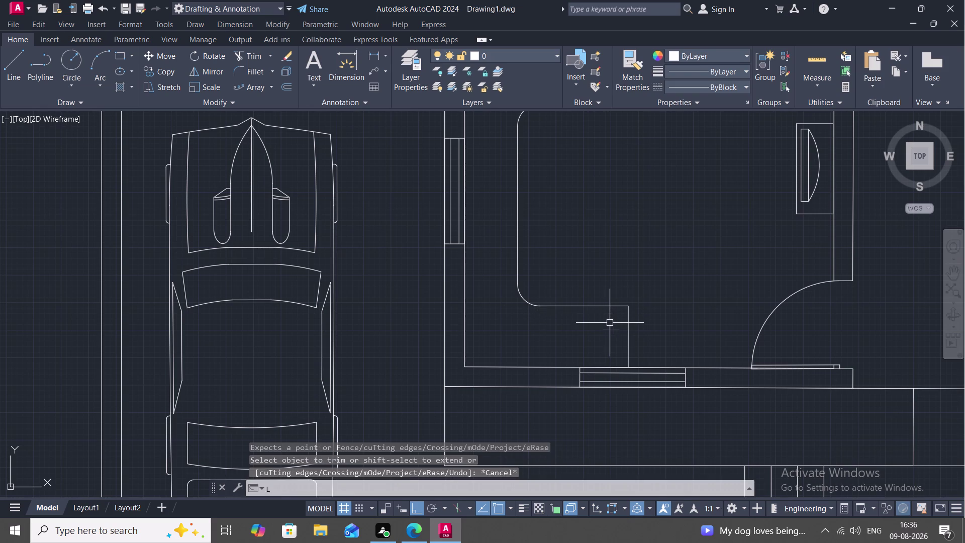
click(617, 307)
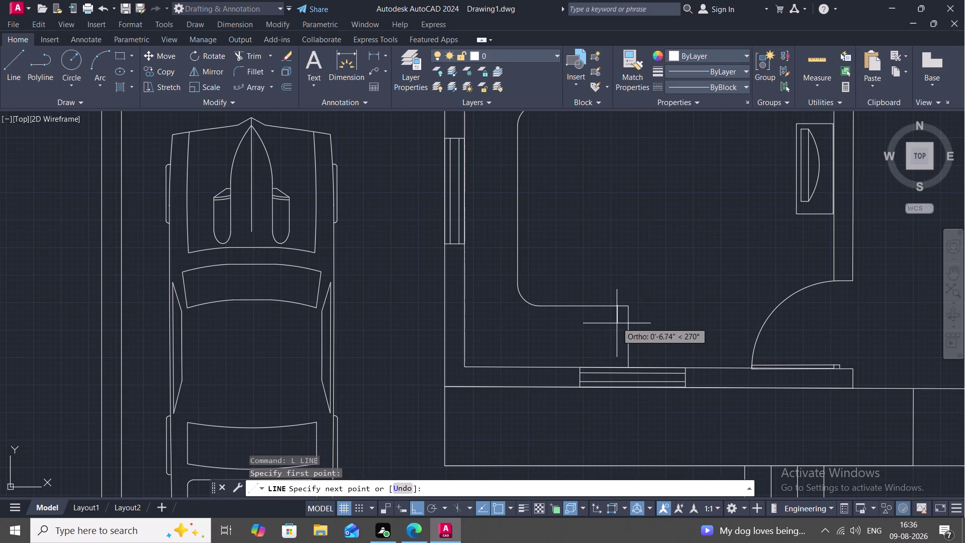
click(616, 358)
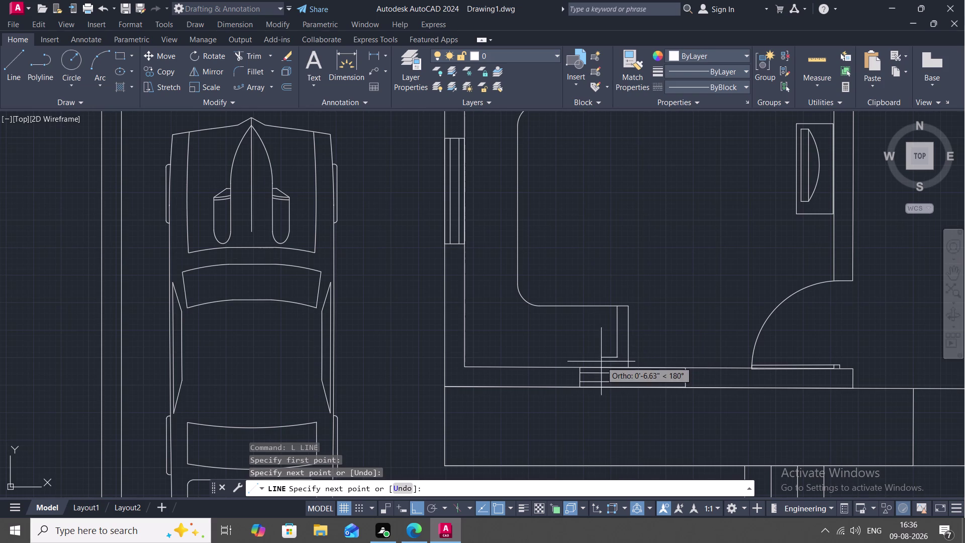
click(472, 360)
Continue the line up and across the top of the room, then finish drawing.
middle_drag(488, 186, 492, 318)
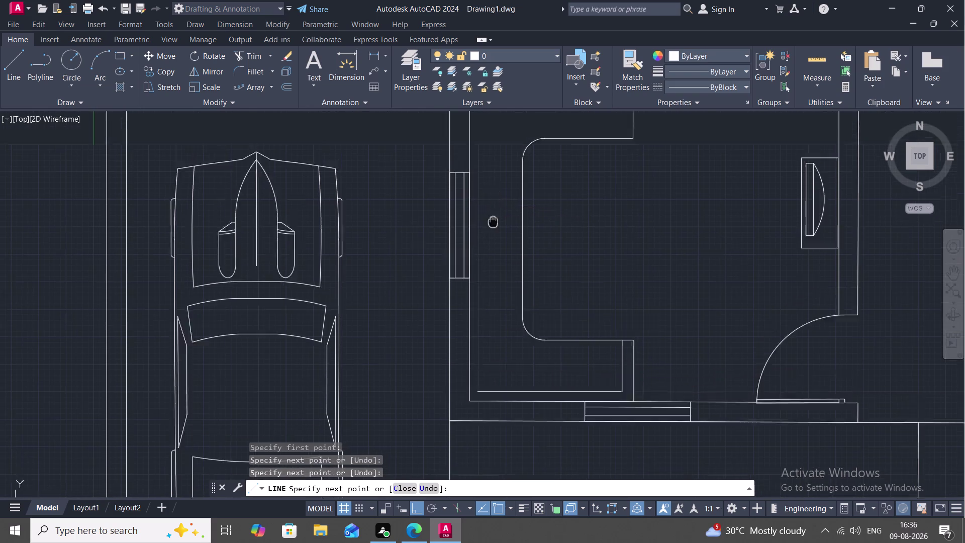
middle_drag(492, 319, 466, 406)
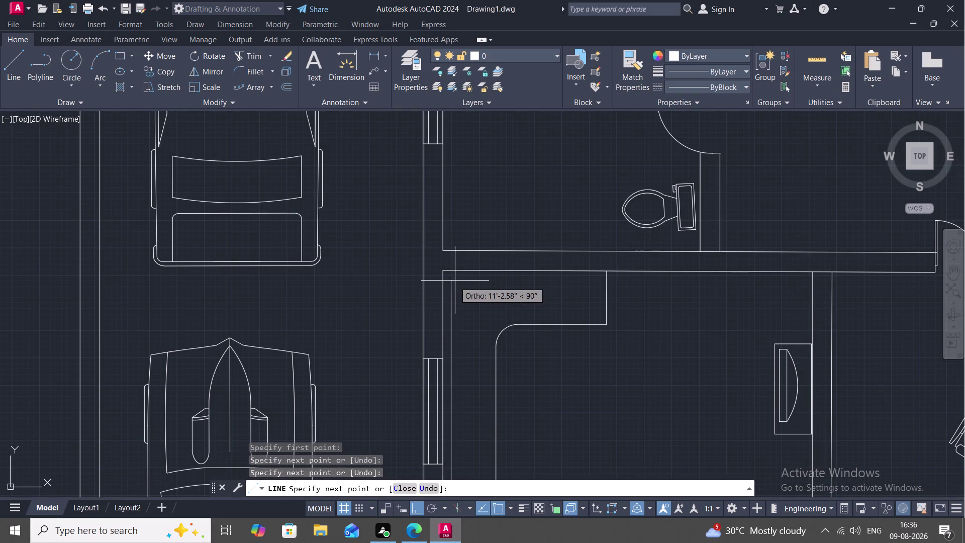
click(456, 278)
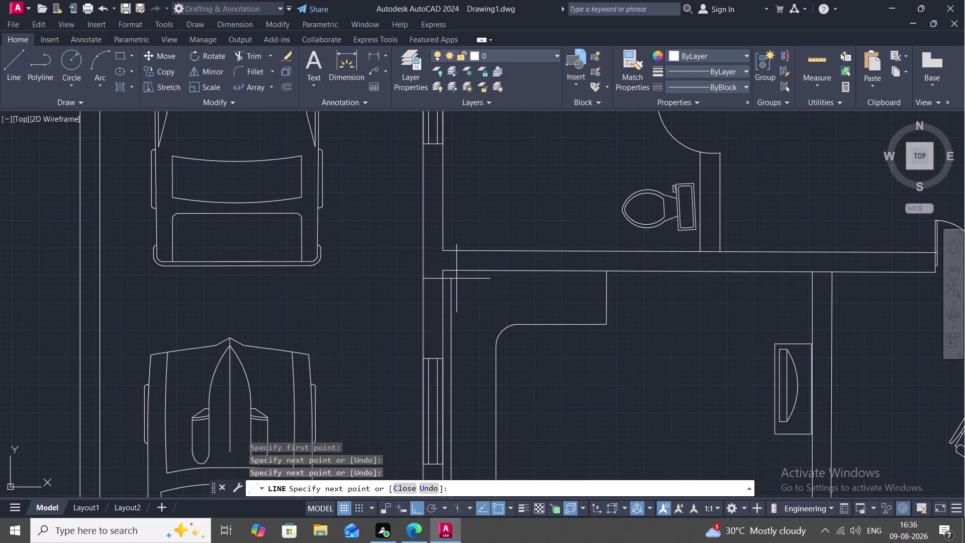
click(608, 282)
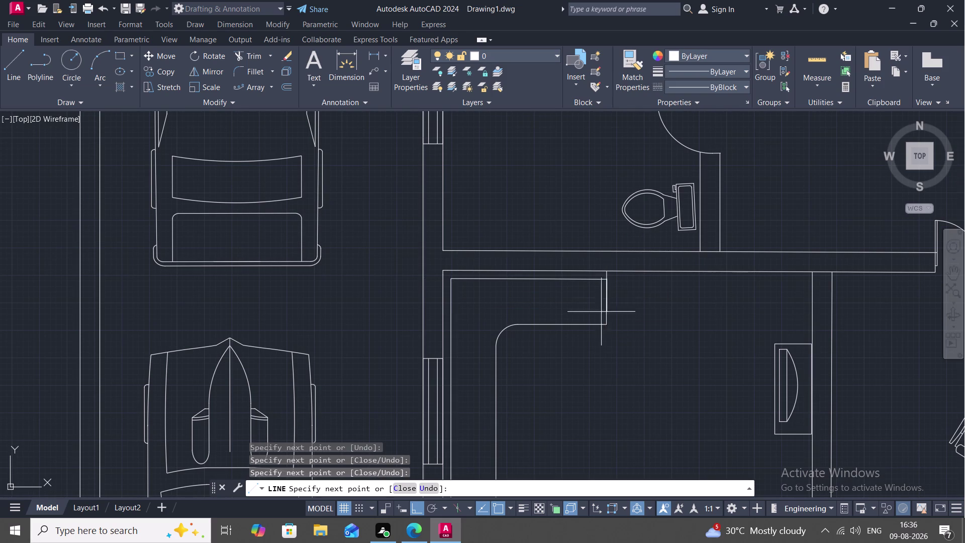
scroll(down, 3)
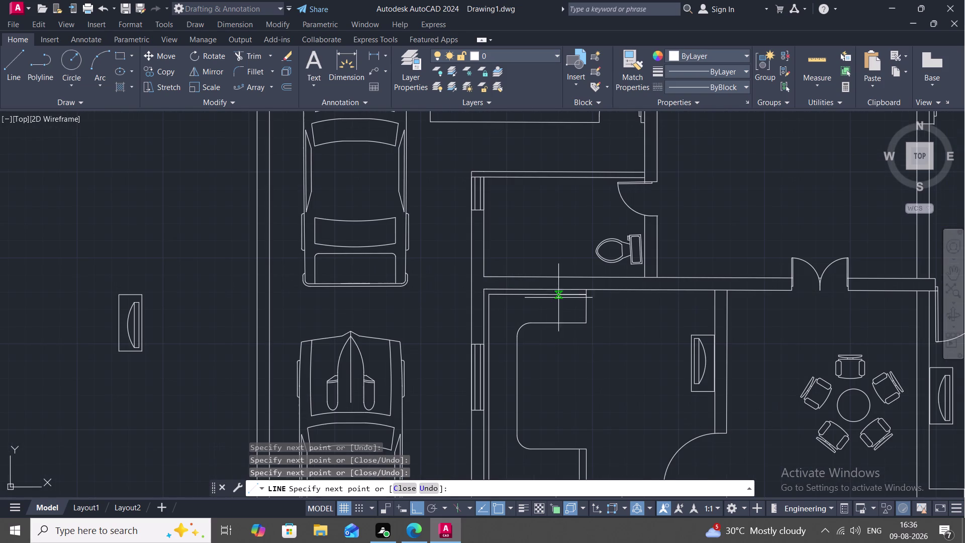
scroll(down, 3)
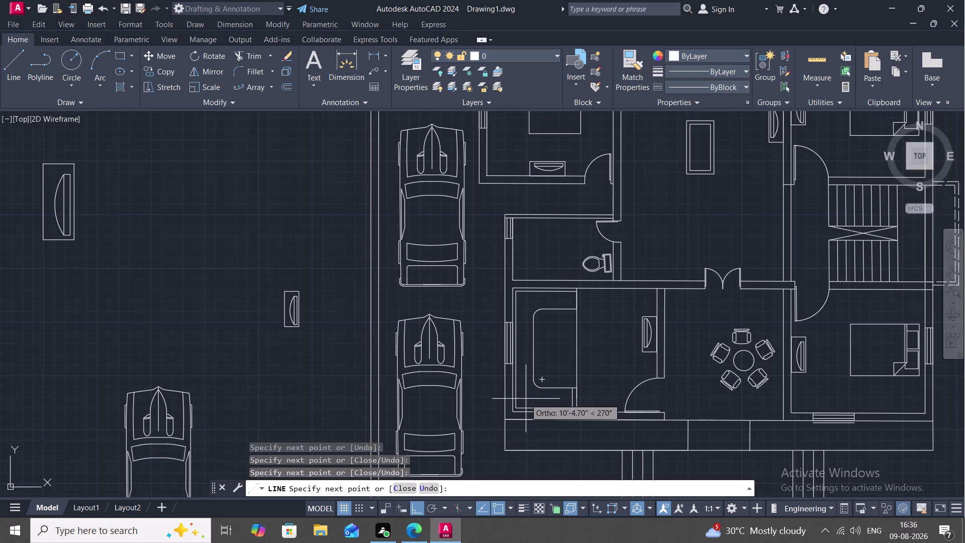
key(Escape)
middle_drag(521, 394, 514, 379)
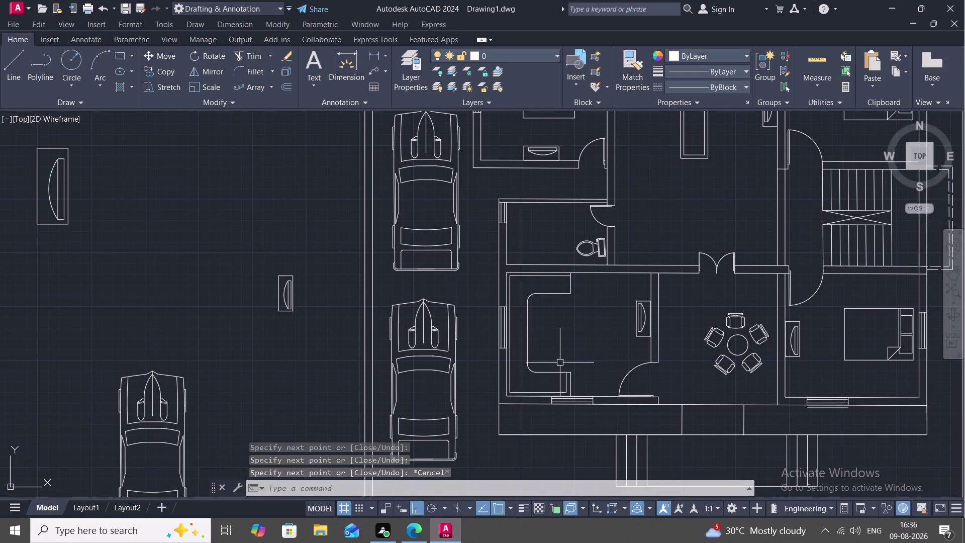
Erase the small spare fixture symbol and nearby stray objects beside the house.
middle_drag(546, 356, 964, 285)
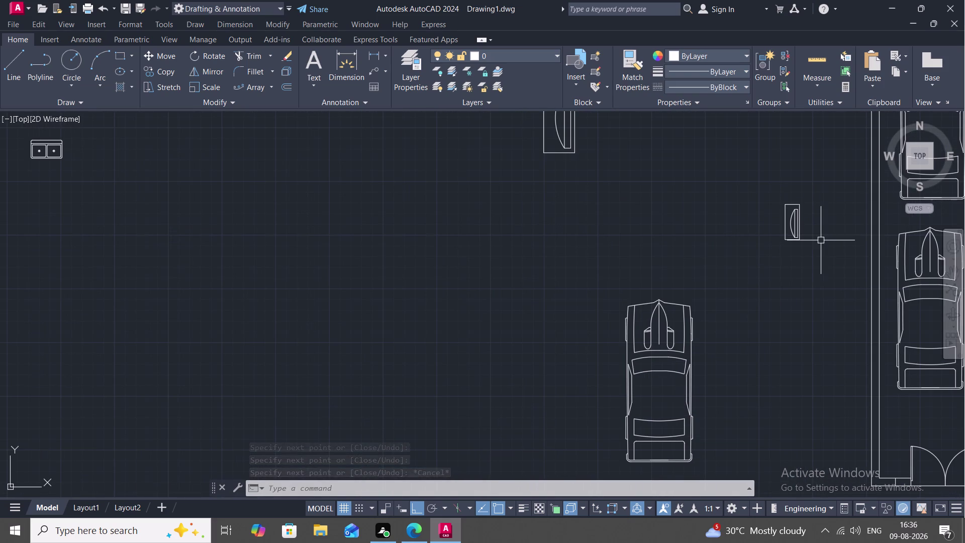
click(797, 226)
click(788, 223)
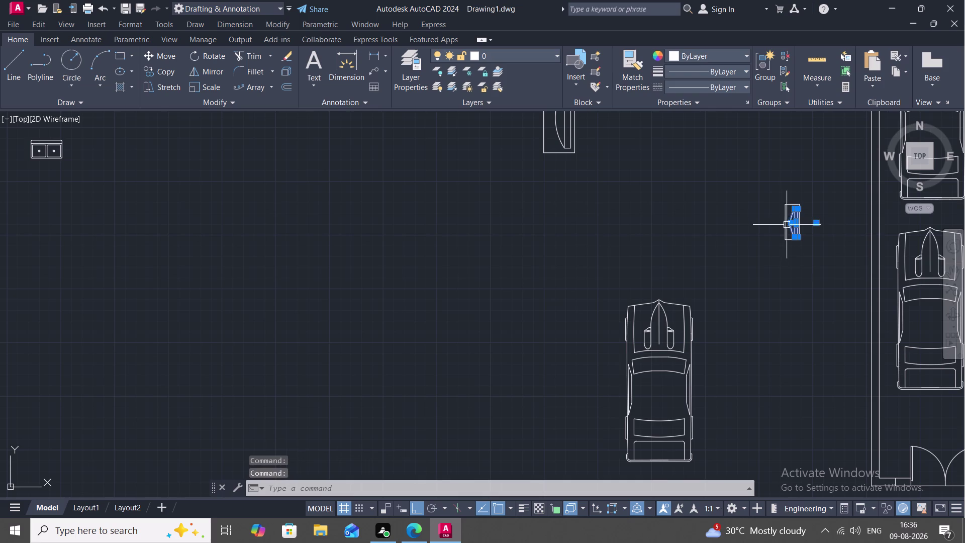
click(783, 223)
key(Delete)
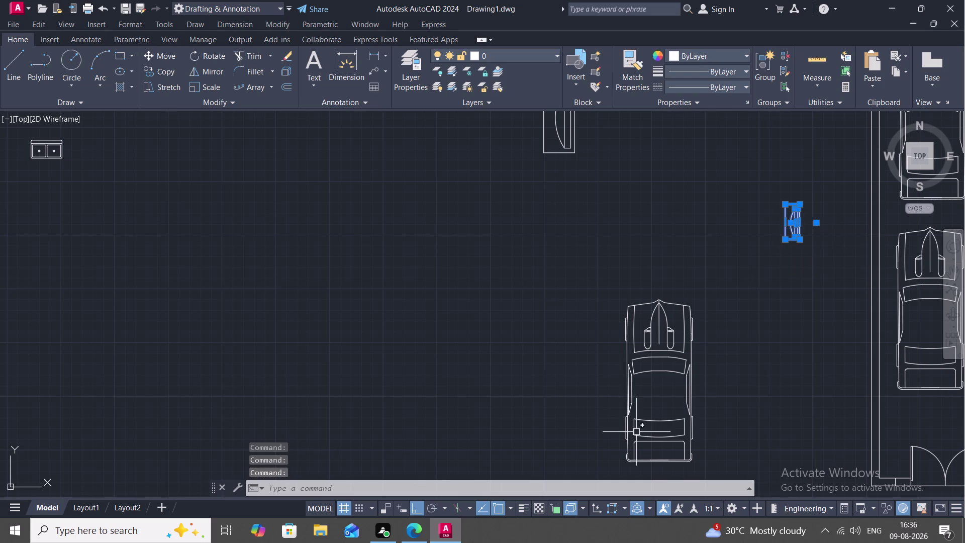
key(Delete)
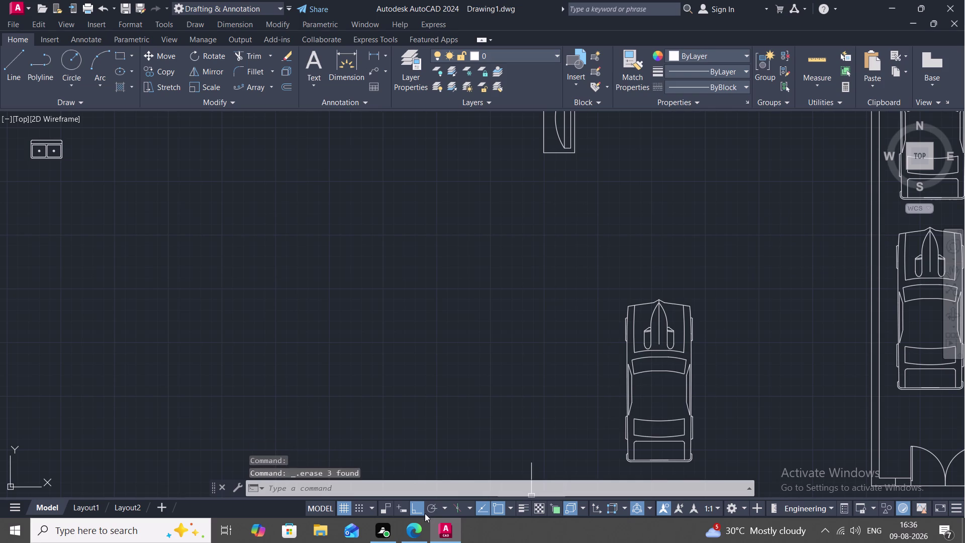